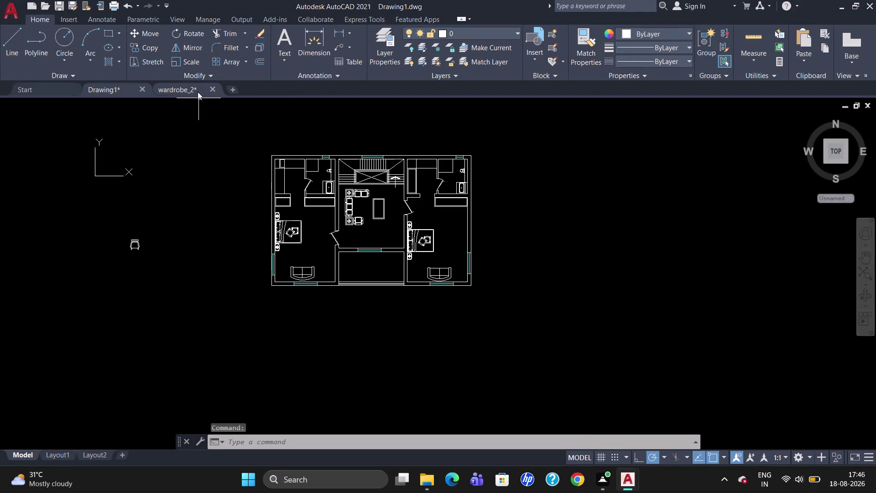
Copy the tall wardrobe unit from the wardrobe_2 drawing, then return to Drawing1.
click(198, 89)
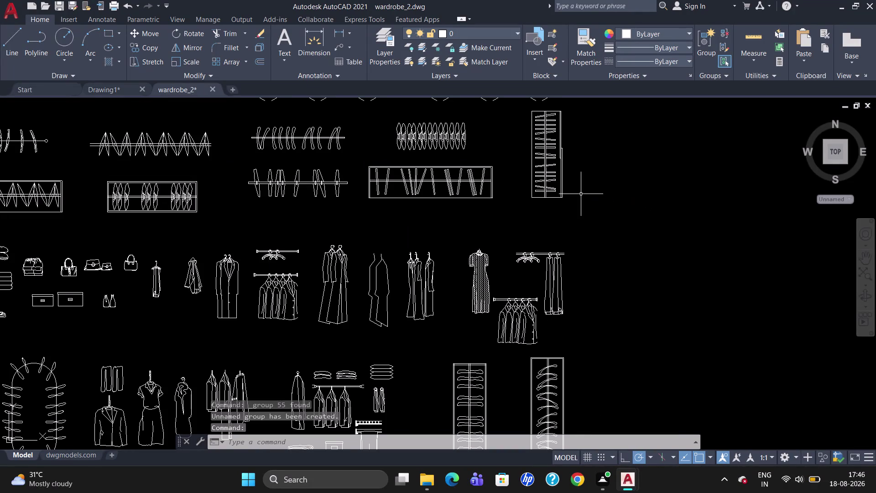
click(539, 163)
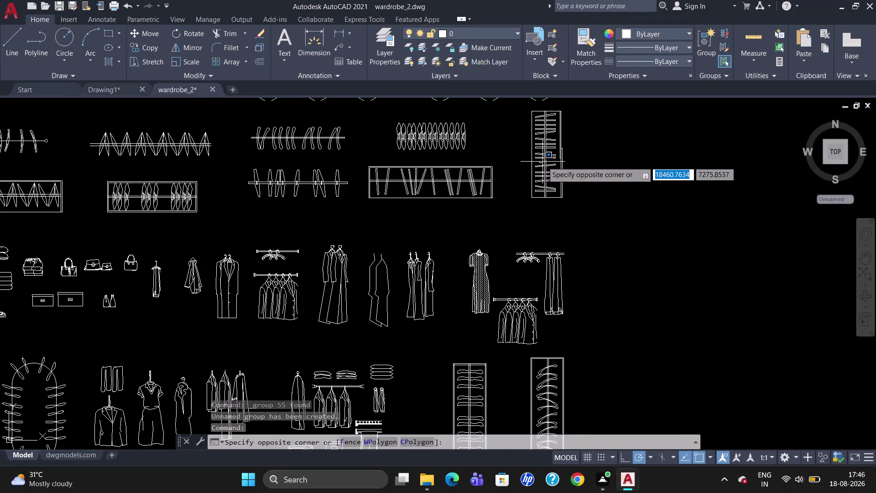
click(543, 161)
click(545, 163)
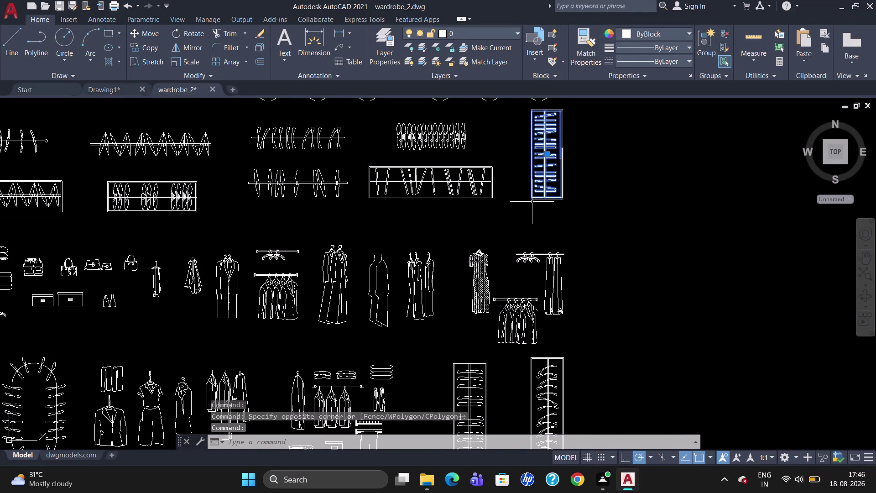
key(ctrl+c)
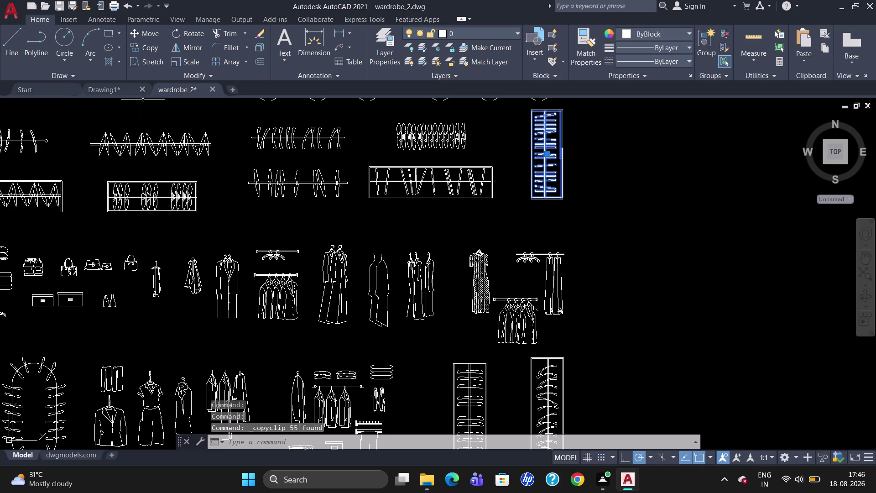
click(113, 85)
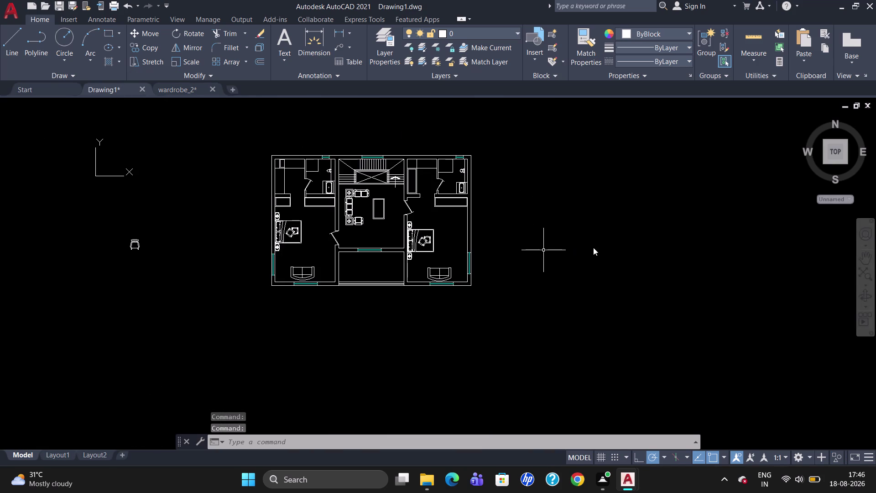
Paste the copied wardrobe into empty space right of the floor plan.
key(ctrl+v)
scroll(down, 3)
click(636, 363)
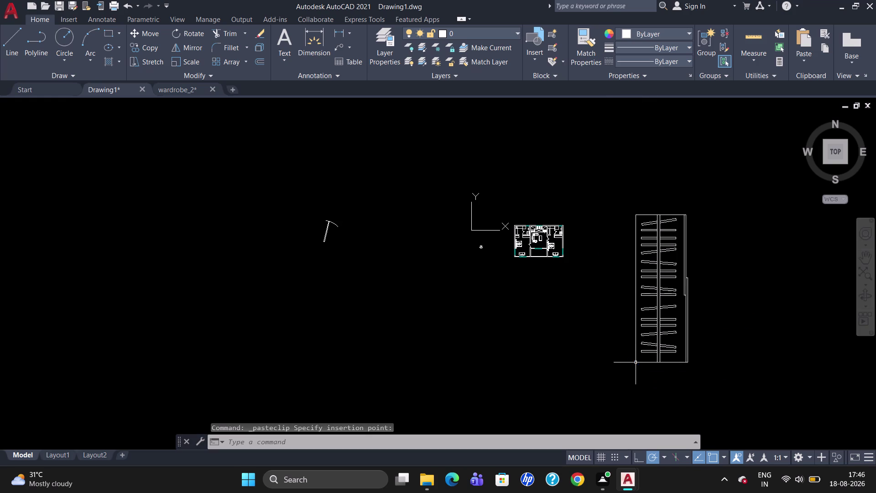
key(Escape)
scroll(up, 3)
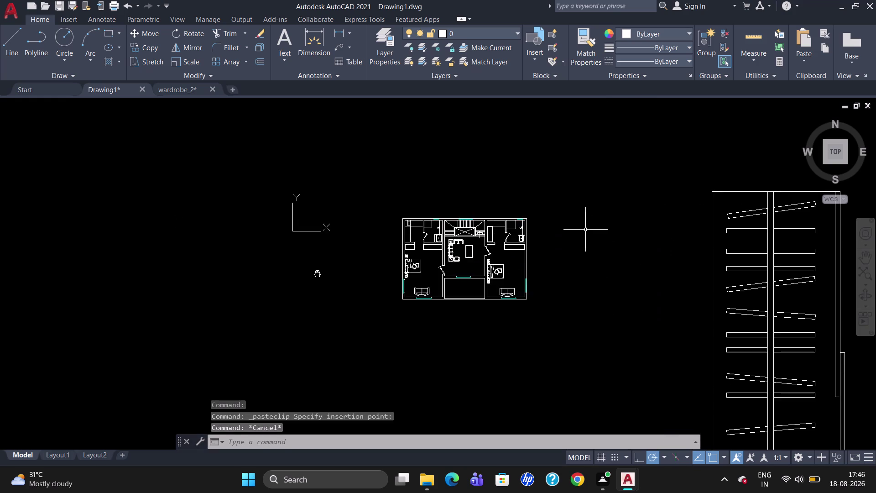
scroll(down, 3)
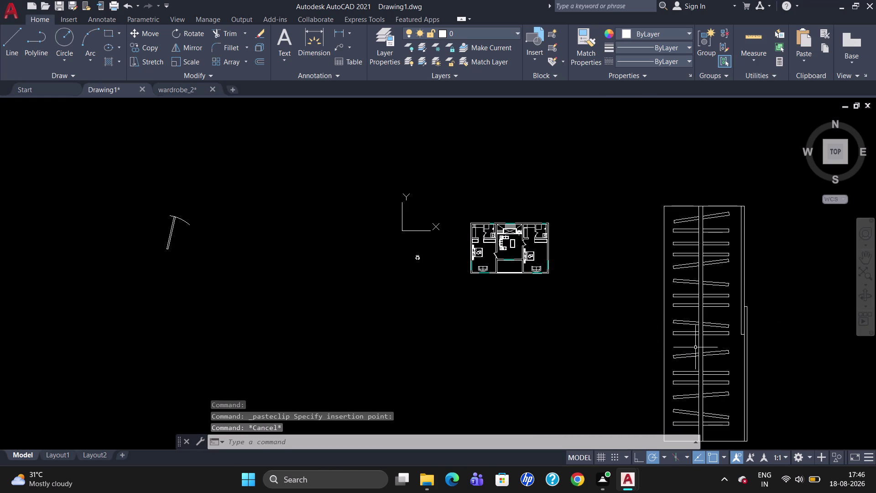
click(702, 329)
key(Escape)
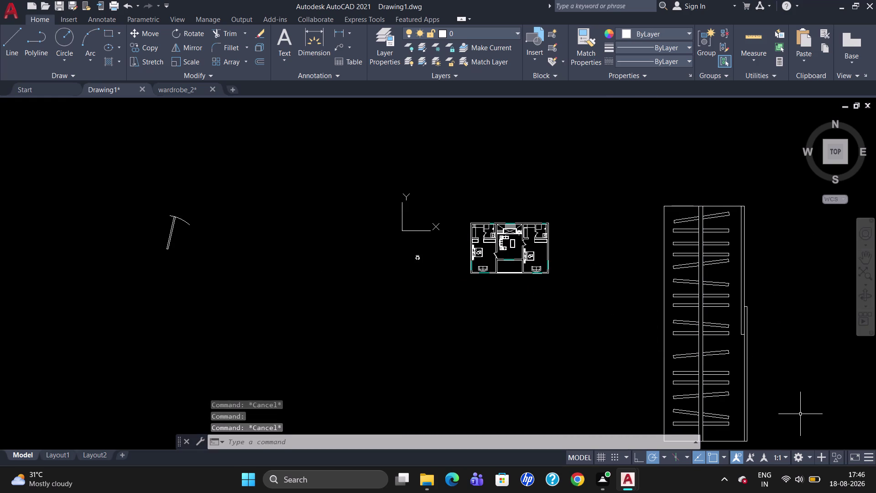
scroll(down, 3)
Select all the pasted wardrobe's parts and combine them into one group.
drag(804, 419, 719, 402)
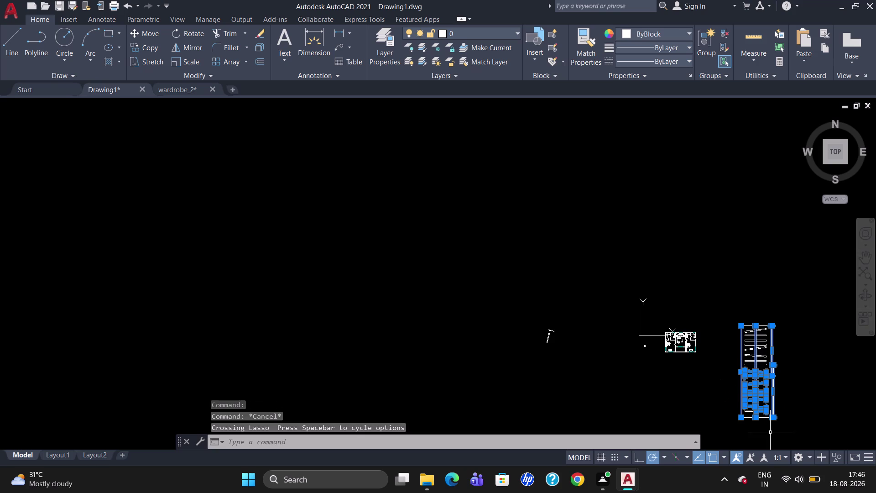
drag(822, 361, 720, 385)
drag(806, 353, 776, 329)
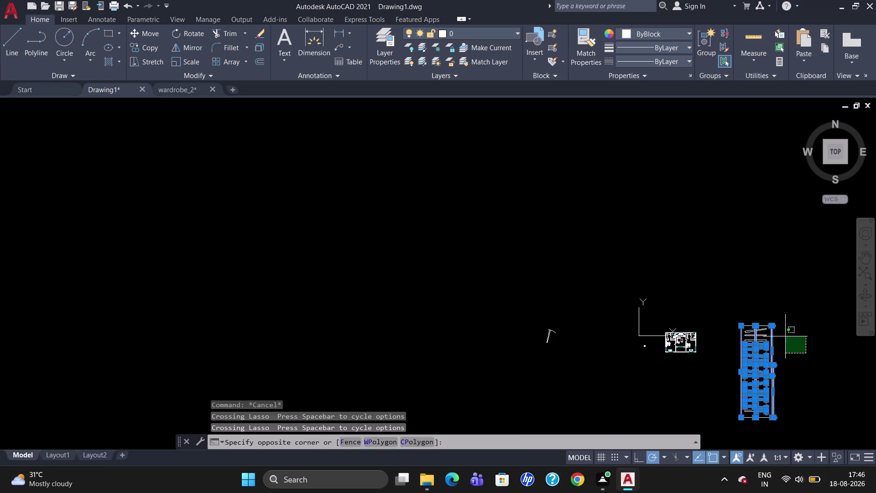
drag(776, 329, 726, 350)
drag(808, 427, 730, 415)
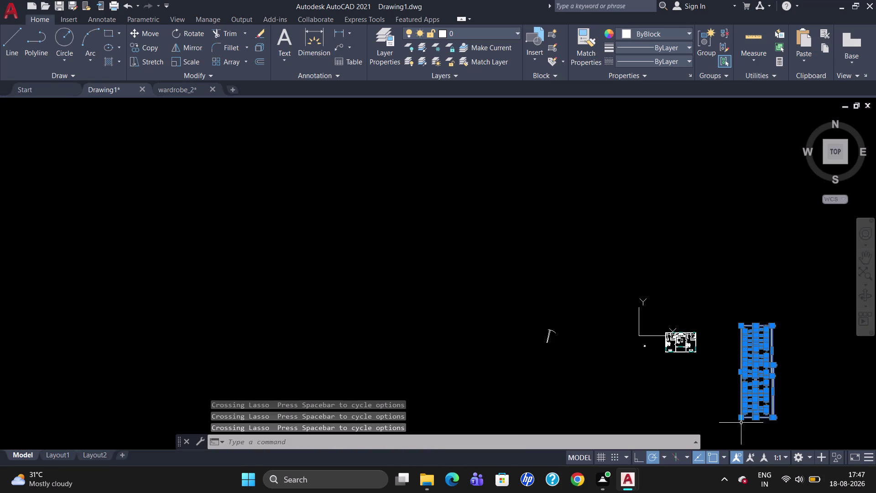
drag(826, 381, 757, 413)
drag(801, 379, 732, 385)
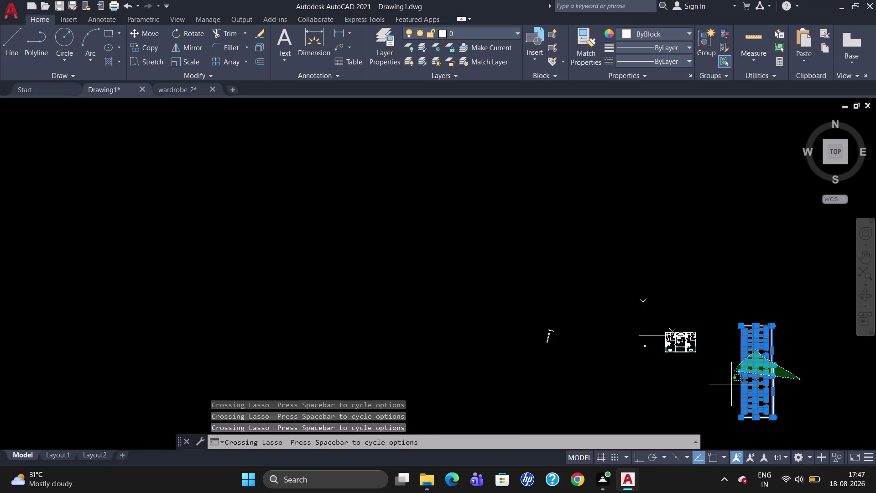
drag(732, 384, 746, 386)
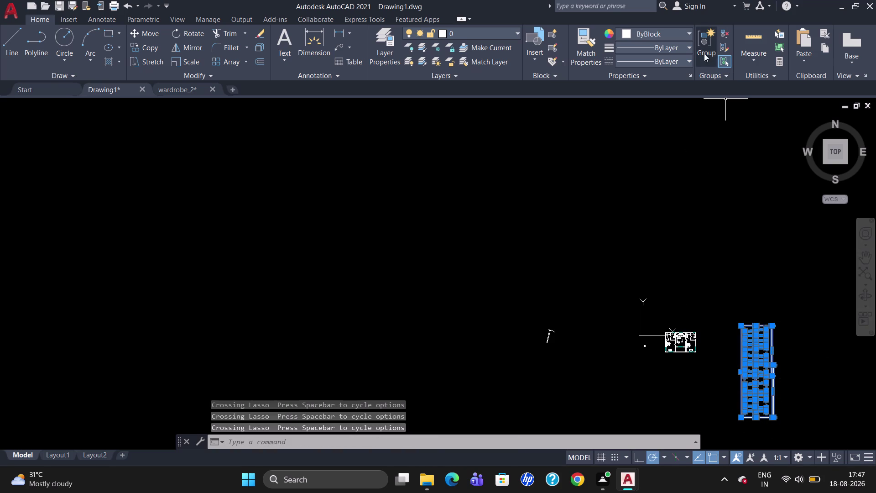
click(707, 49)
scroll(up, 3)
scroll(down, 3)
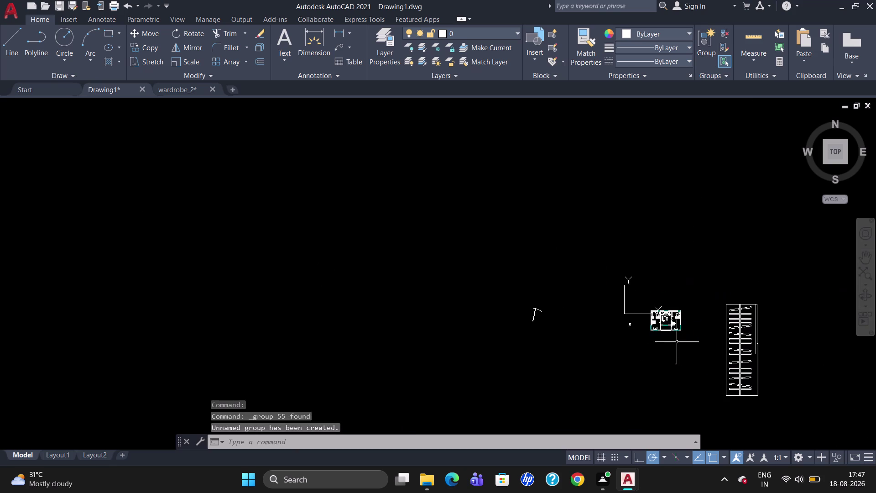
scroll(up, 3)
scroll(down, 3)
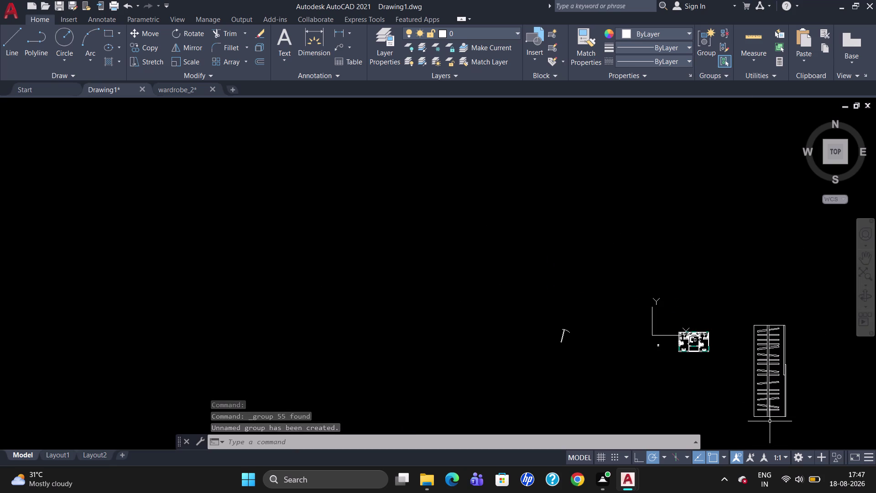
text(SC)
key(Return)
Try scaling the wardrobe group, then cancel the resize.
click(757, 417)
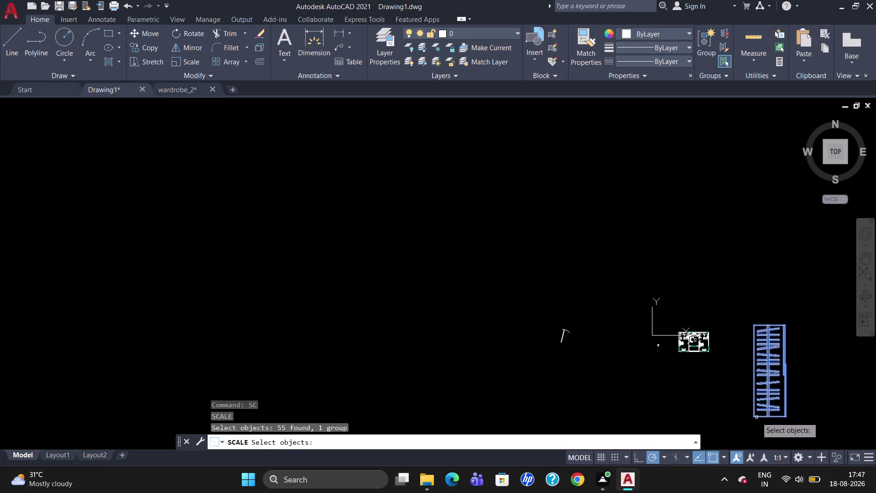
key(Return)
click(755, 418)
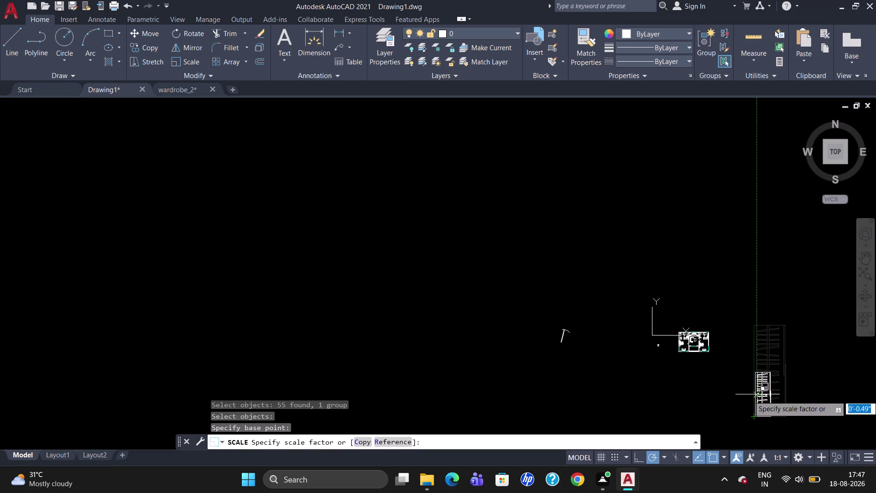
click(757, 401)
key(Escape)
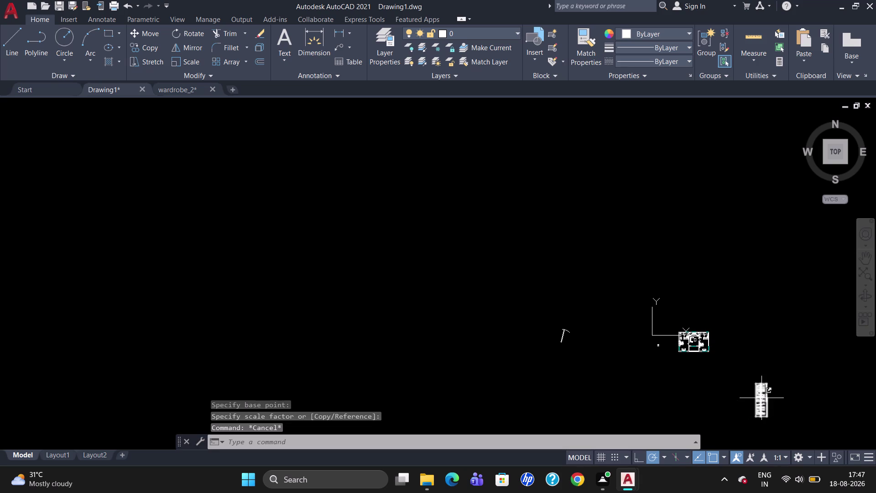
scroll(up, 3)
scroll(down, 3)
scroll(up, 3)
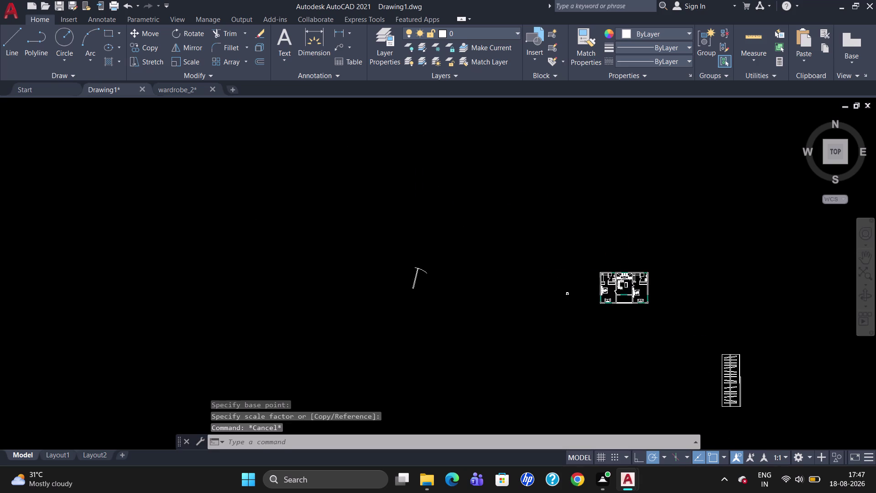
scroll(up, 3)
Move the wardrobe group up, closer to the floor plan.
click(732, 370)
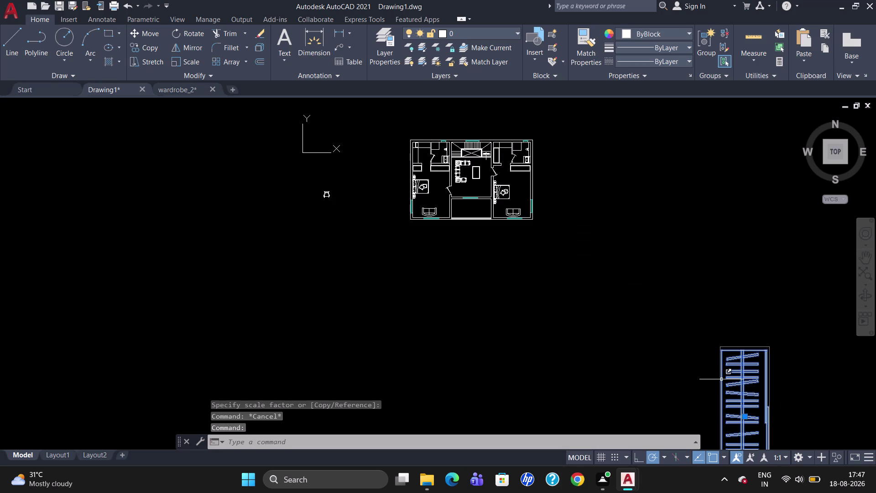
key(m)
key(Return)
click(721, 344)
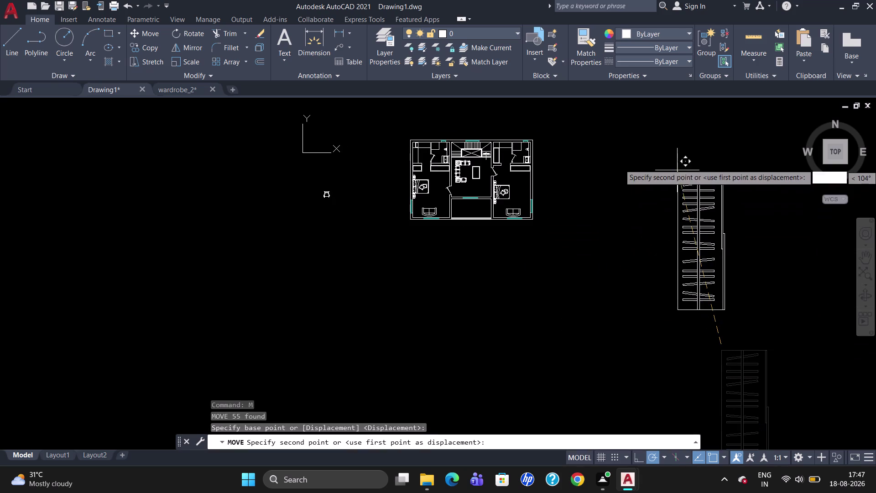
click(676, 164)
Scale the wardrobe group down from its top corner to suit the plan.
text(SC)
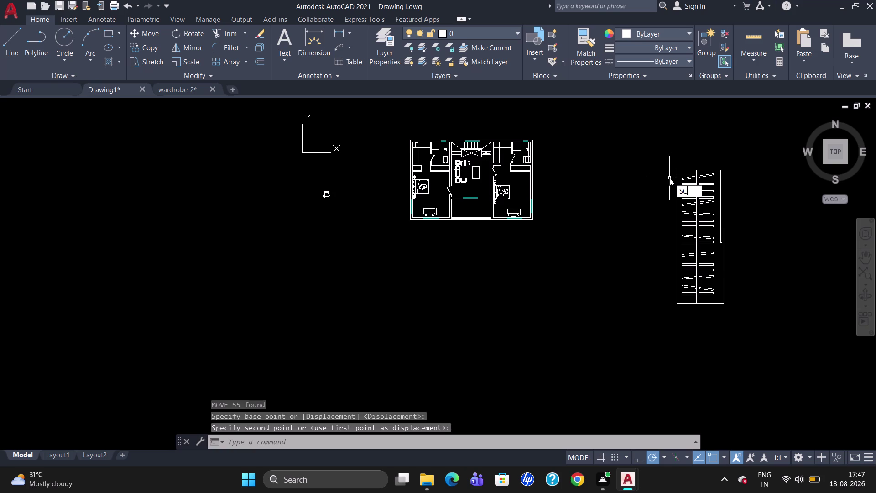
key(Return)
click(678, 175)
key(Return)
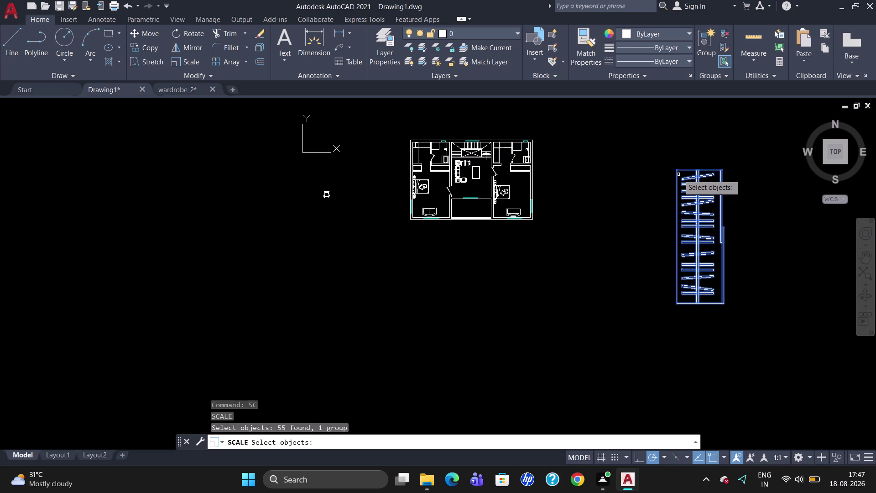
click(677, 165)
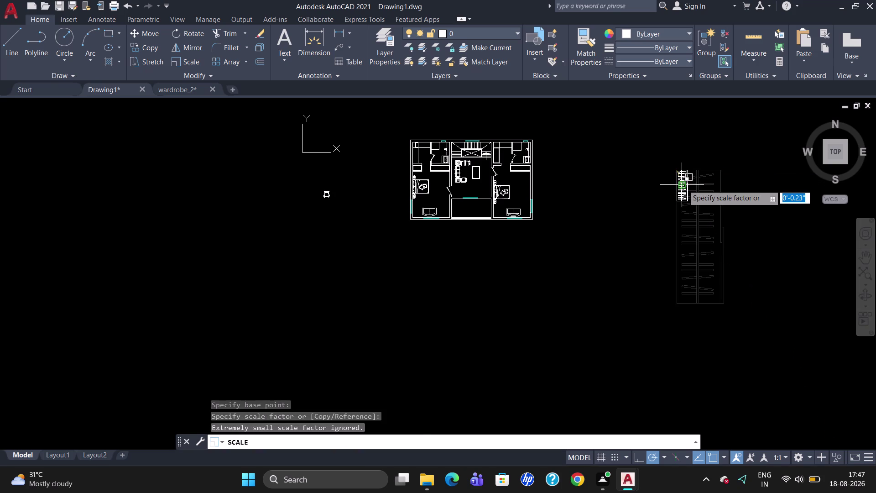
click(683, 181)
scroll(up, 3)
scroll(down, 3)
scroll(up, 3)
scroll(up, 3)
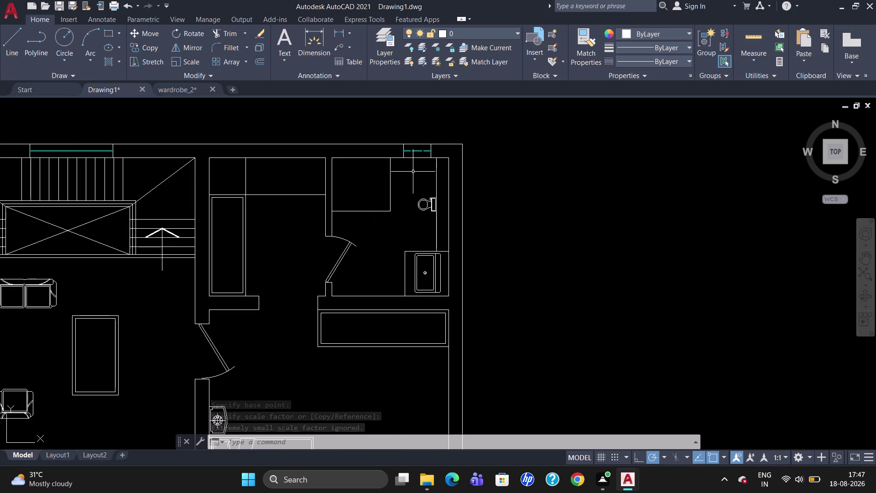
Select the shrunken wardrobe for copying with CO.
scroll(down, 3)
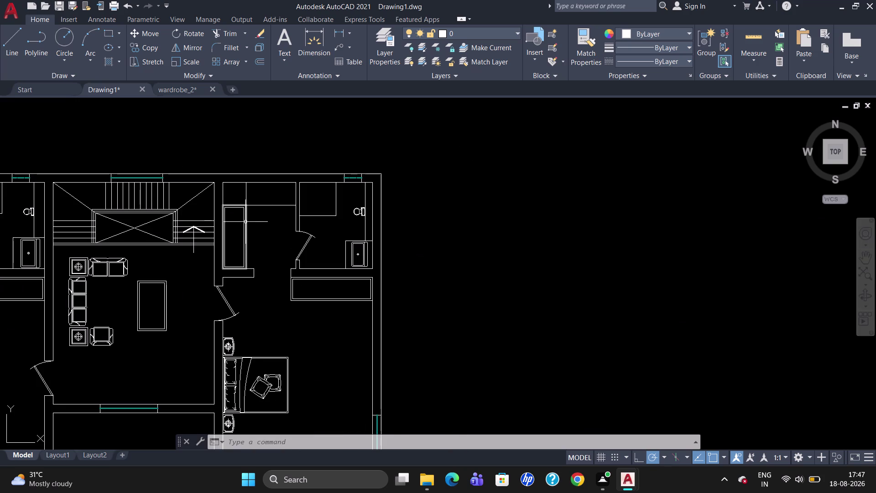
scroll(down, 3)
scroll(up, 3)
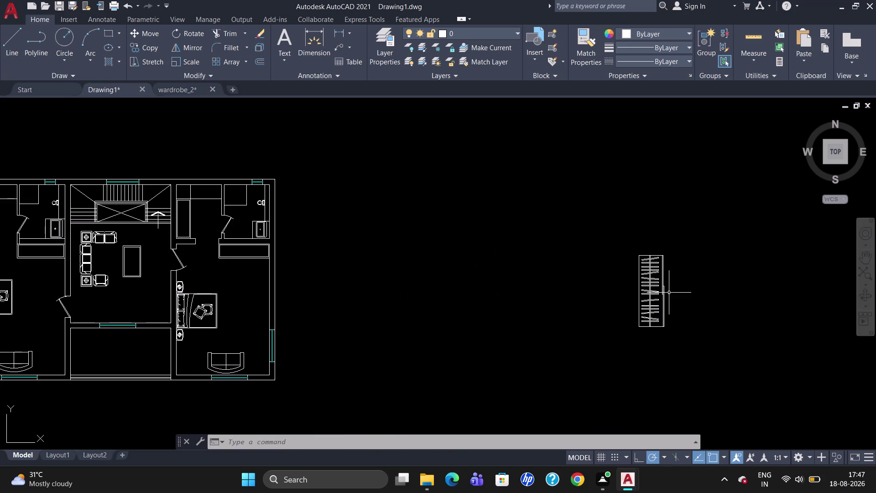
scroll(up, 3)
click(657, 280)
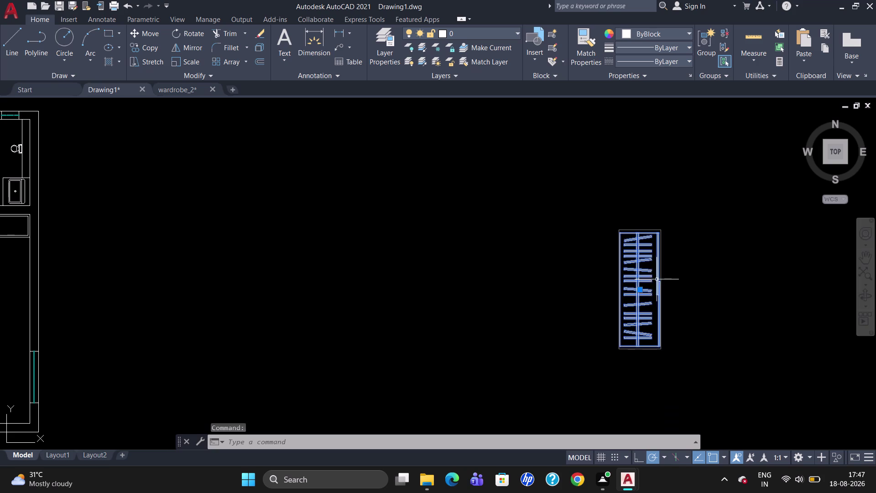
text(CO)
key(Return)
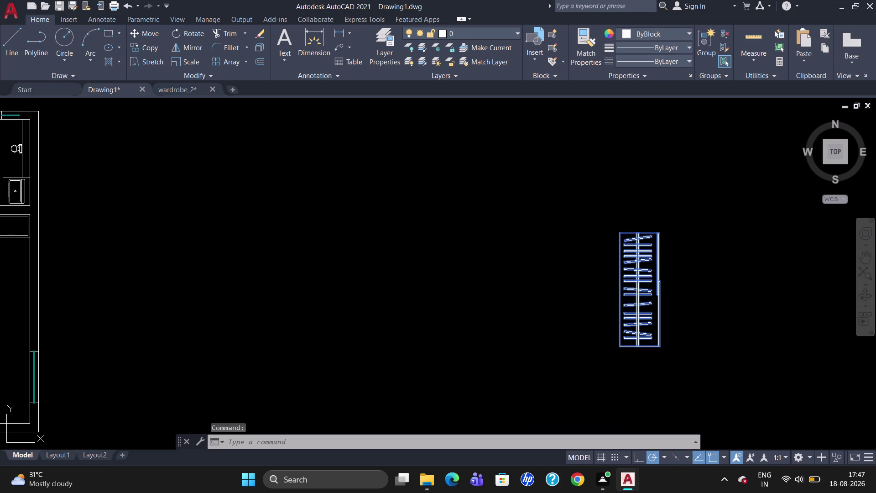
scroll(down, 3)
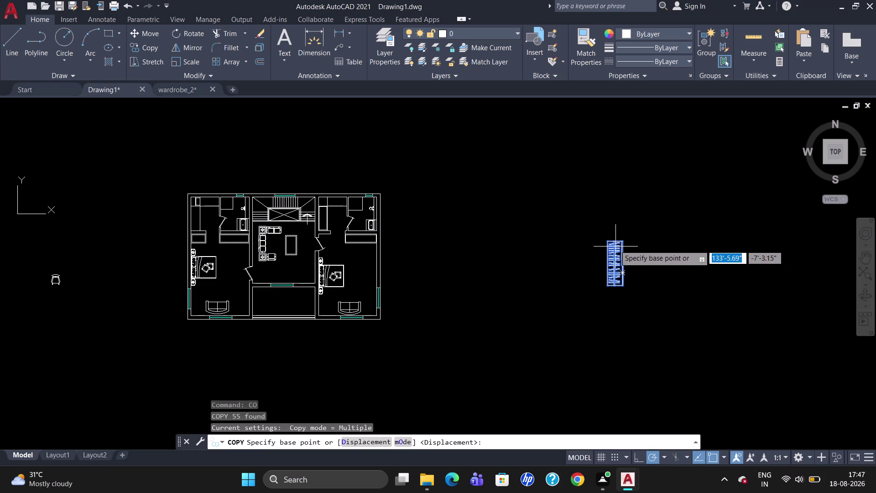
Copy the wardrobe into the right-hand bedroom's closet corner.
click(609, 241)
scroll(up, 3)
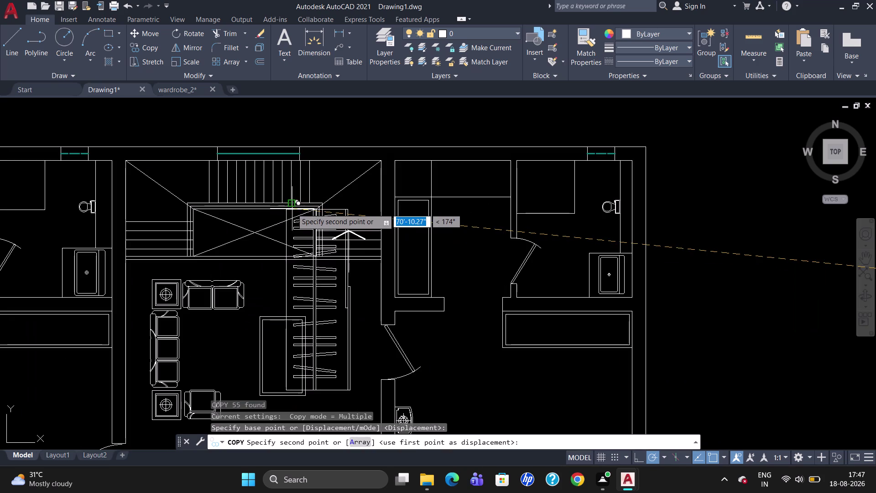
scroll(up, 3)
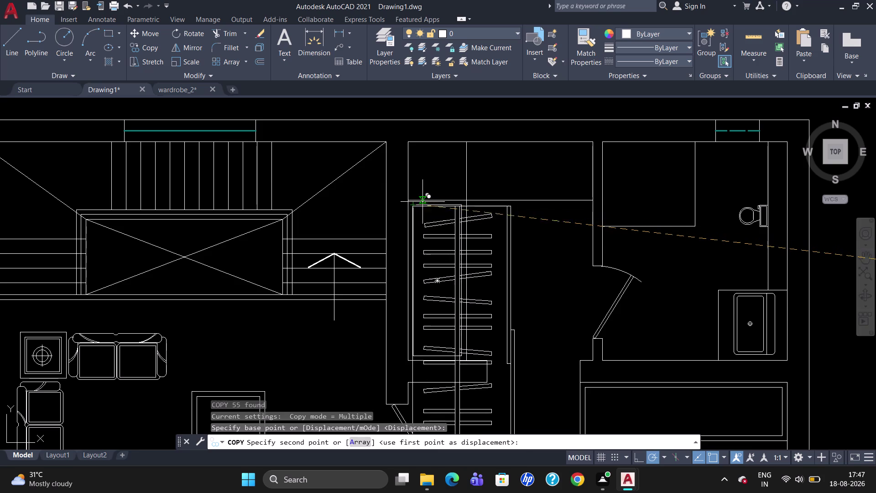
click(422, 202)
key(Escape)
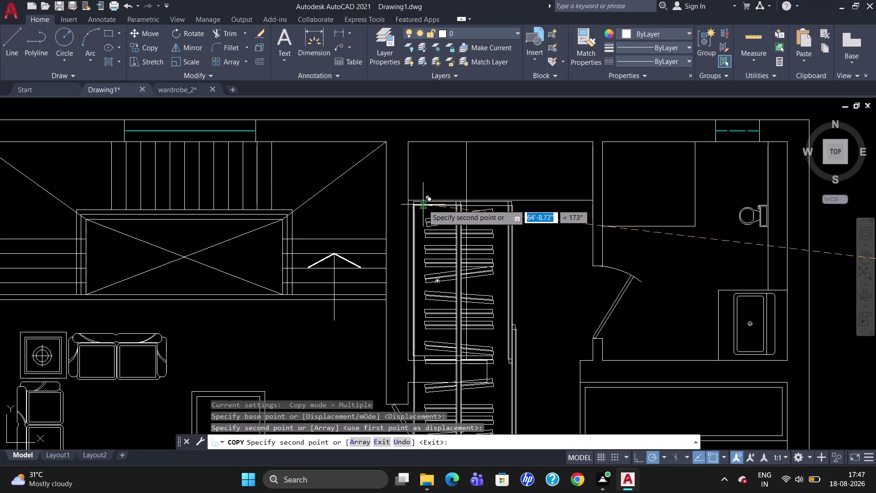
Begin scaling the copied wardrobe from a corner base point.
click(413, 206)
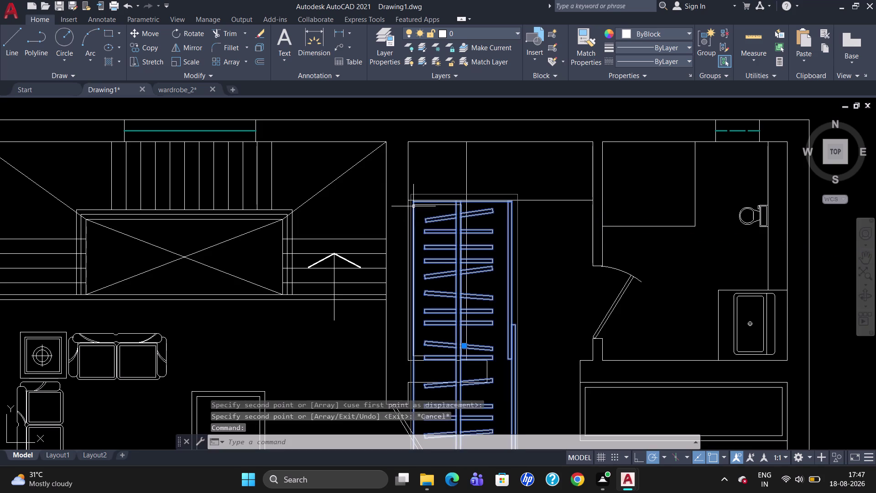
text(SC)
key(Return)
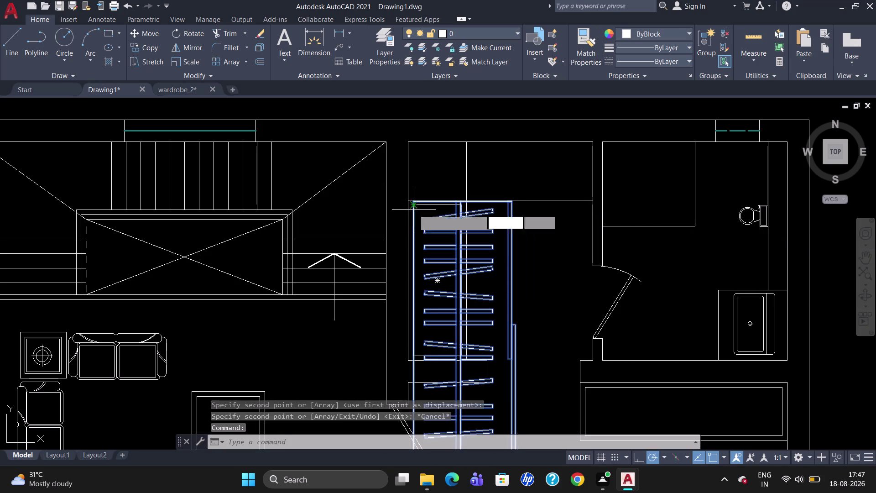
click(411, 208)
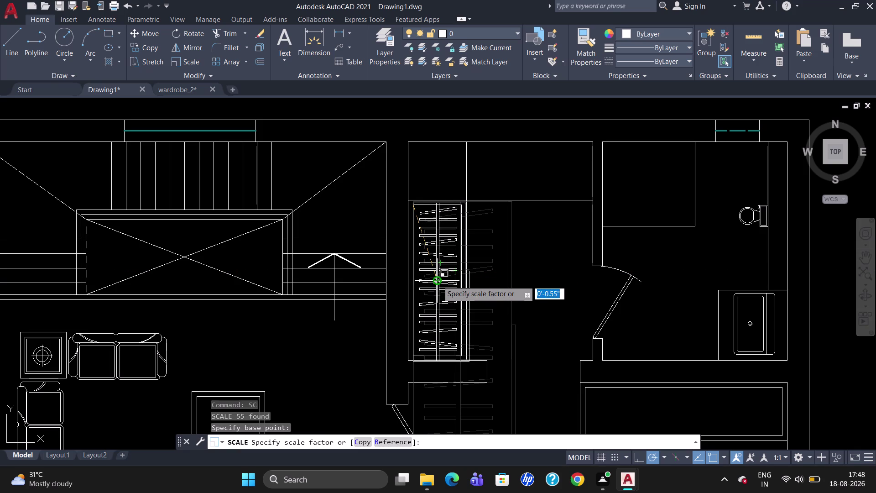
Shrink the copied wardrobe and move it snugly into the right closet corner.
click(436, 277)
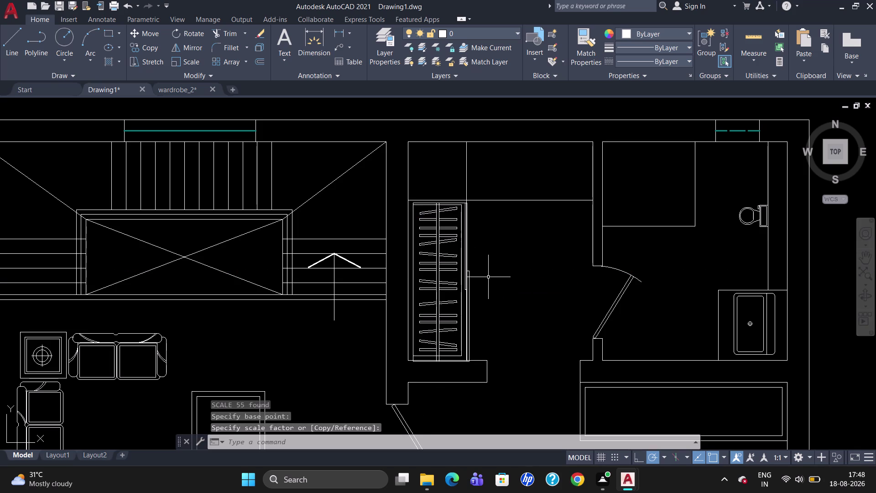
key(m)
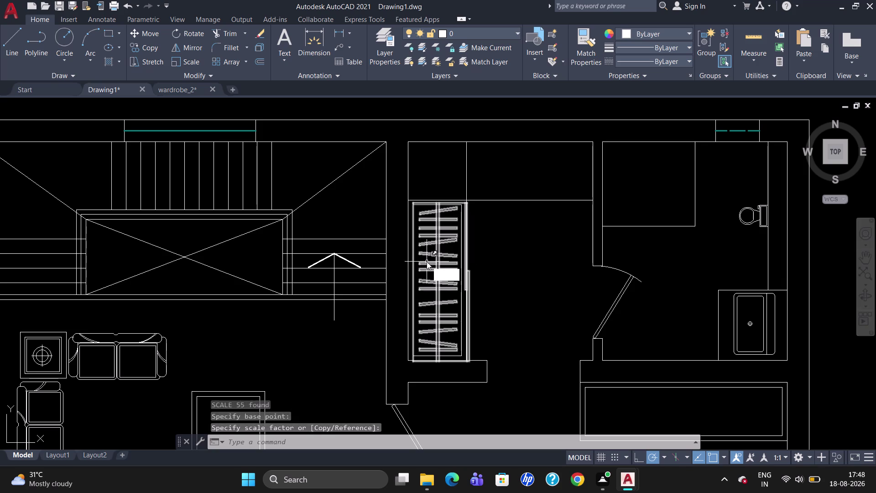
key(Return)
click(414, 206)
key(Return)
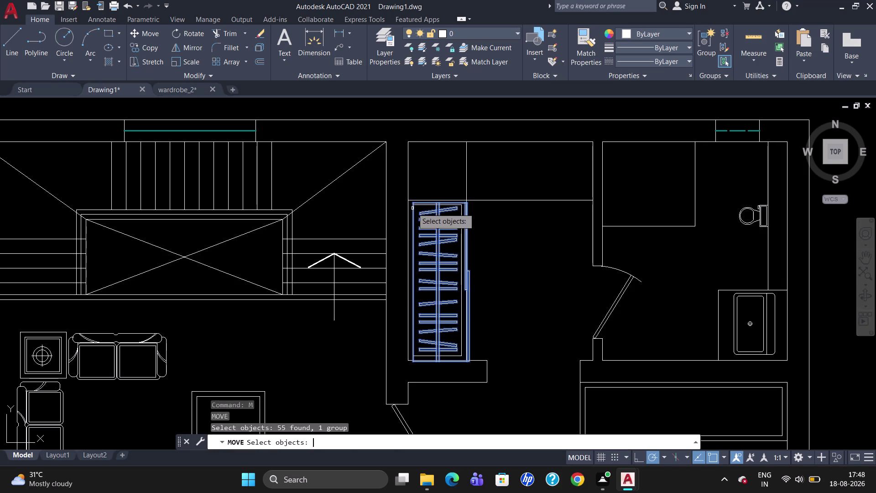
click(412, 202)
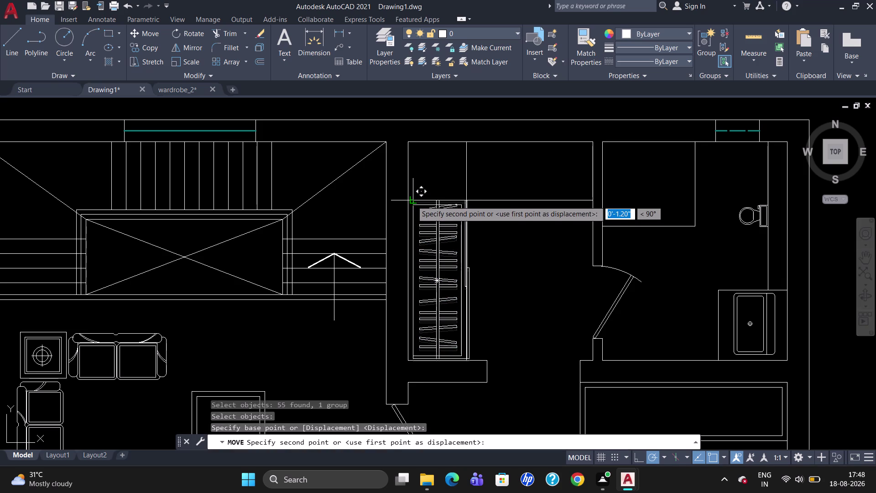
click(412, 201)
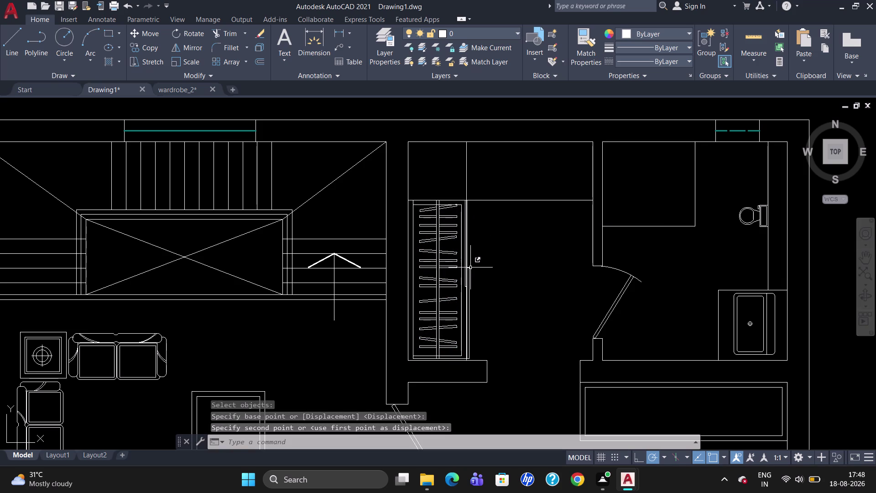
click(470, 268)
scroll(down, 3)
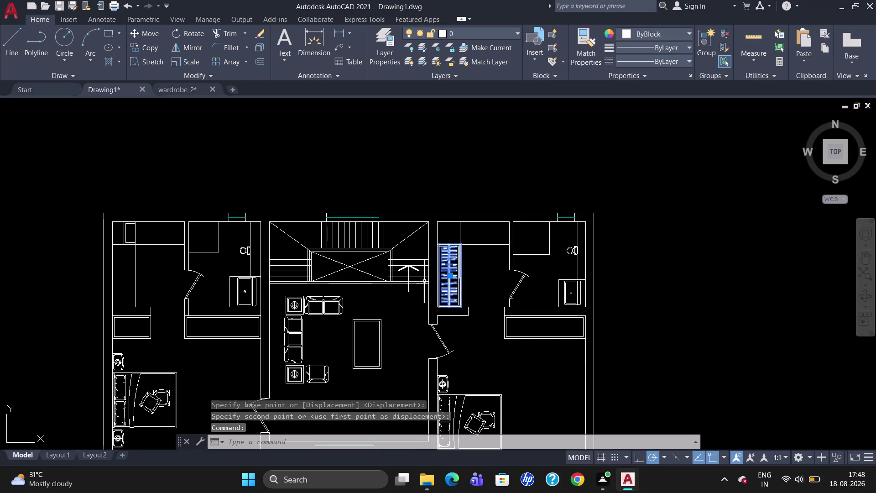
Copy the wardrobe from its top corner into the left bedroom's closet.
text(CO)
key(Return)
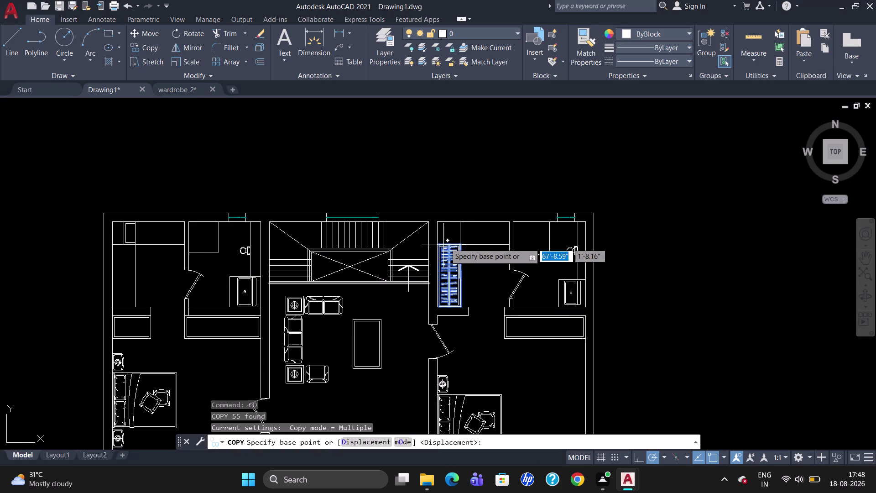
click(442, 245)
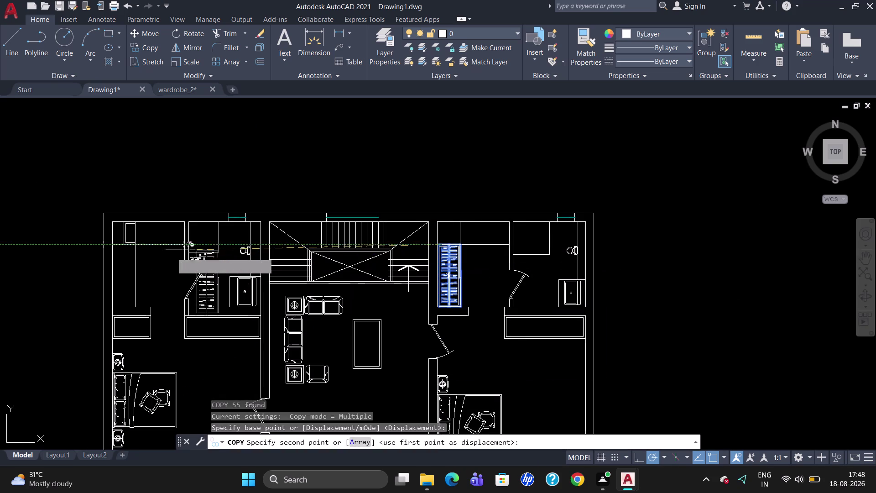
scroll(up, 3)
scroll(up, 3)
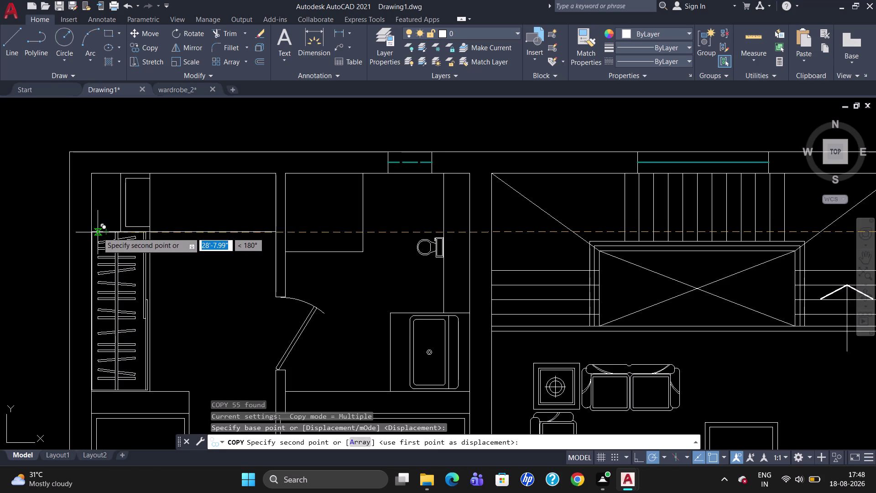
scroll(up, 3)
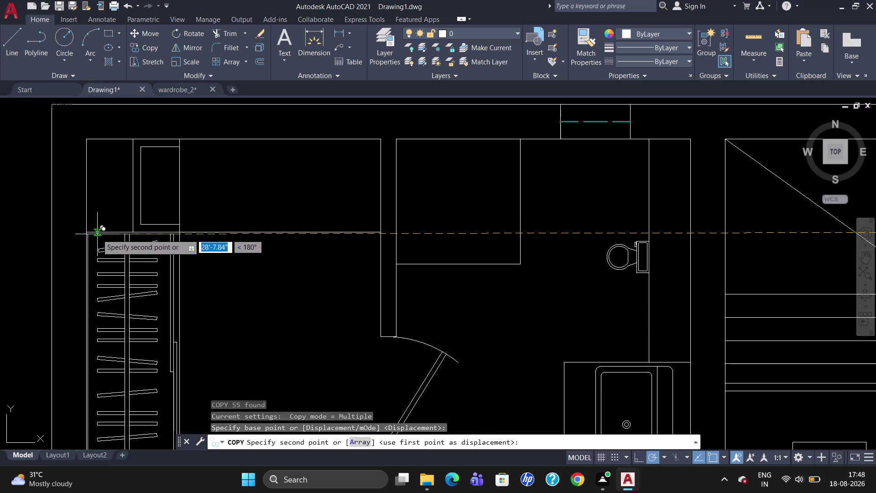
click(98, 233)
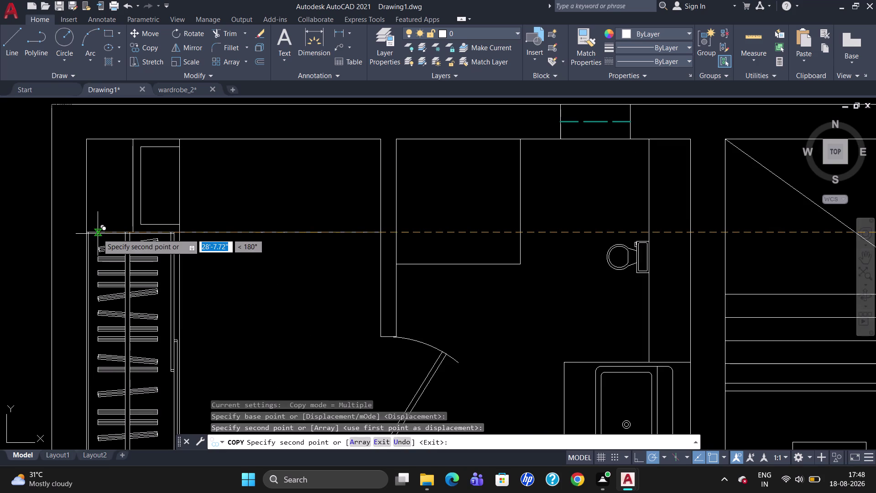
key(Escape)
scroll(down, 3)
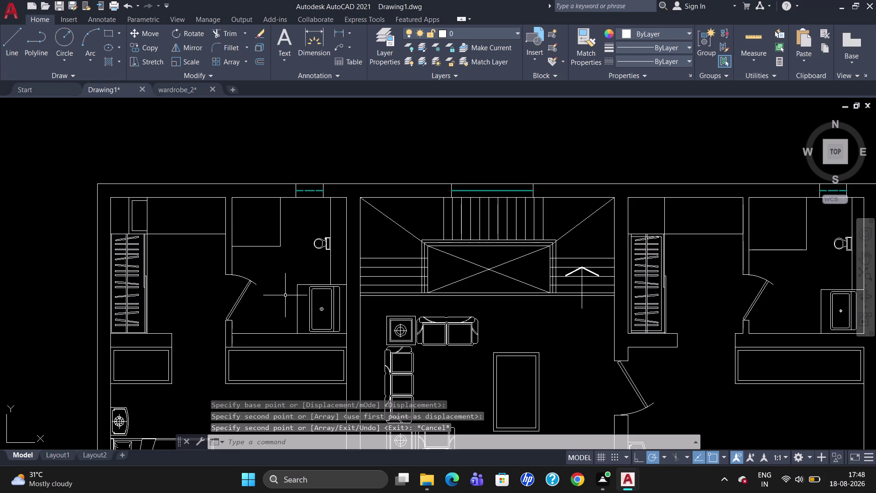
scroll(down, 3)
scroll(up, 3)
scroll(down, 3)
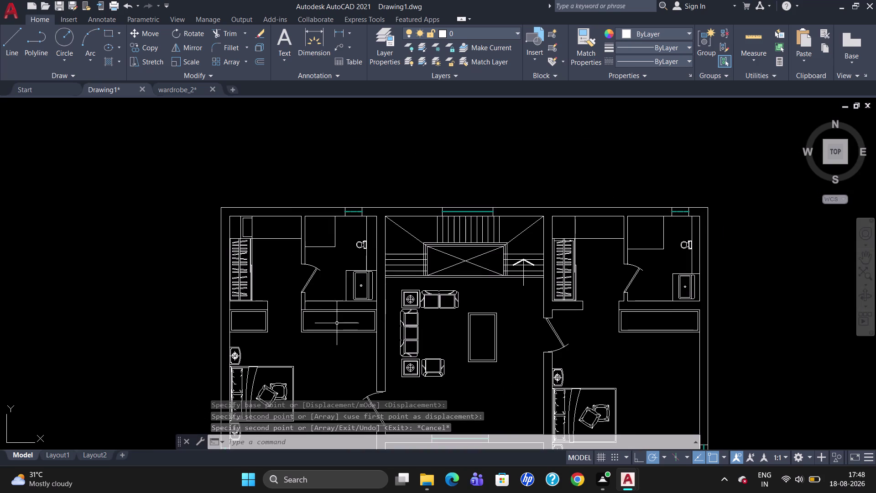
scroll(down, 3)
scroll(up, 3)
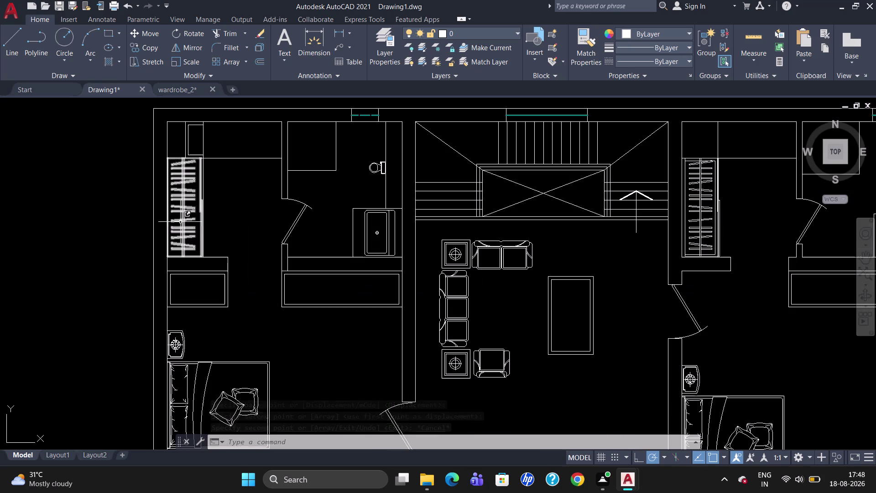
click(181, 222)
Copy the wardrobe to empty space left of the plan.
text(CO)
key(Return)
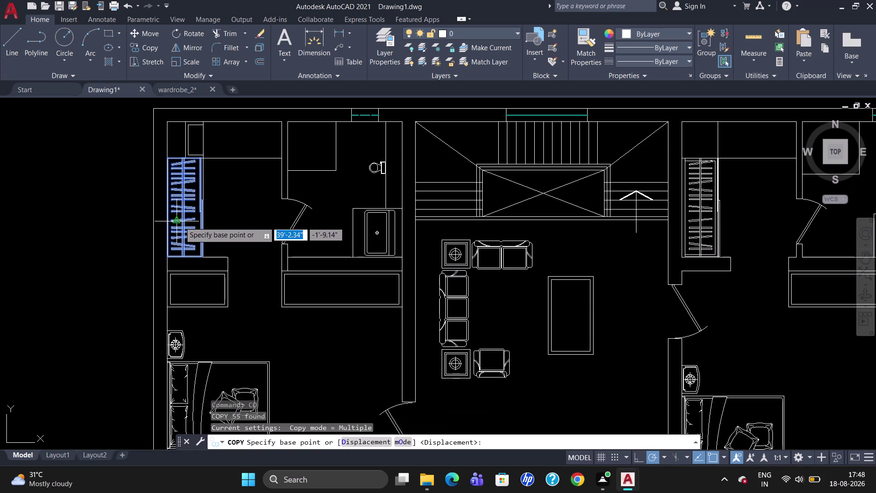
click(180, 222)
click(89, 241)
key(Escape)
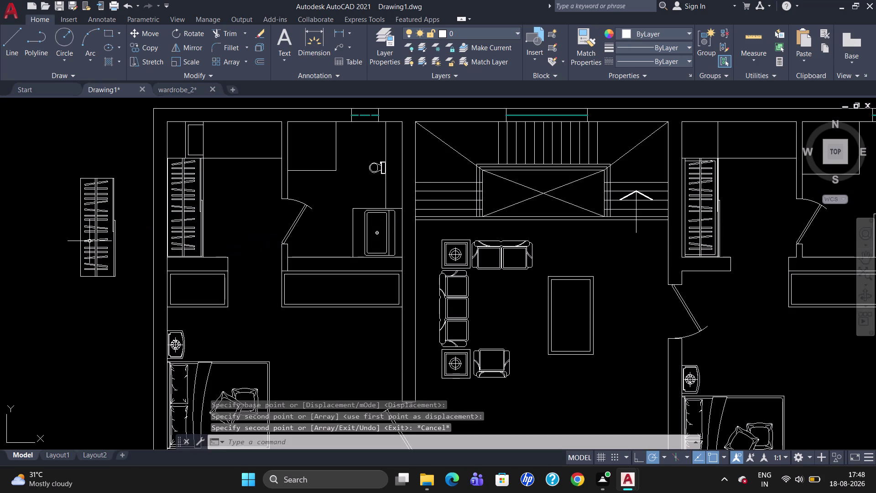
Rotate the spare wardrobe 270° about its top corner so it lies horizontally.
text(RO)
key(Return)
click(96, 226)
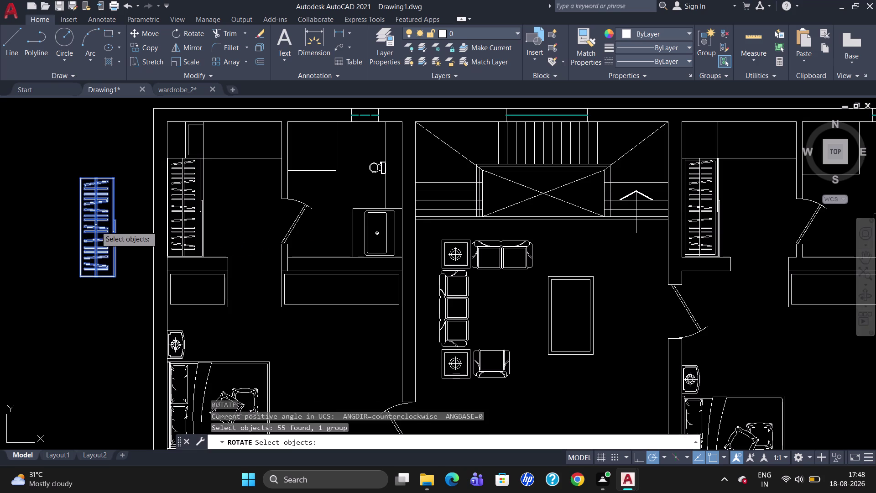
key(Return)
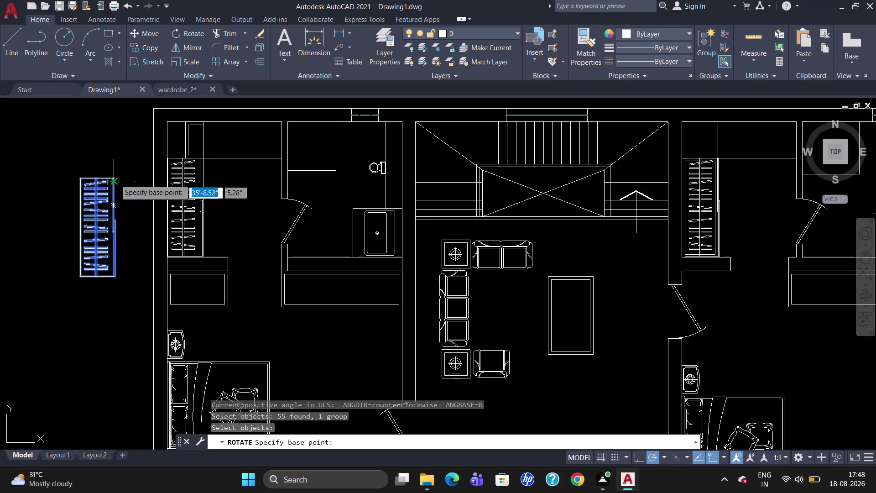
click(115, 179)
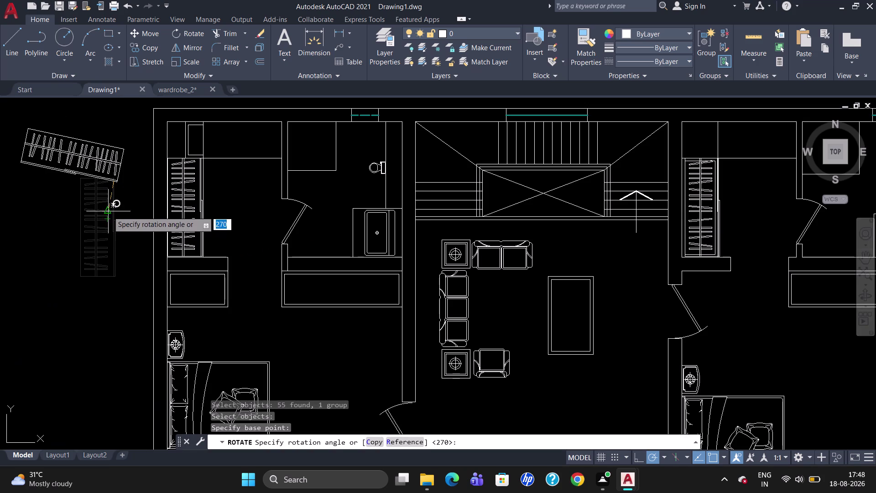
click(112, 239)
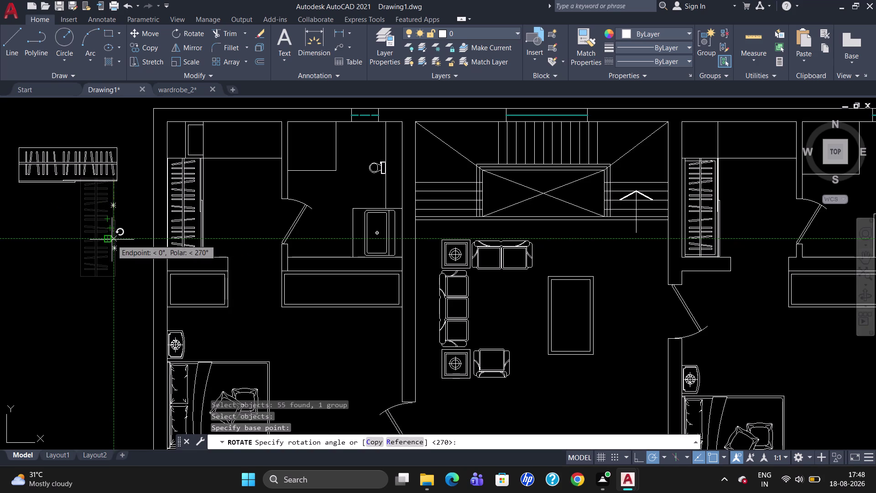
click(89, 170)
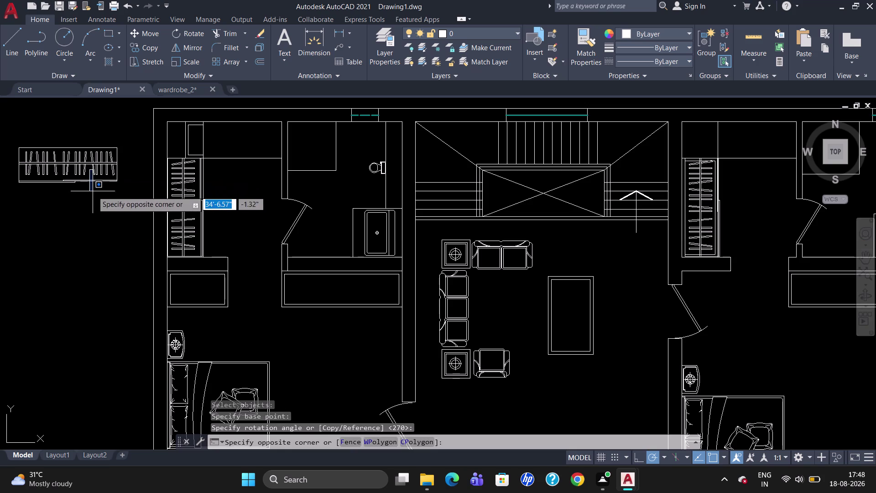
Copy the horizontal wardrobe from its bottom corner into the long cabinet.
text(CO)
key(Return)
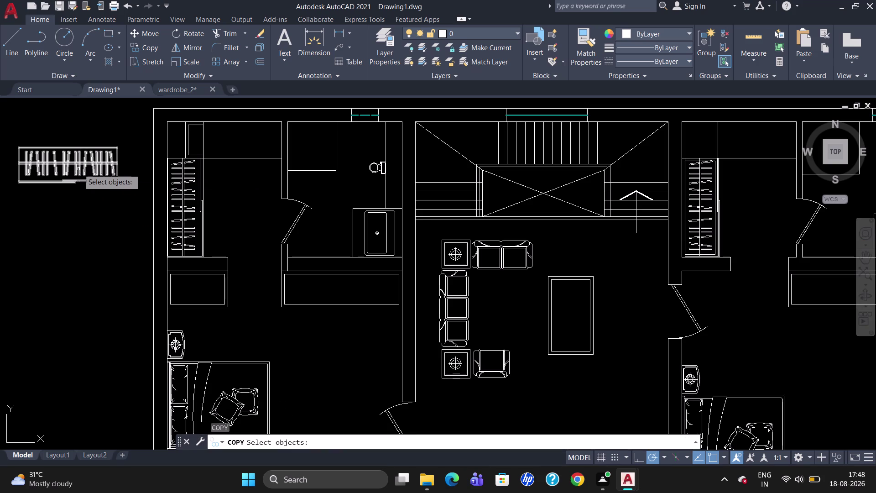
click(79, 169)
key(Return)
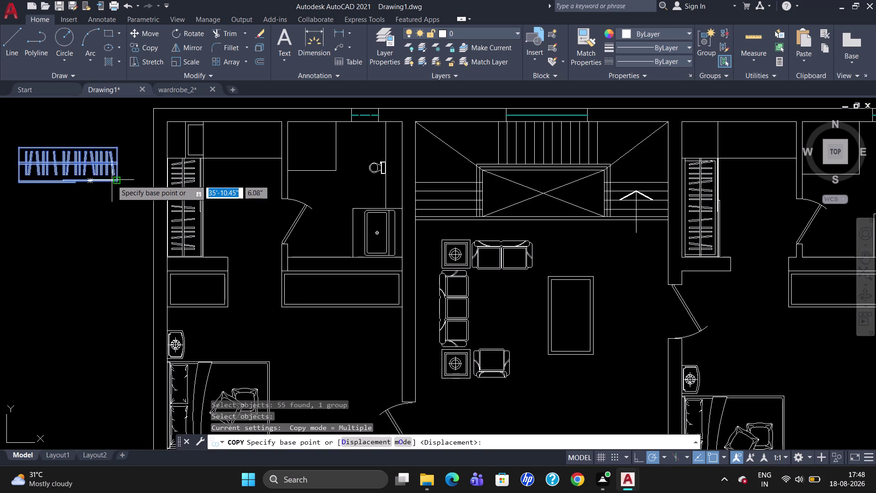
click(112, 180)
scroll(up, 3)
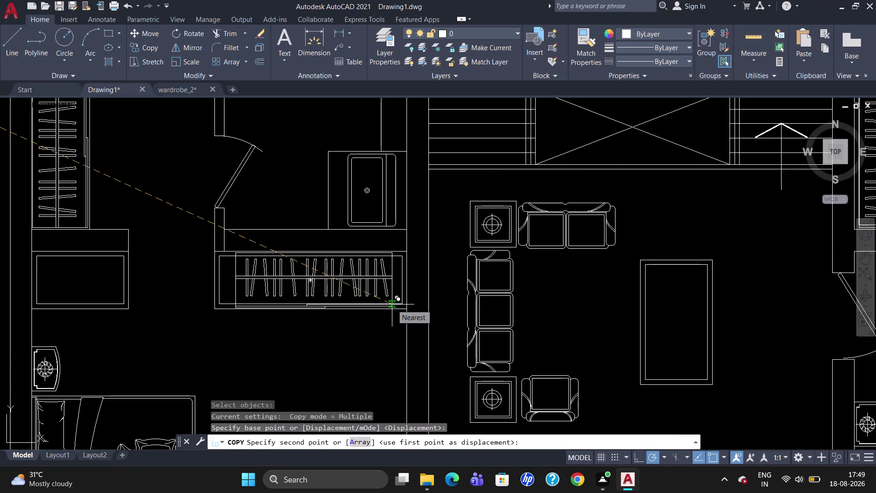
scroll(up, 3)
click(408, 305)
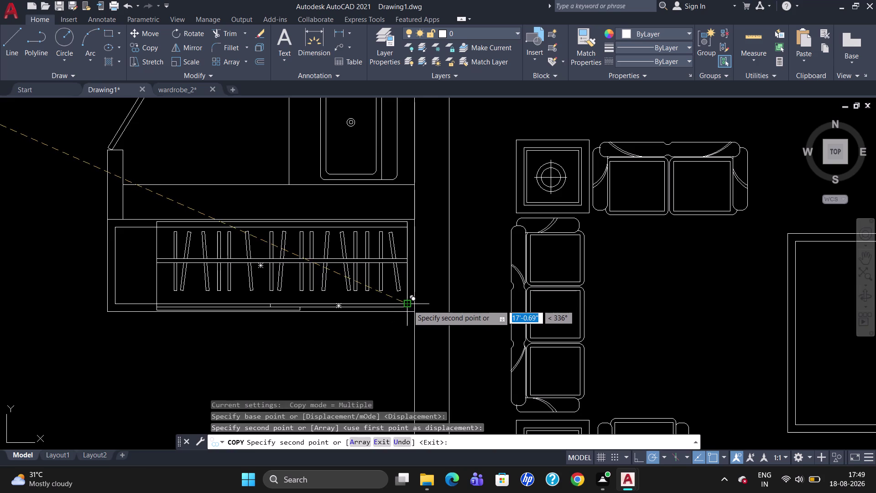
Place another wardrobe copy at the closet corner beside the bathroom.
scroll(down, 3)
scroll(up, 3)
scroll(down, 3)
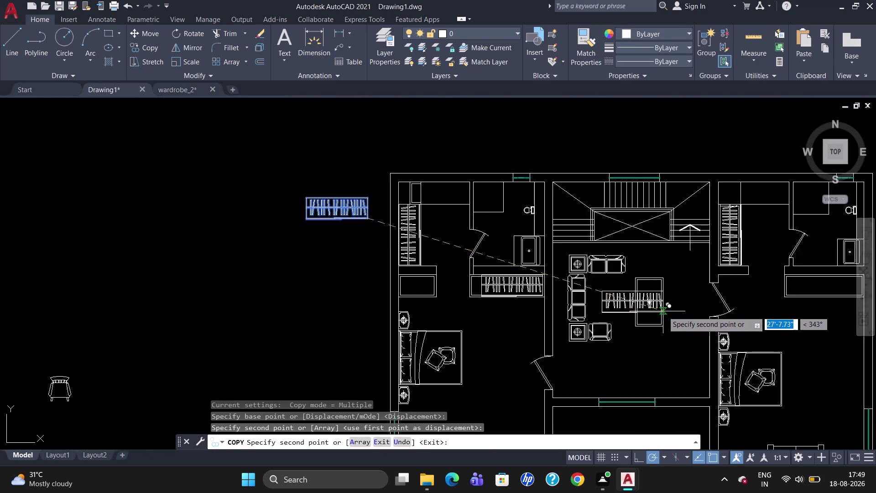
scroll(up, 3)
scroll(up, 3)
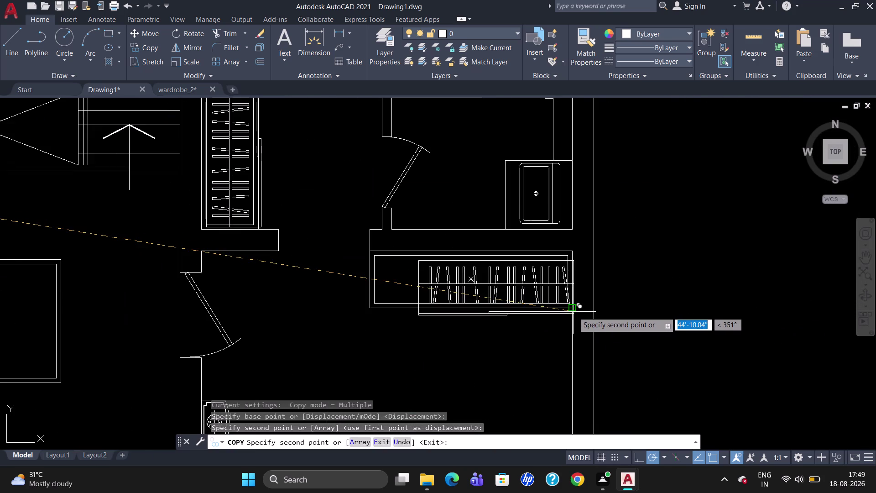
scroll(up, 3)
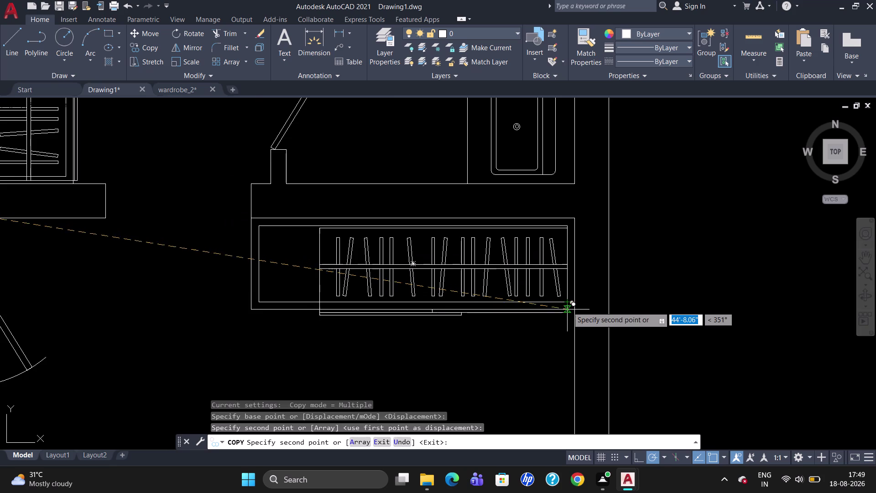
scroll(up, 3)
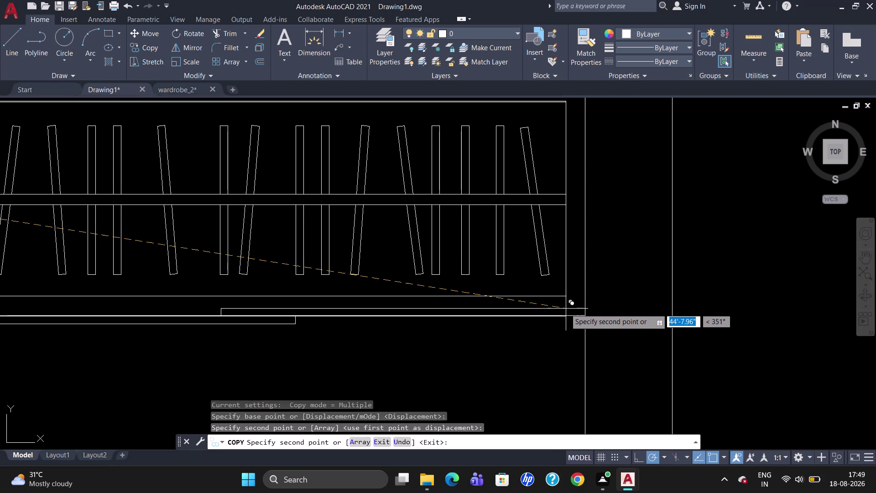
click(566, 309)
key(Escape)
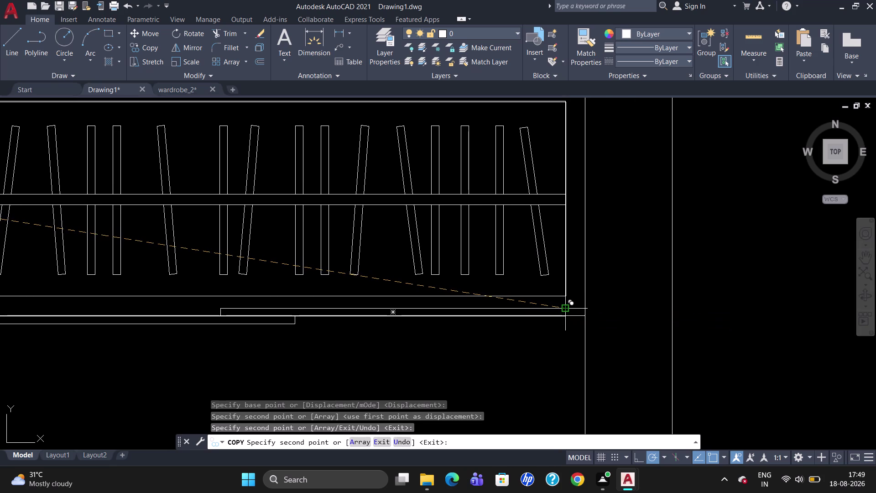
scroll(down, 3)
Begin scaling the wardrobe rack from its top edge midpoint, then cancel.
text(S)
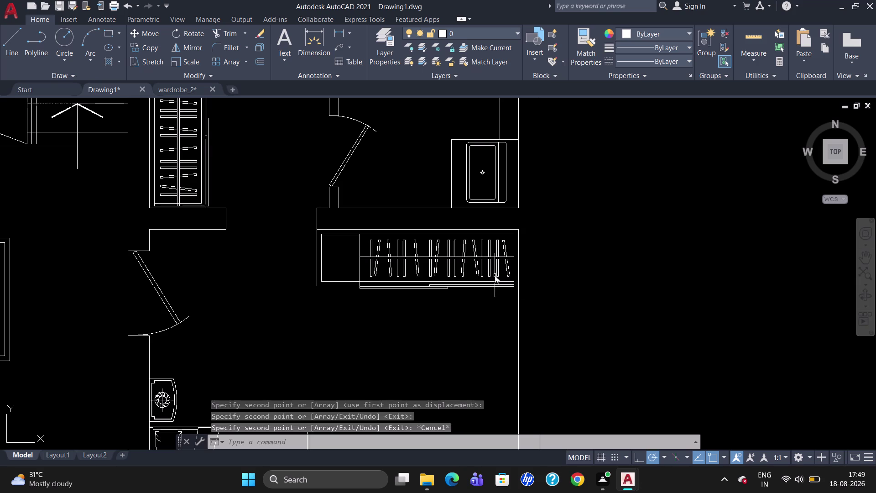
text(C)
key(Return)
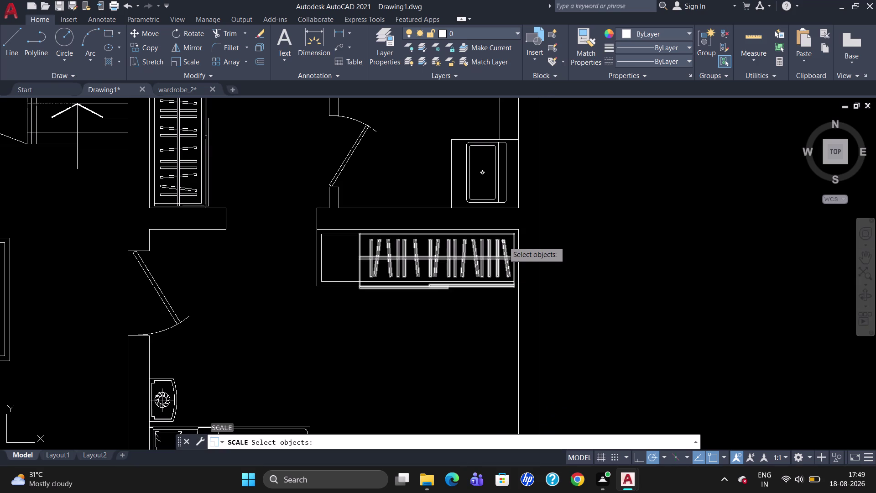
click(503, 241)
key(Return)
click(517, 233)
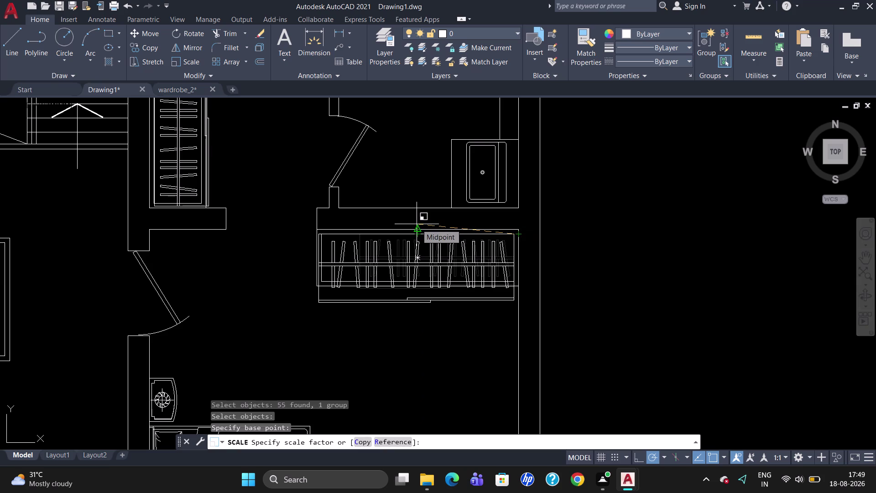
key(Escape)
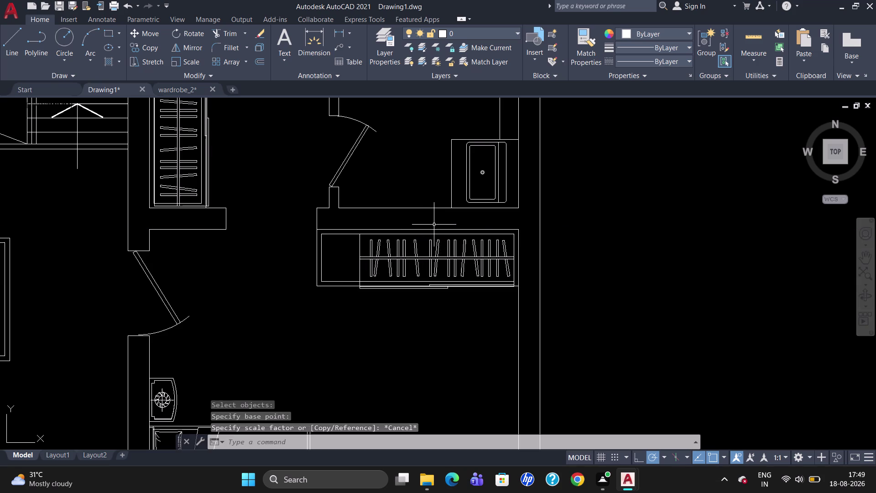
Scale the wardrobe rack down using its left edge as the base point.
text(SC)
key(Return)
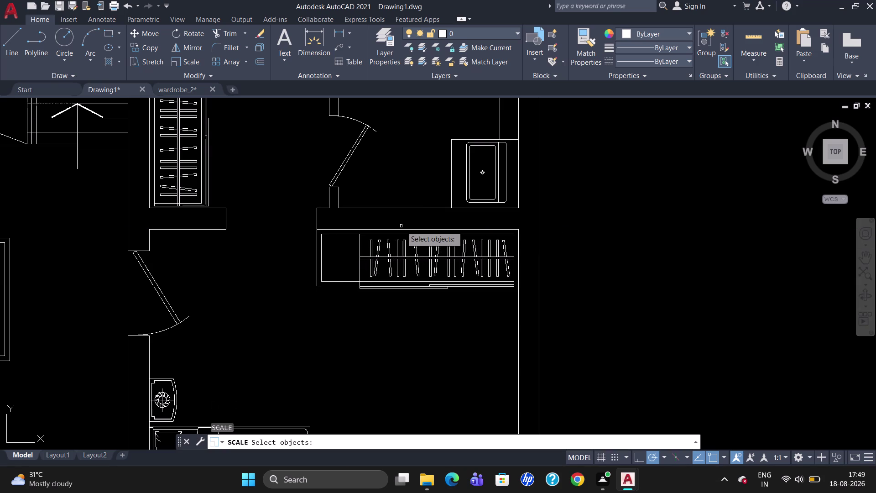
click(359, 240)
key(Return)
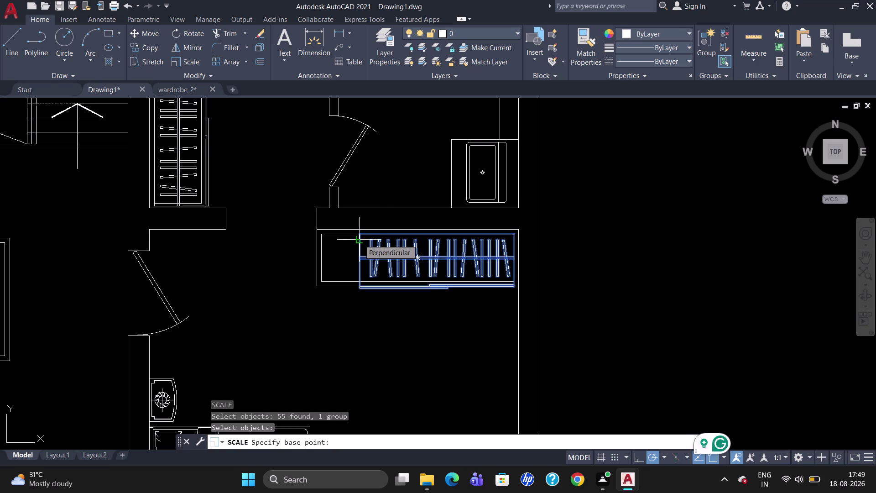
click(359, 236)
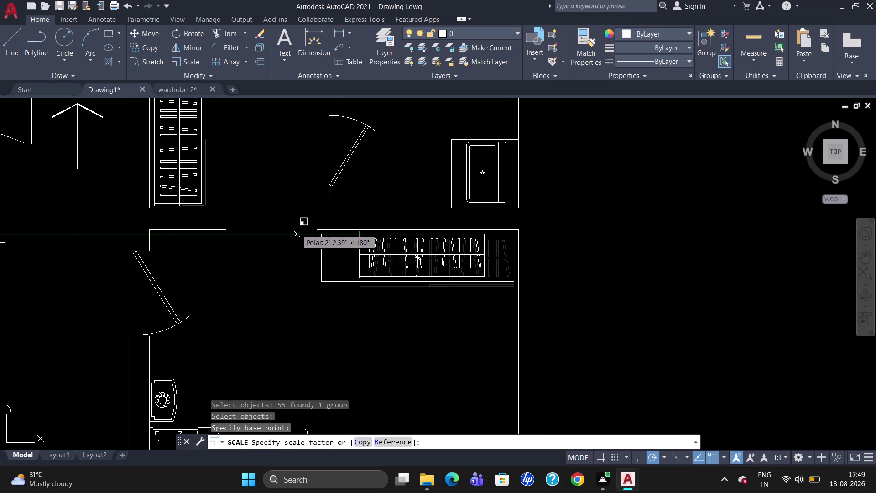
click(288, 203)
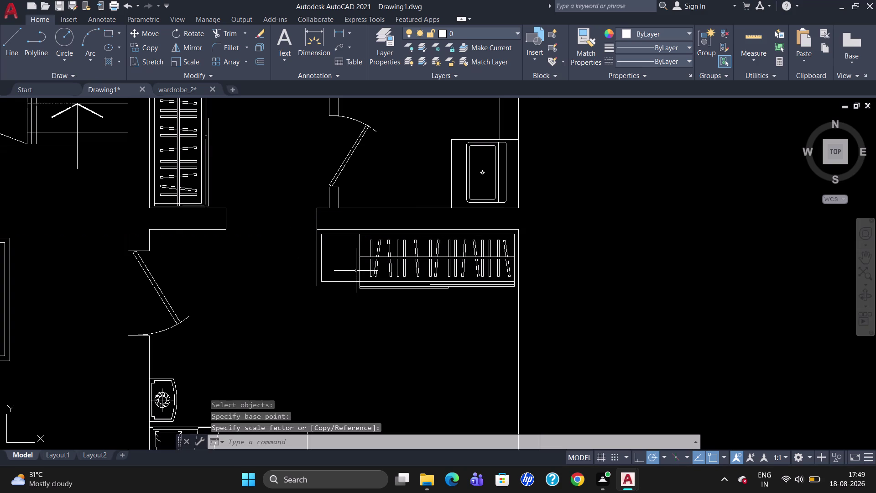
Reselect the rack and shrink it further from its right corner to fit the niche.
click(361, 265)
text(SC)
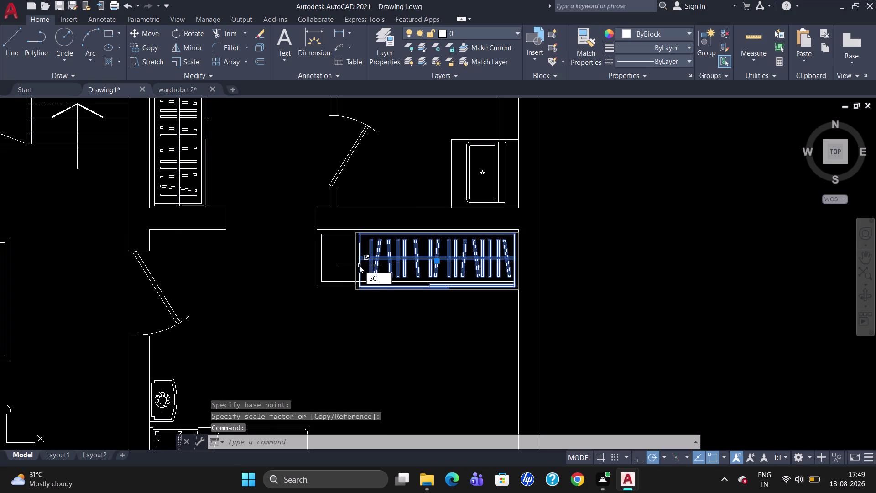
key(Return)
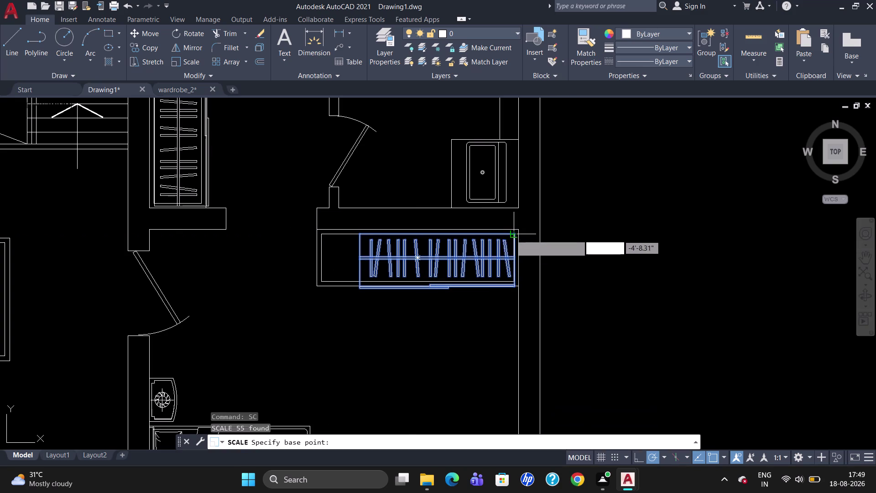
click(512, 234)
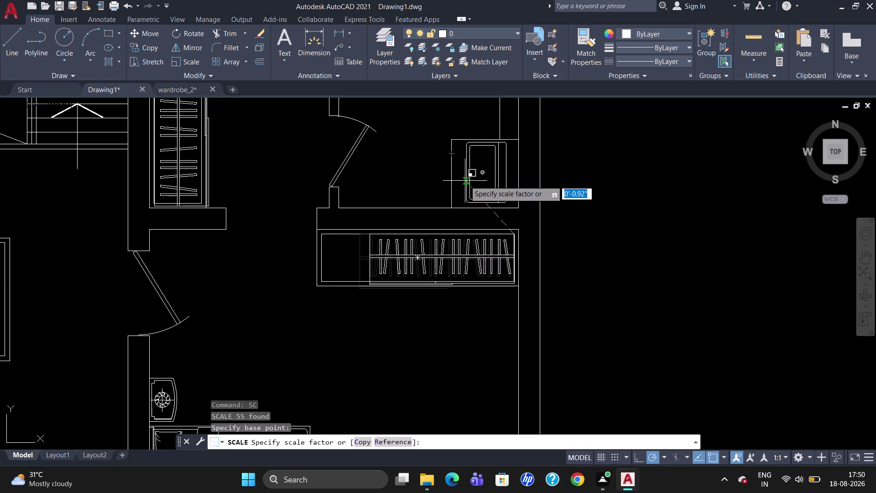
click(464, 178)
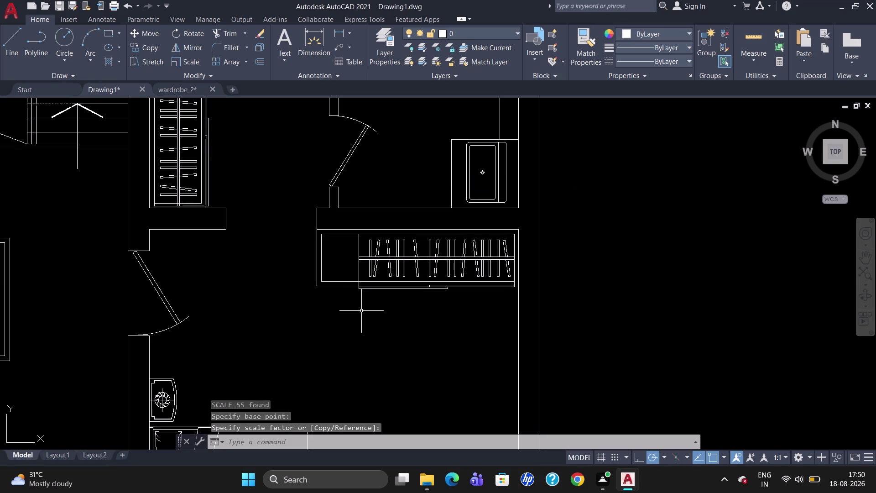
scroll(down, 3)
Begin scaling the left closet's wardrobe rack, then cancel the attempt.
scroll(down, 3)
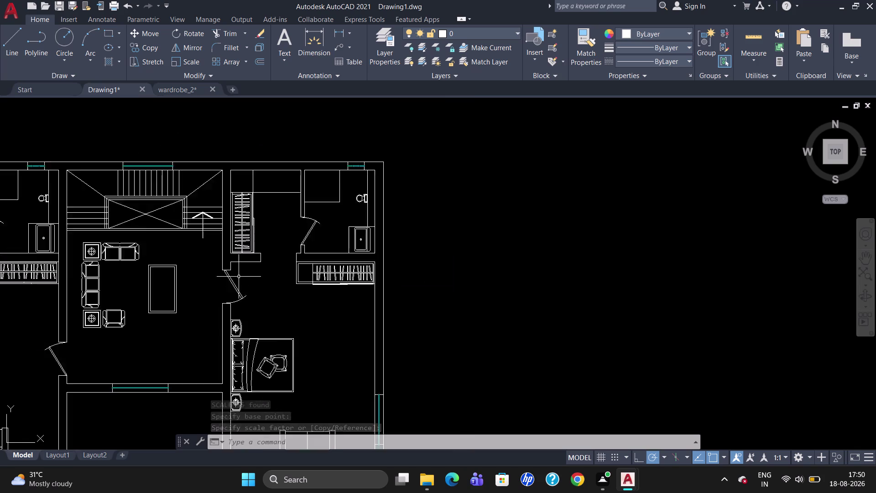
scroll(down, 3)
scroll(up, 3)
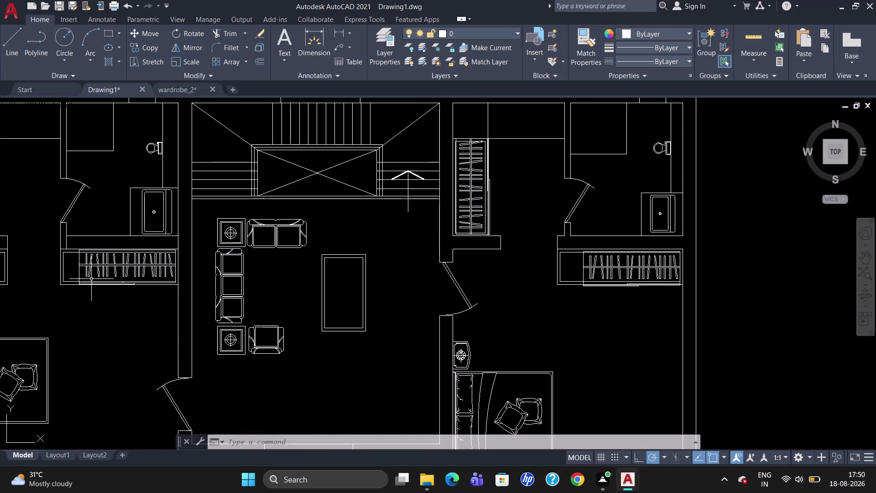
text(SC)
key(Return)
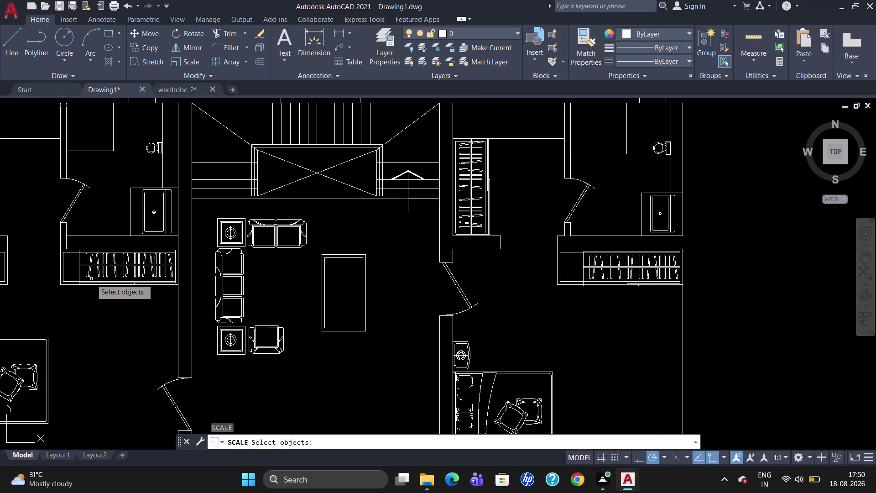
click(83, 265)
key(Return)
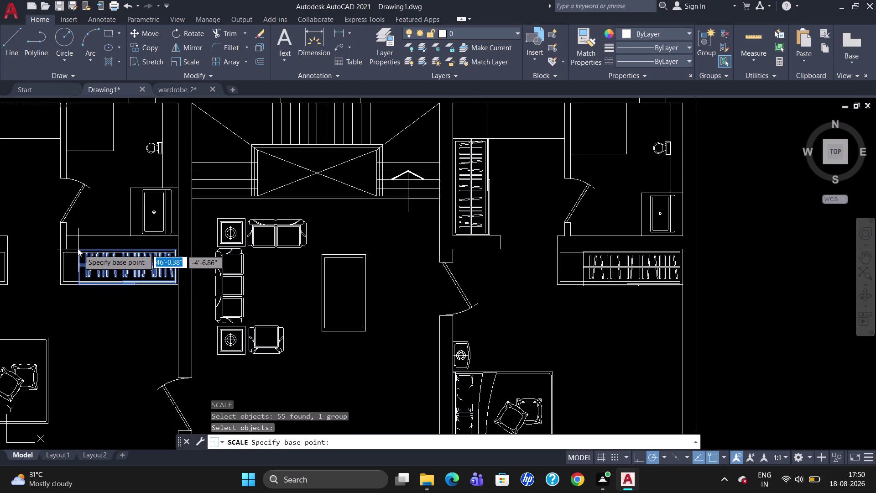
click(77, 248)
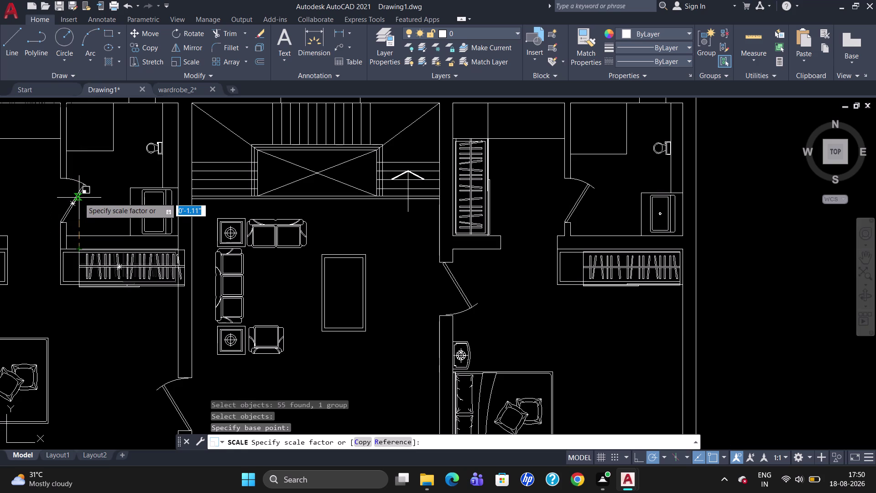
key(Escape)
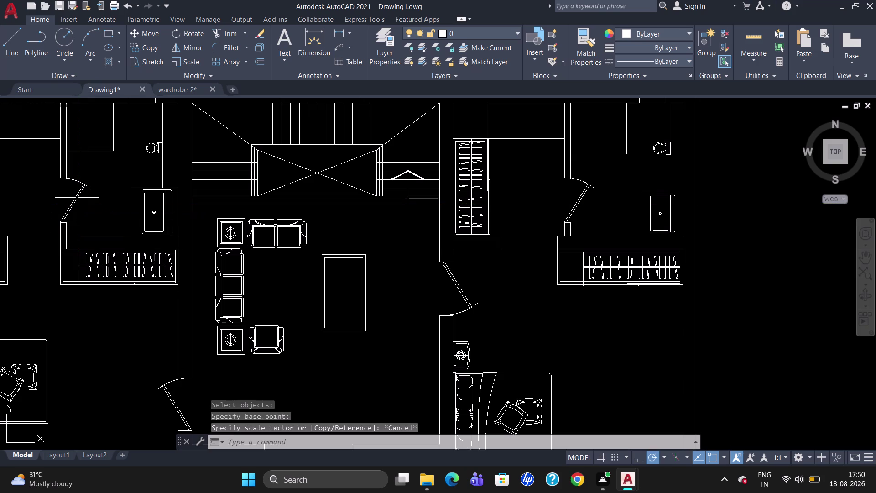
Scale the left closet's wardrobe rack down from its right end.
text(SC)
key(Return)
click(101, 267)
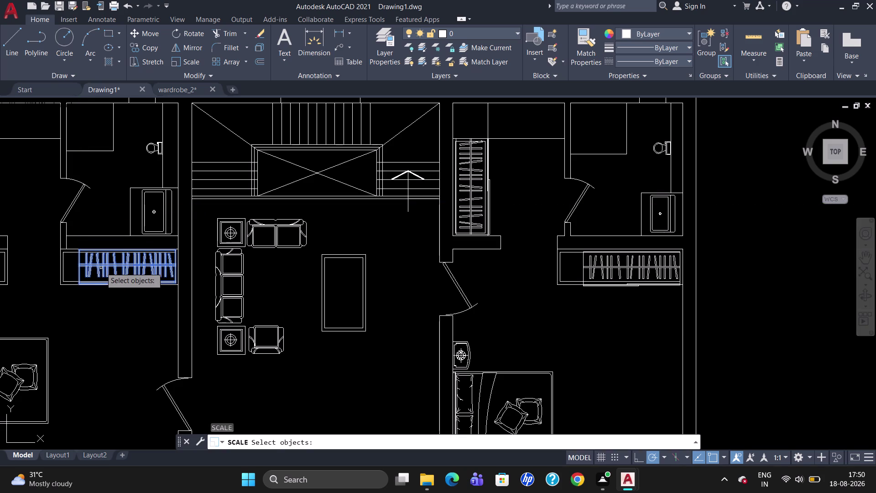
key(Return)
click(177, 253)
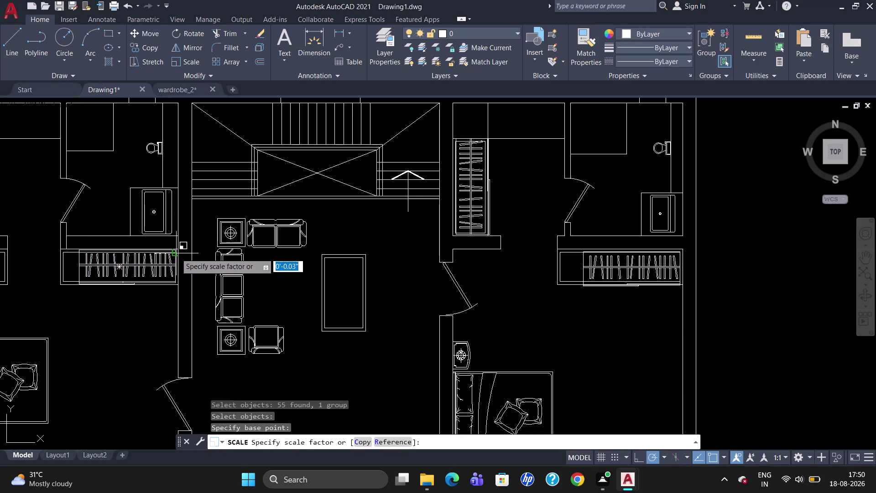
click(152, 201)
scroll(down, 3)
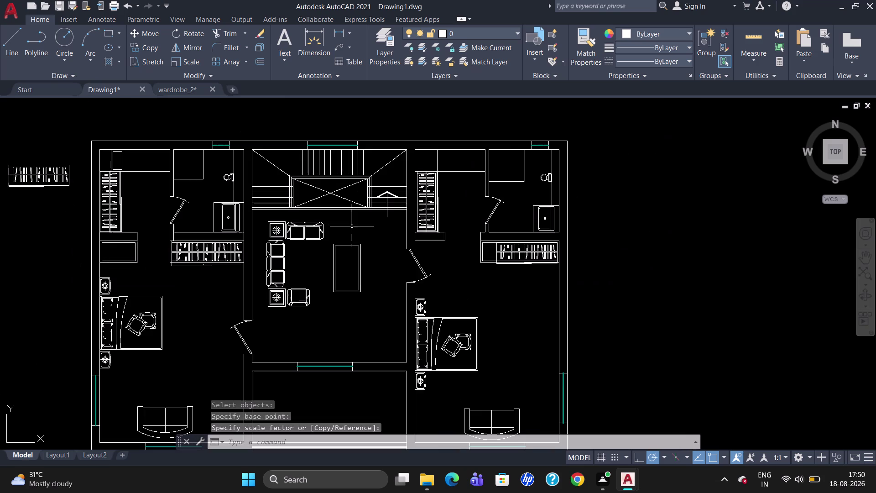
Scale the right closet's wardrobe rack down to fit its niche.
click(526, 253)
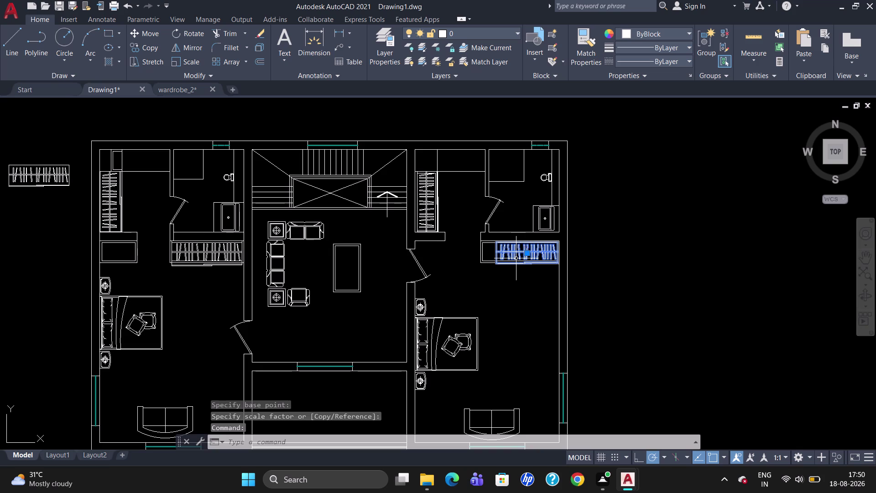
text(SC)
key(Return)
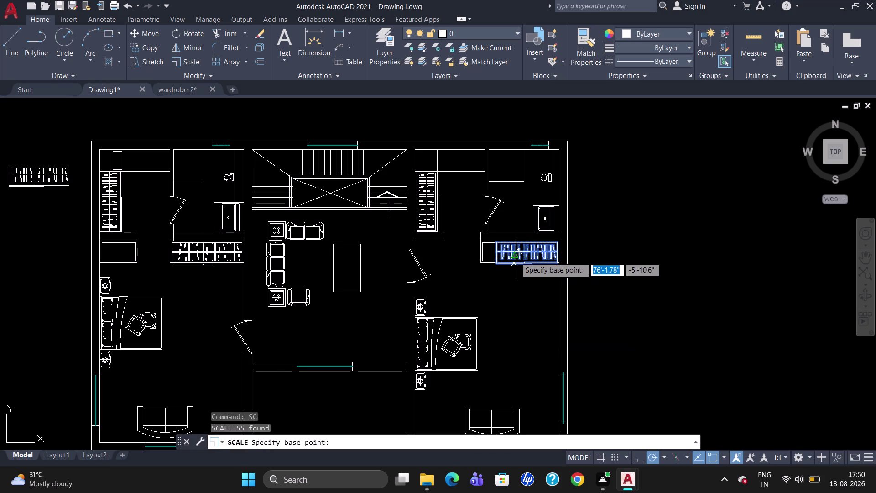
click(557, 241)
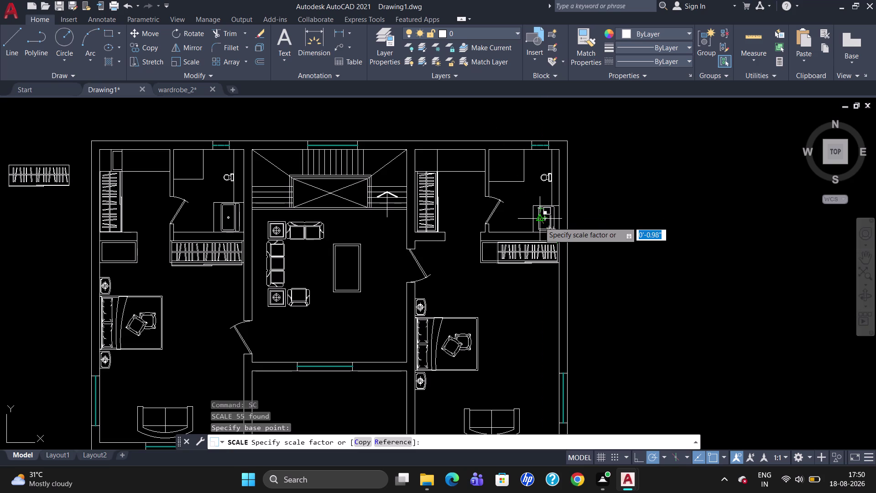
click(539, 222)
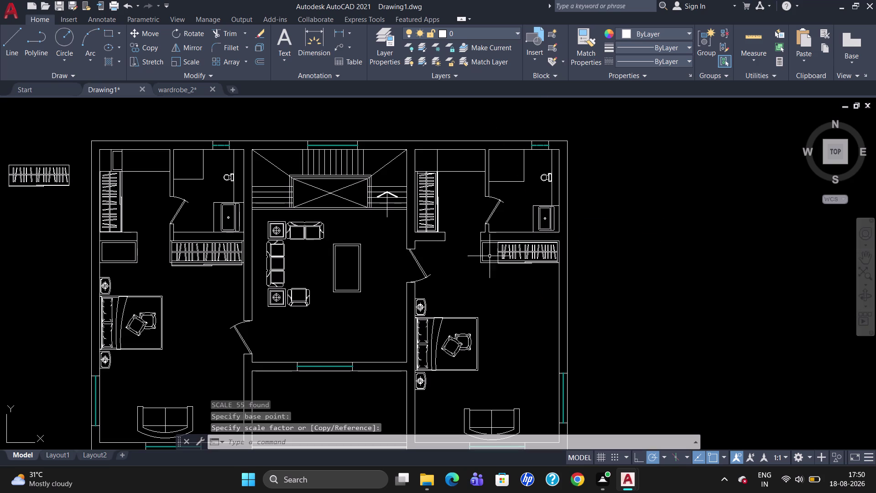
Explode the right closet's wardrobe block into separate lines.
key(Escape)
click(483, 252)
key(Escape)
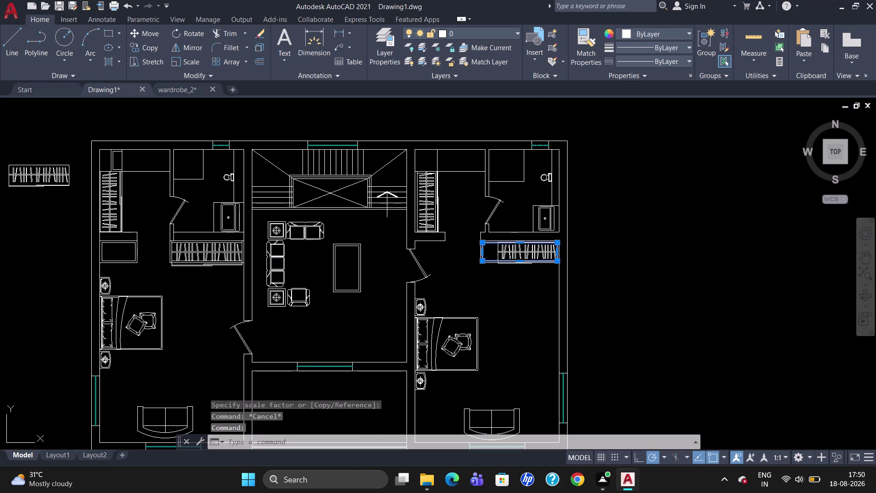
scroll(up, 3)
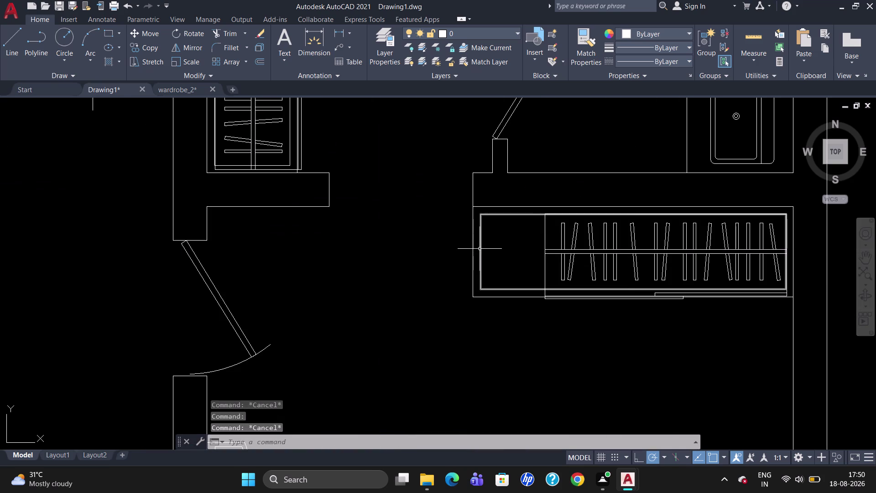
click(480, 247)
key(x)
key(Return)
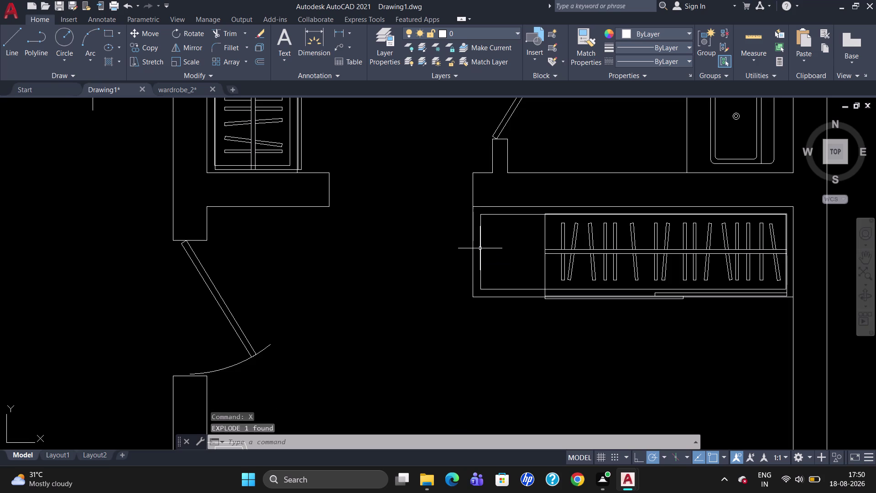
Erase the recess's short end line, then undo the deletion with U.
click(480, 247)
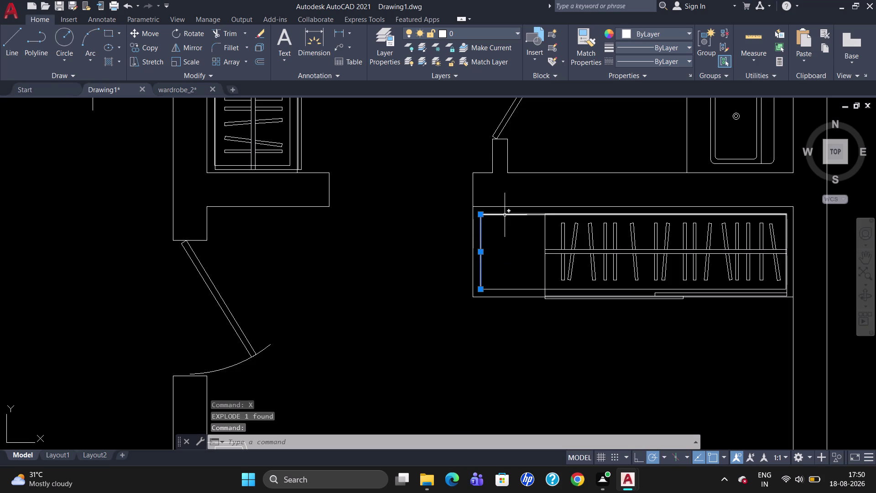
key(Delete)
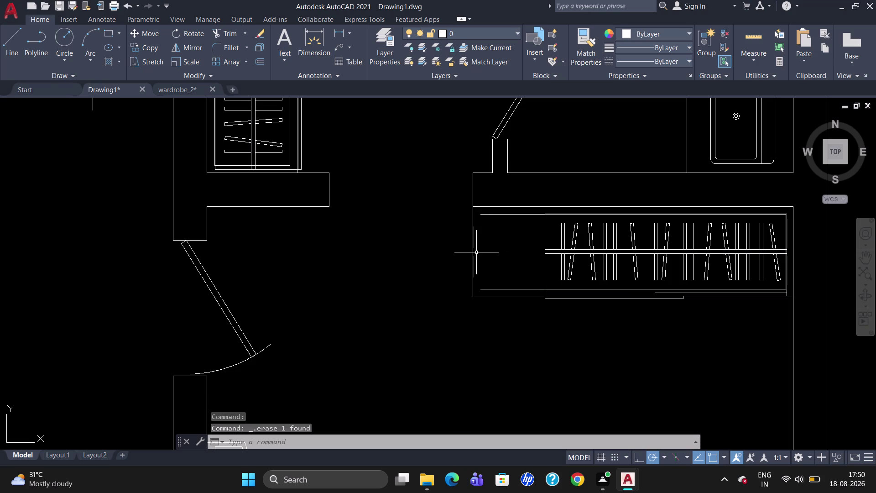
click(474, 251)
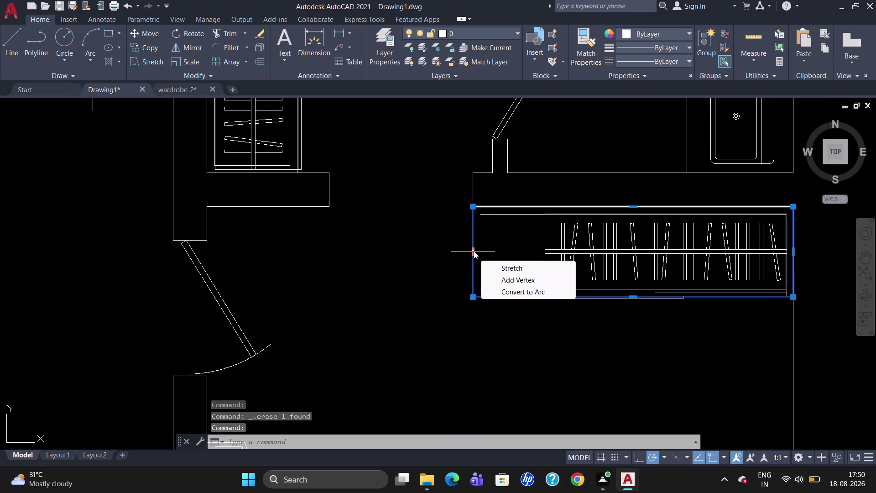
key(x)
key(Return)
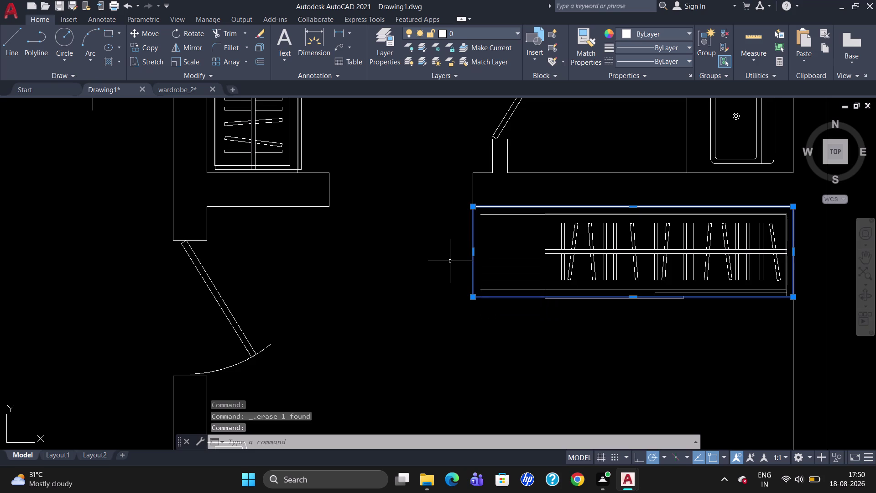
key(Escape)
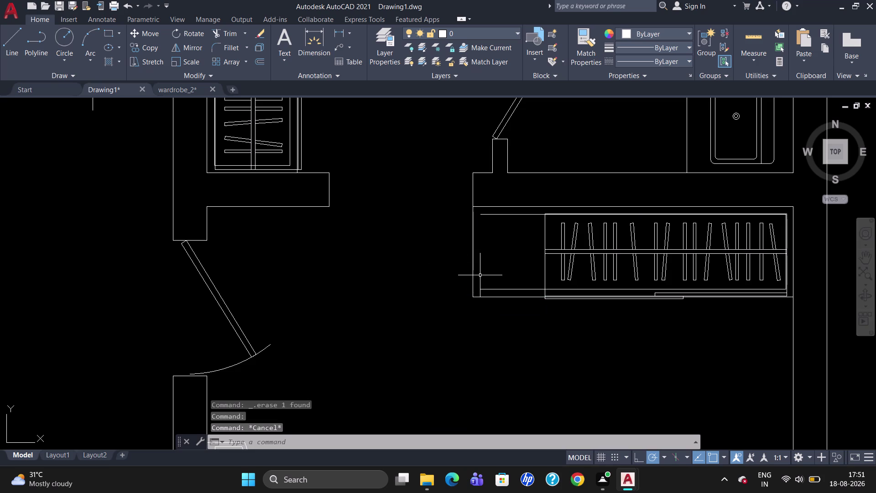
key(u)
key(Return)
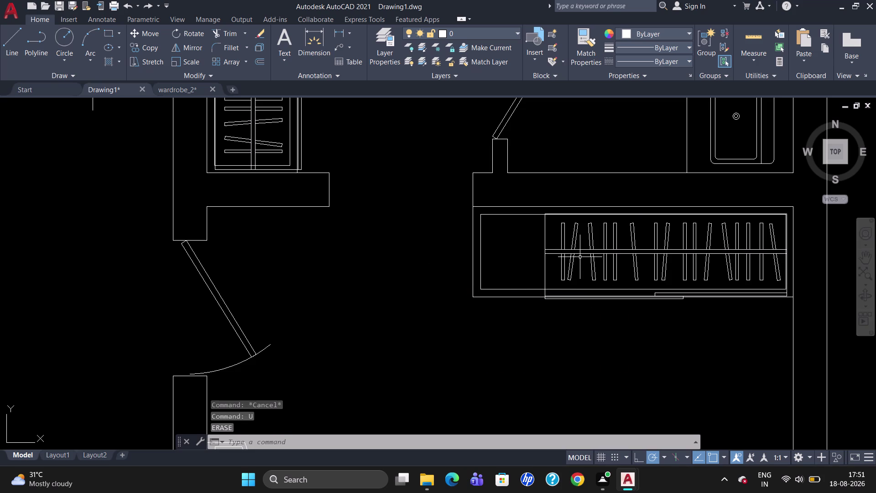
Rescale the right wardrobe from its corner toward the wall corner.
click(575, 250)
key(s)
key(c)
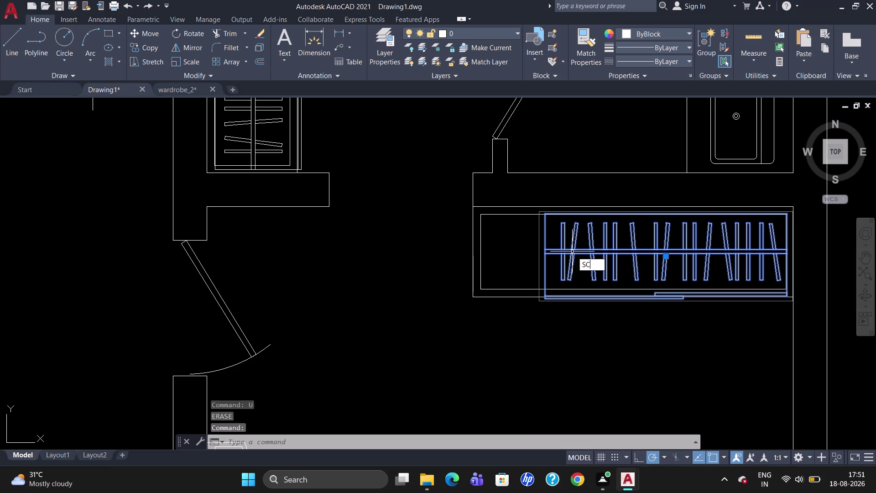
key(Return)
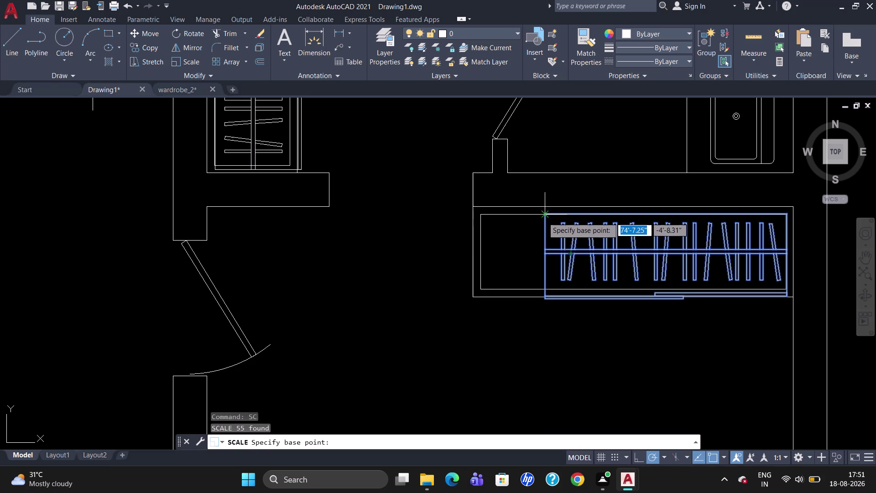
click(543, 216)
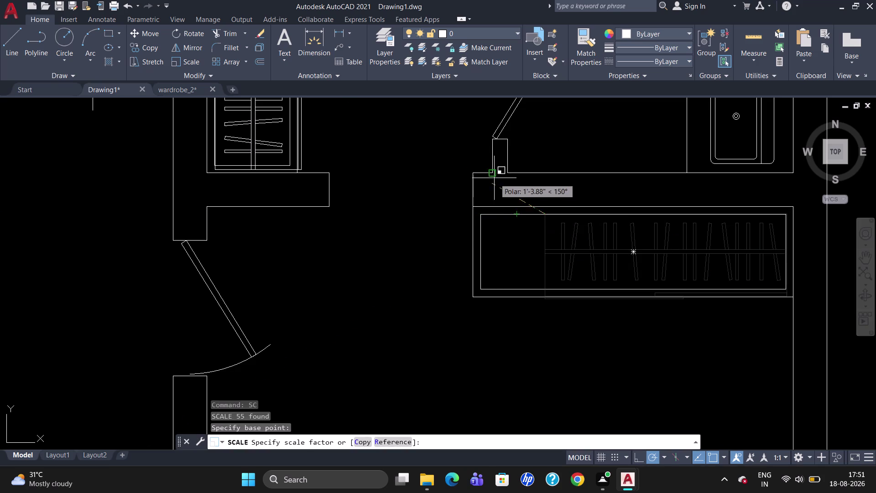
click(481, 112)
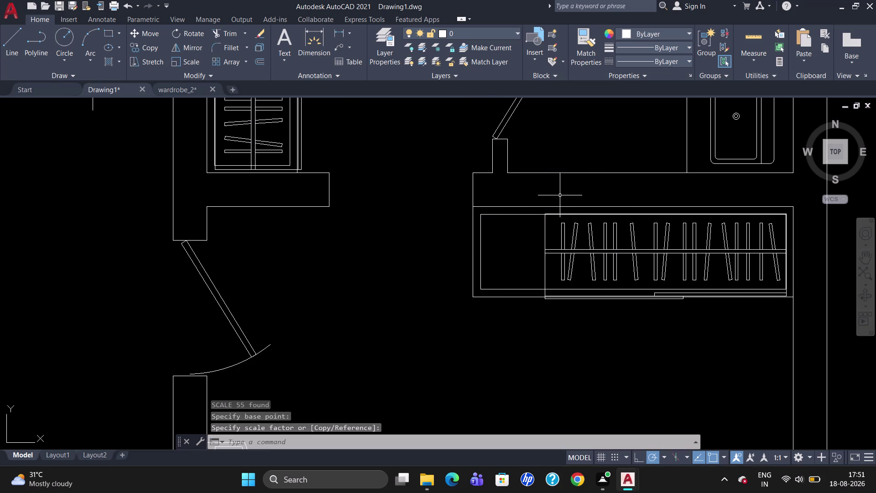
click(624, 241)
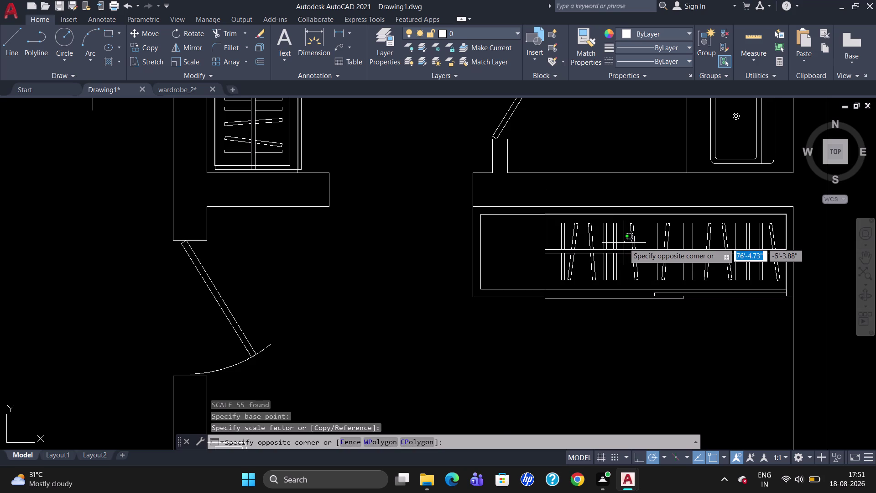
key(Escape)
scroll(down, 3)
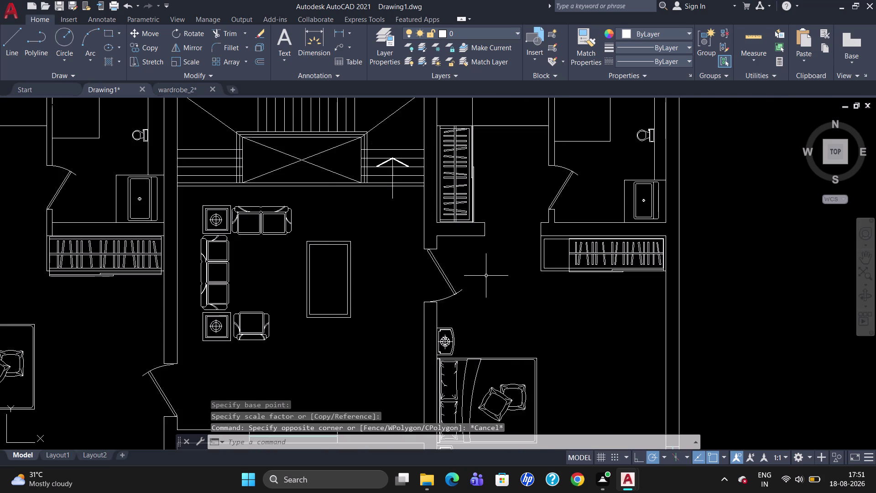
Try trimming the lines beside the right bedroom wardrobe, then cancel.
scroll(down, 3)
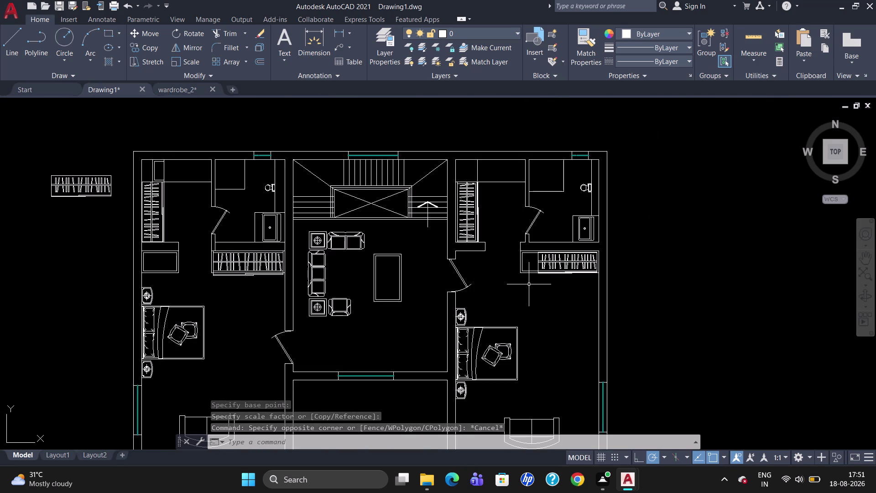
text(TR)
key(Return)
key(Return)
drag(529, 279, 529, 274)
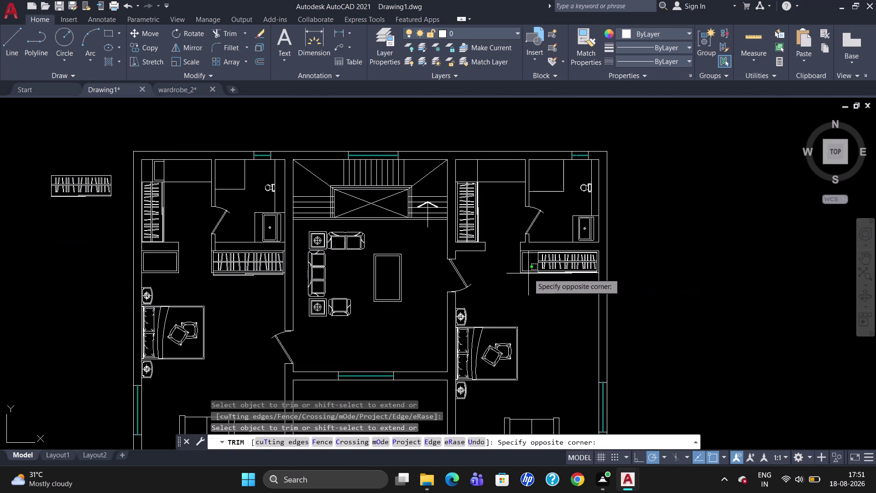
drag(528, 275, 520, 265)
click(520, 264)
click(524, 262)
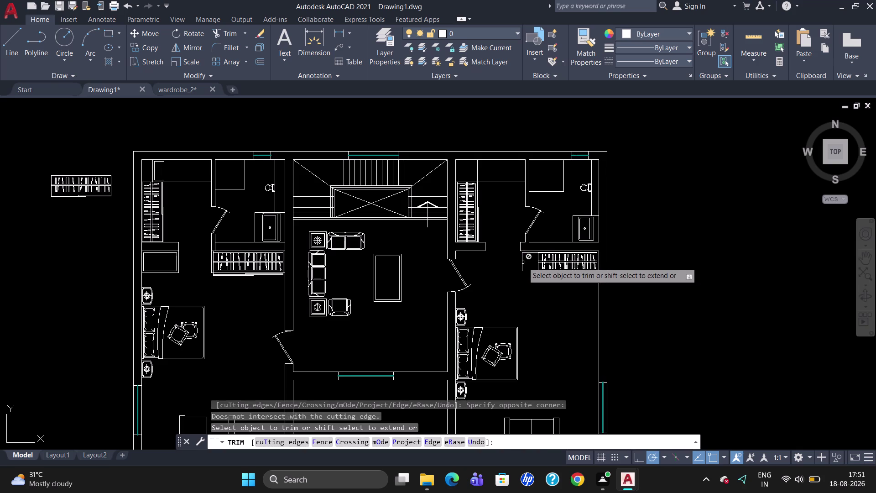
click(523, 263)
scroll(up, 3)
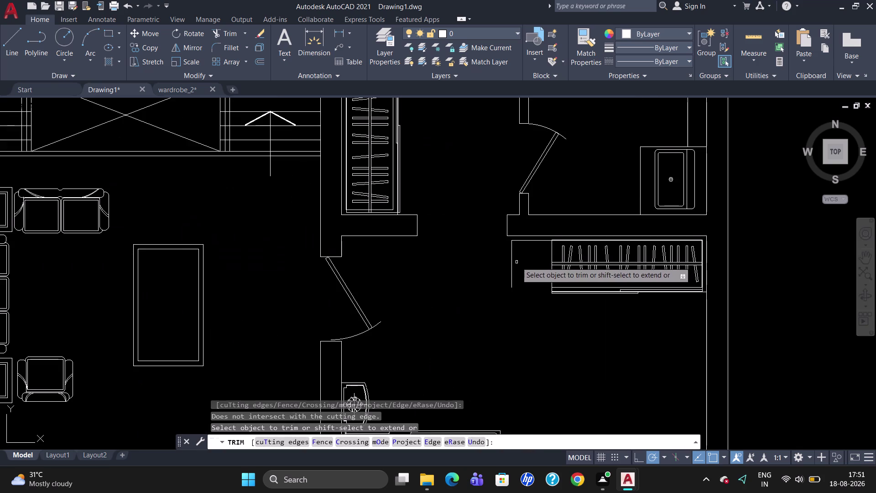
key(Escape)
Retry trimming the line near the wall and cancel again.
text(TR)
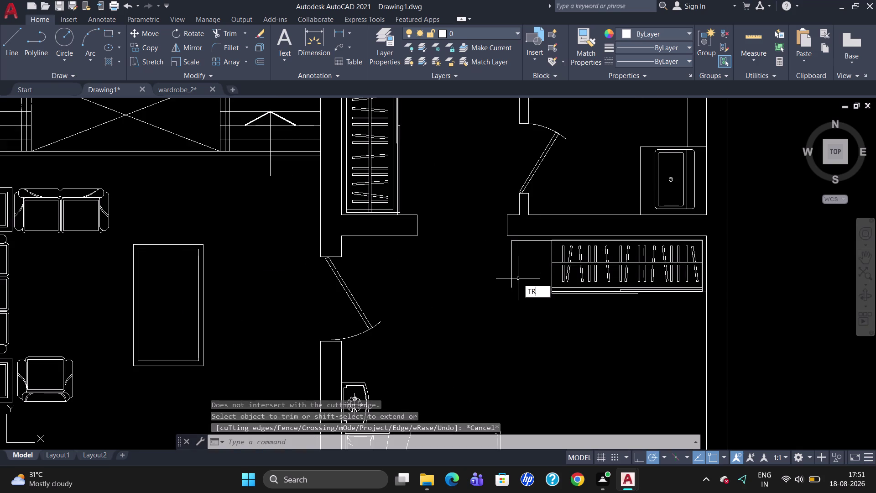
key(Return)
key(Return)
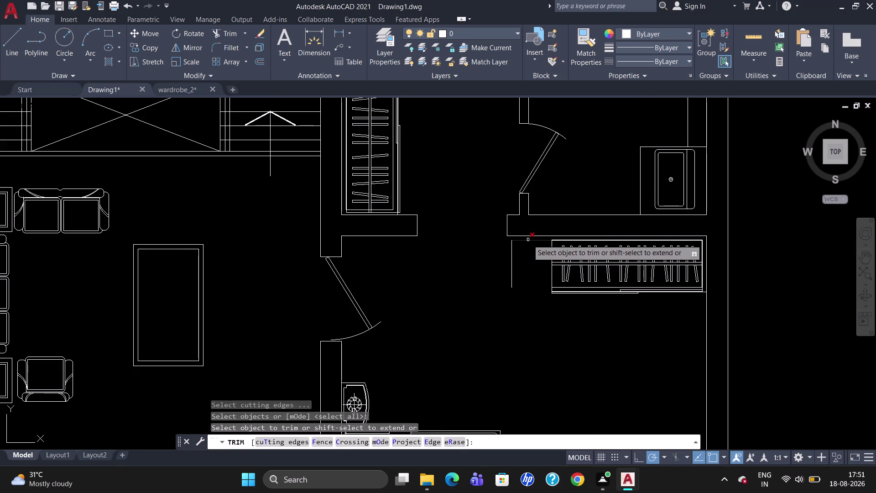
click(528, 239)
key(Escape)
Delete the stray vertical line in front of the wardrobe recess.
click(512, 269)
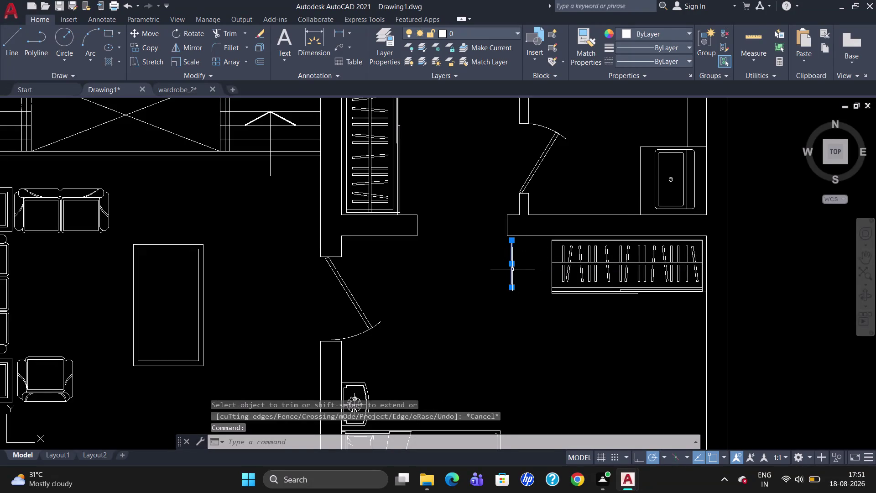
key(Delete)
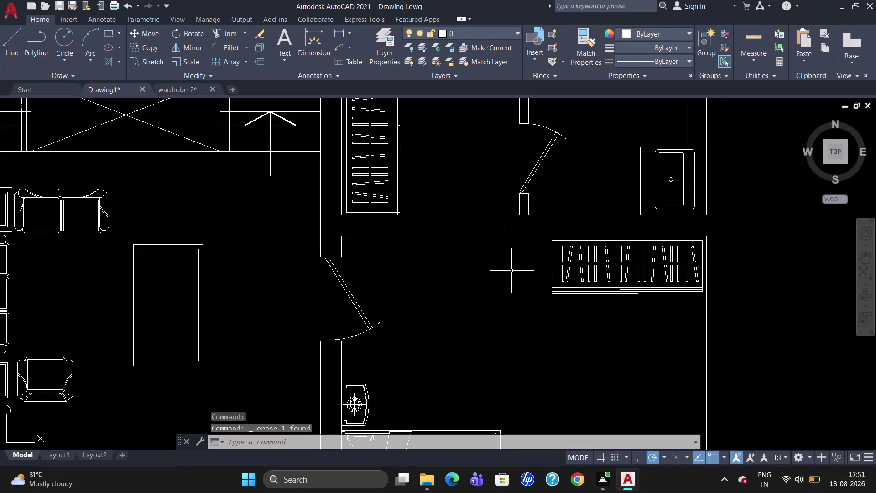
key(Escape)
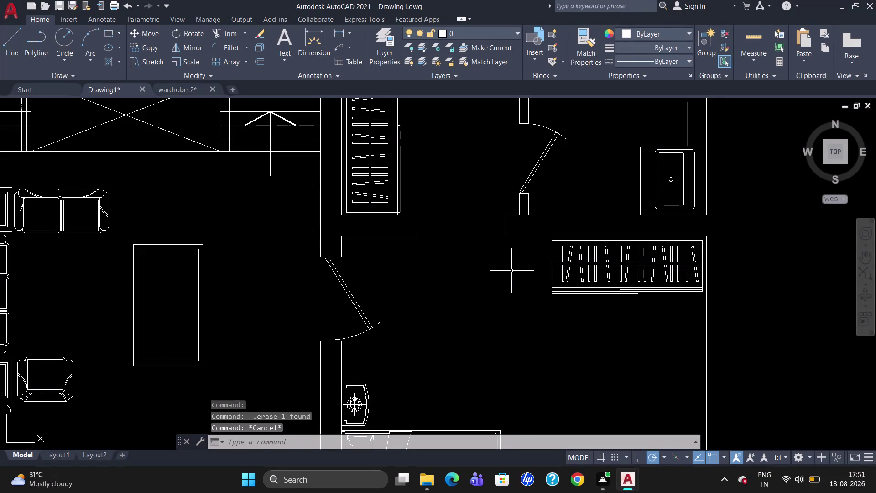
scroll(down, 3)
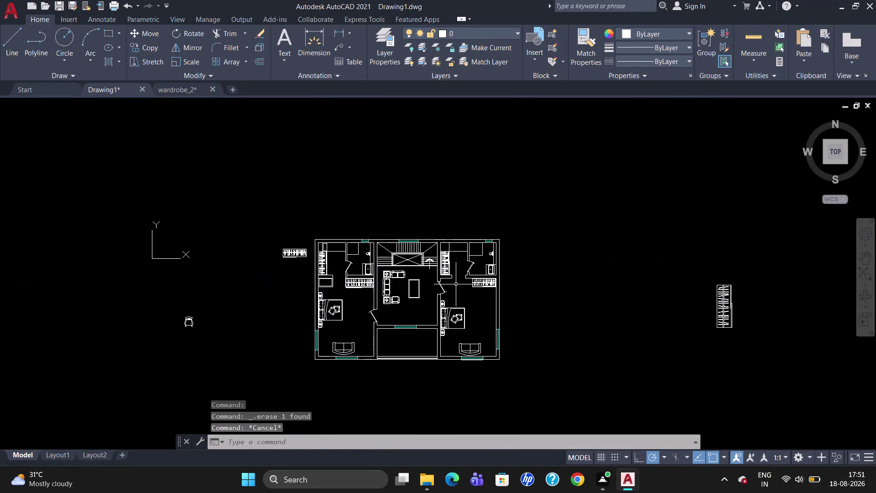
scroll(up, 3)
scroll(down, 3)
scroll(up, 3)
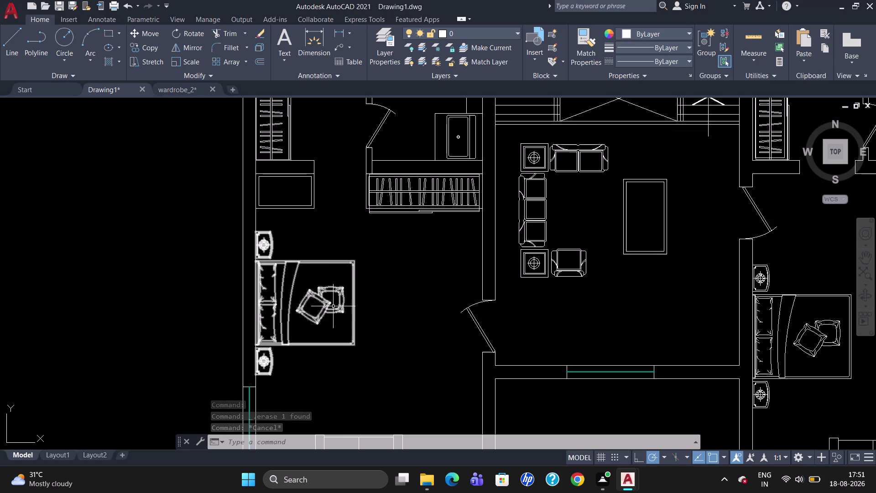
scroll(down, 3)
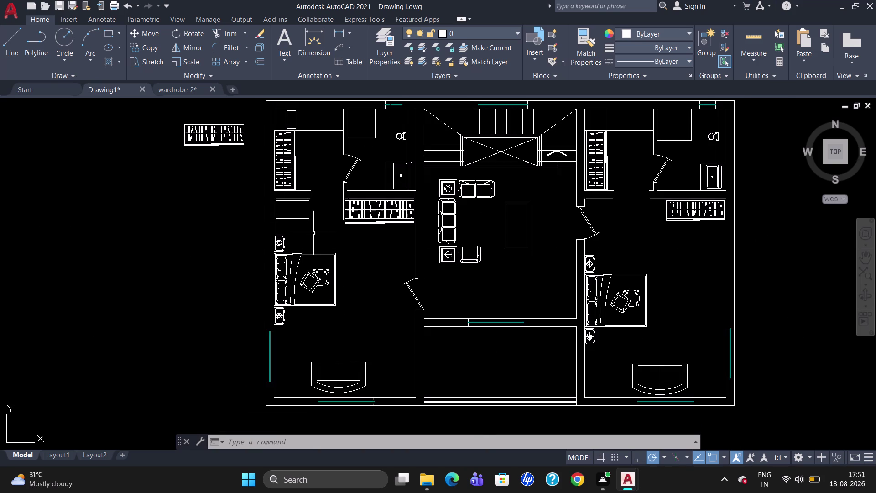
Copy the spare wardrobe block into the left bedroom's closet recess.
click(232, 137)
text(C)
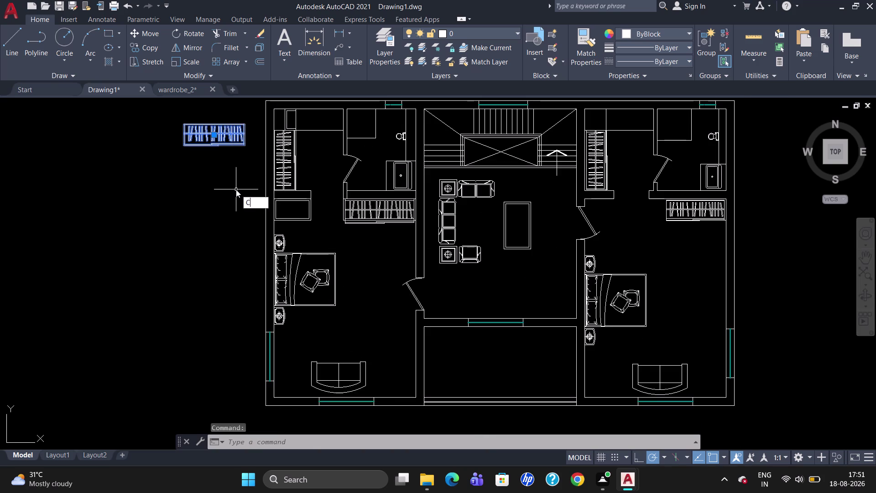
text(O)
key(Return)
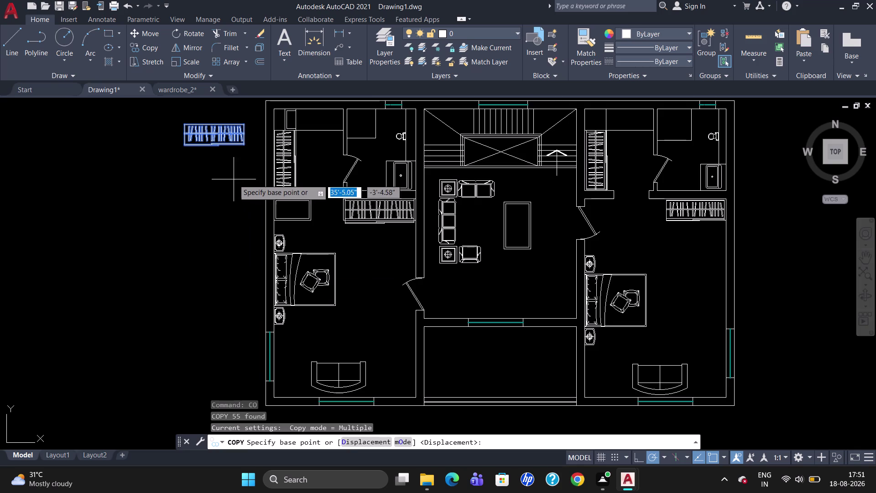
click(185, 120)
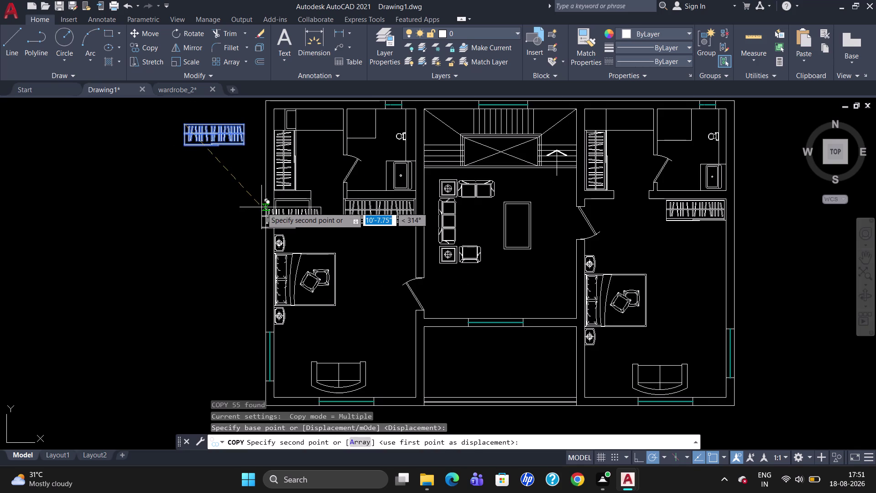
scroll(up, 3)
click(296, 189)
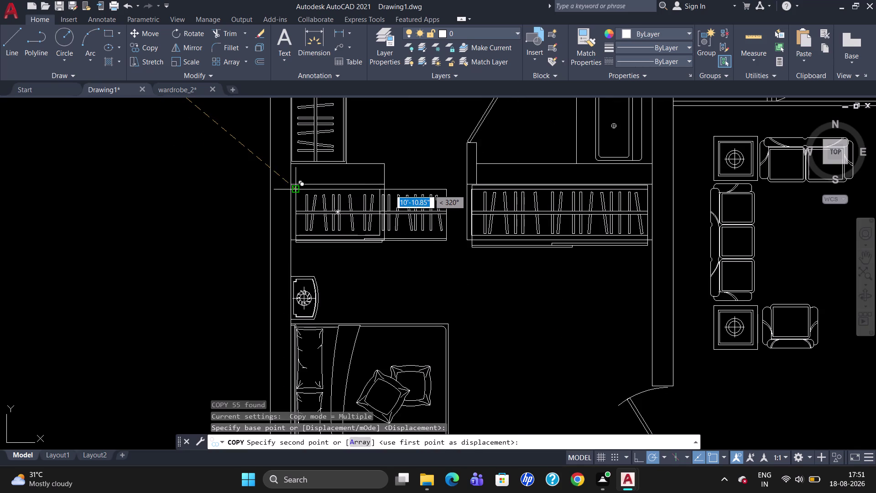
key(Escape)
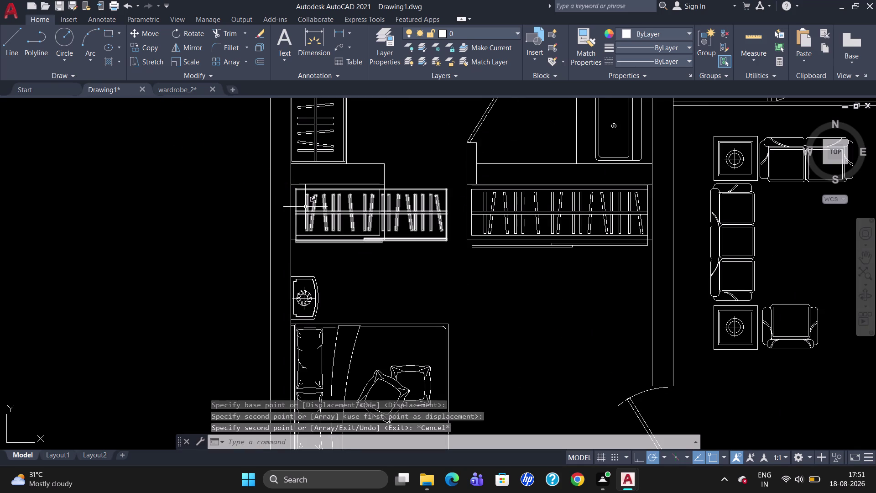
Scale the copied wardrobe down from its top-left corner to fit the recess.
click(306, 206)
text(SC)
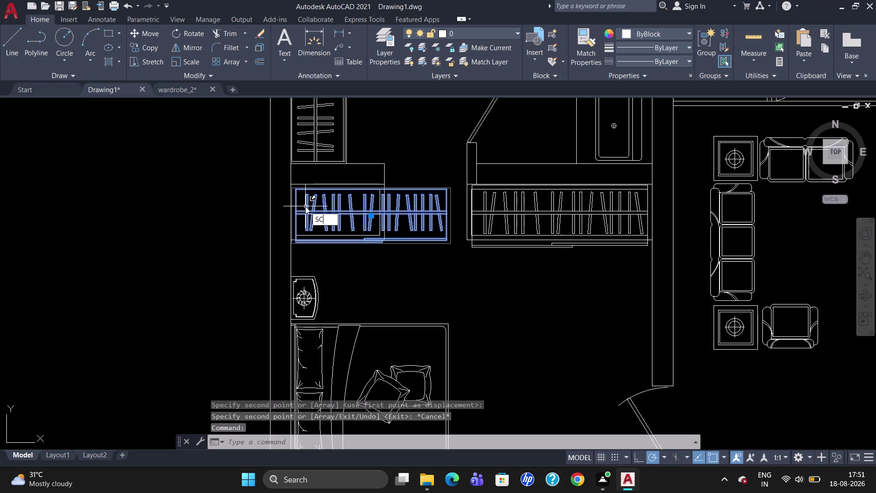
key(Return)
click(295, 192)
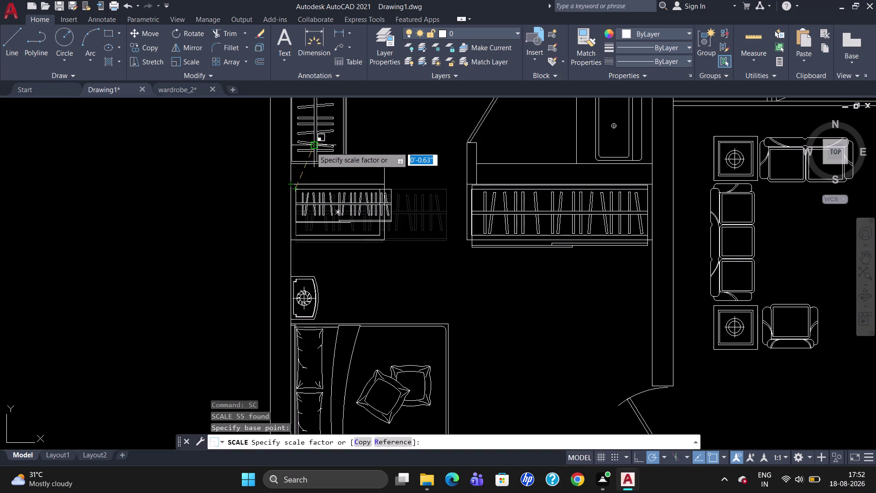
click(307, 127)
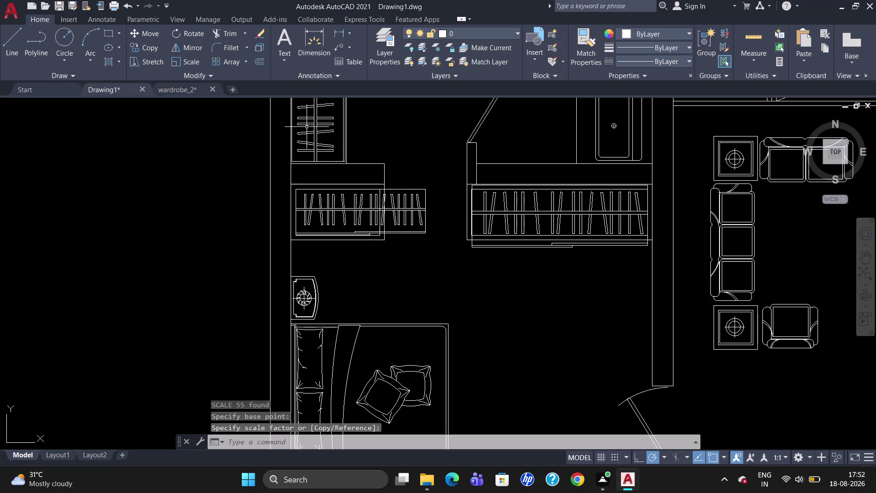
Start the Trim command with all objects as cutting edges.
text(TR)
key(Return)
key(Return)
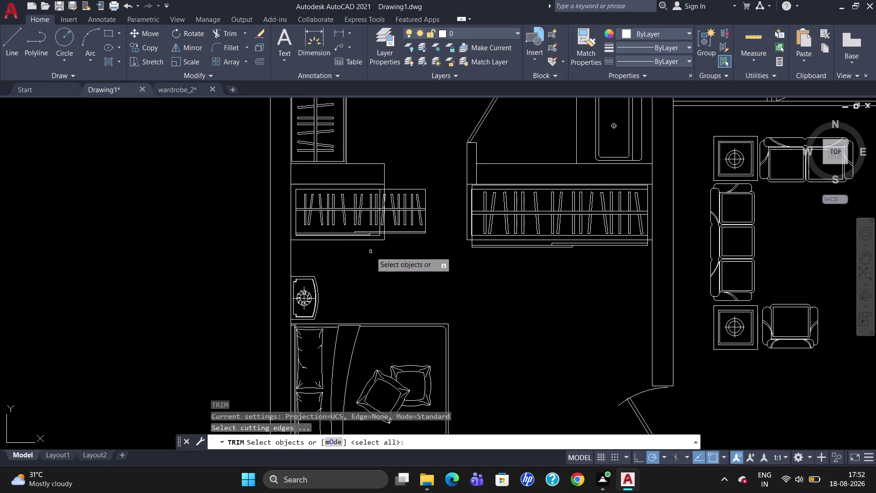
Trim the first lines crossing the gap between the two wardrobes.
drag(413, 240, 402, 185)
click(402, 185)
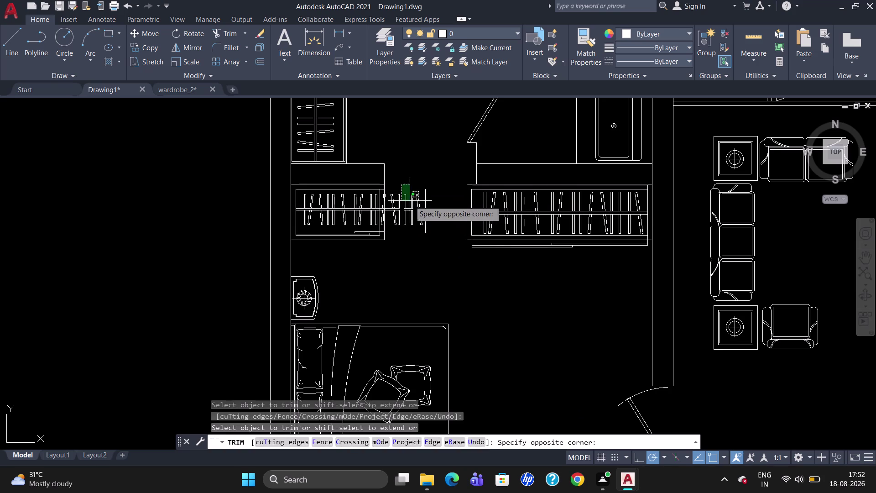
click(418, 219)
drag(428, 234, 410, 214)
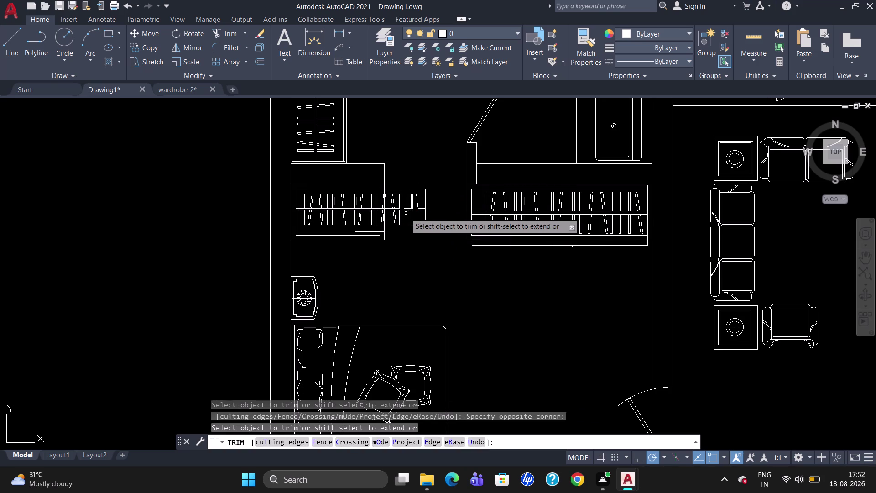
key(Return)
drag(429, 211, 401, 220)
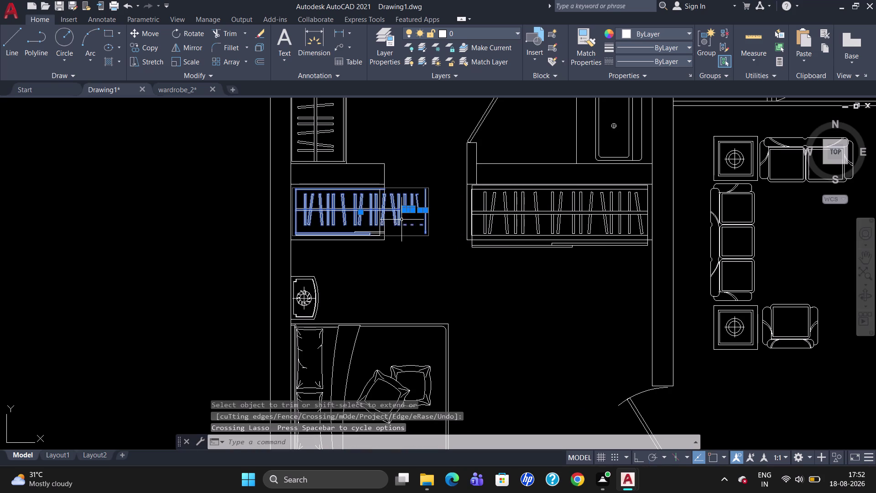
key(Escape)
key(Escape)
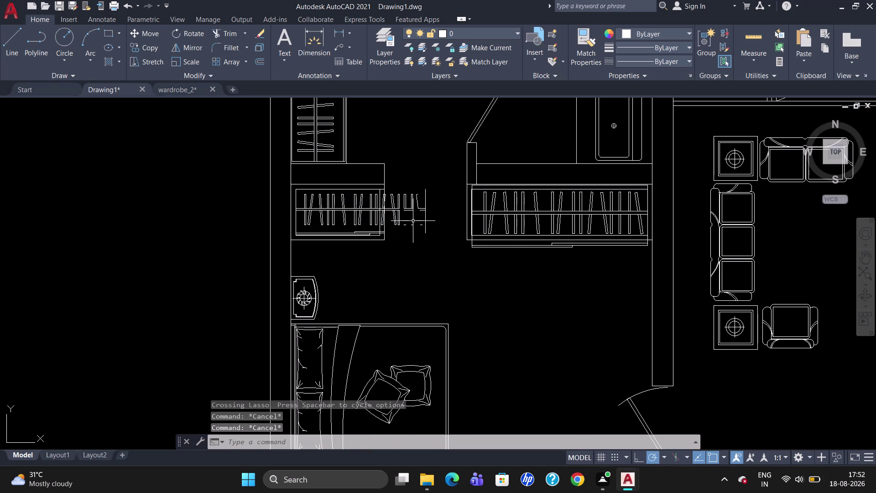
key(Escape)
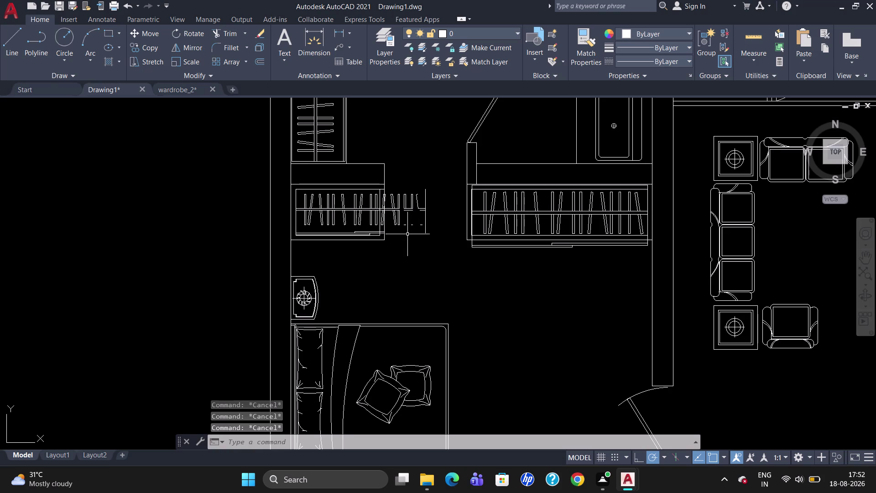
Rerun TRIM with all objects as edges and cut the protruding hanger lines, stubs and lower outline.
text(TR)
key(Return)
key(Return)
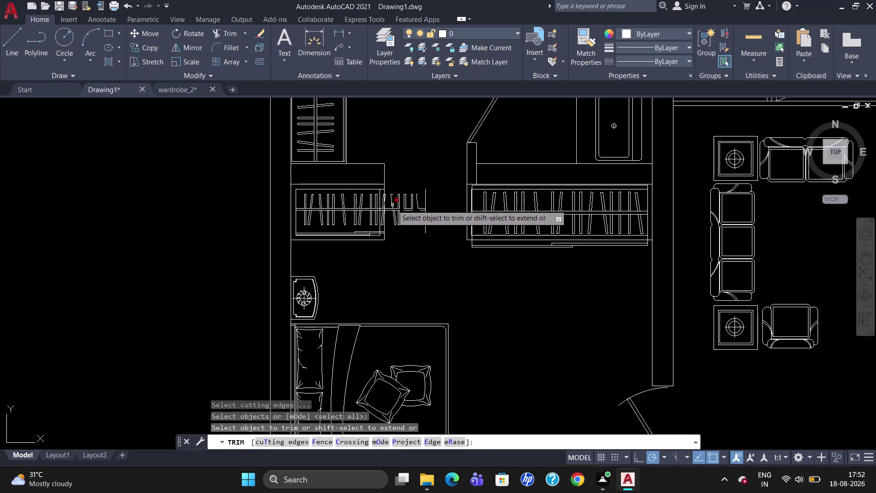
click(393, 205)
click(398, 212)
drag(393, 218, 423, 229)
drag(419, 213, 408, 202)
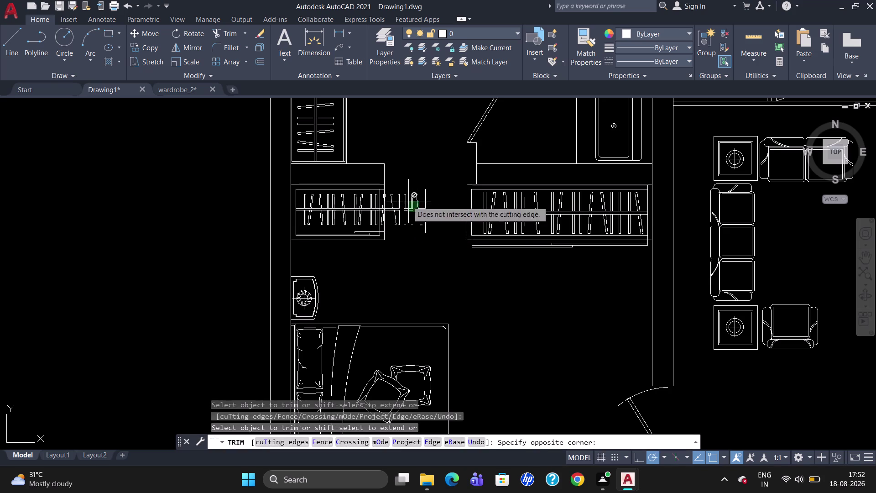
drag(408, 202, 402, 214)
drag(426, 205, 390, 218)
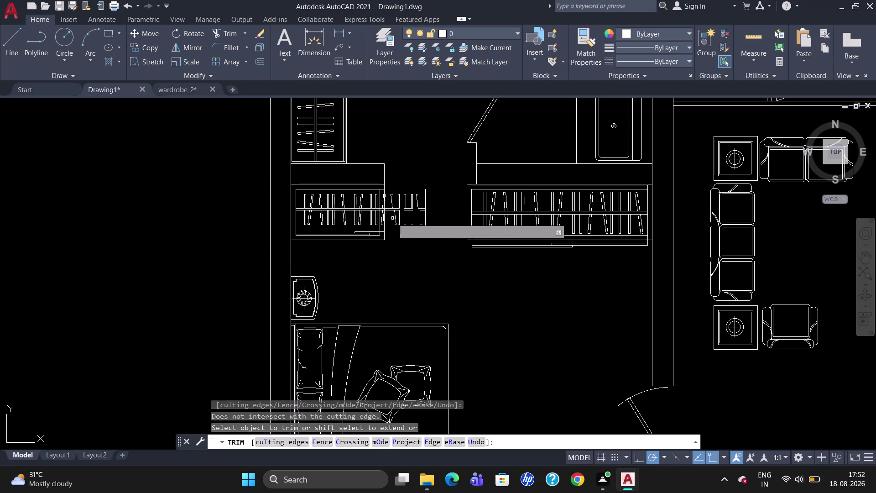
drag(390, 215, 432, 226)
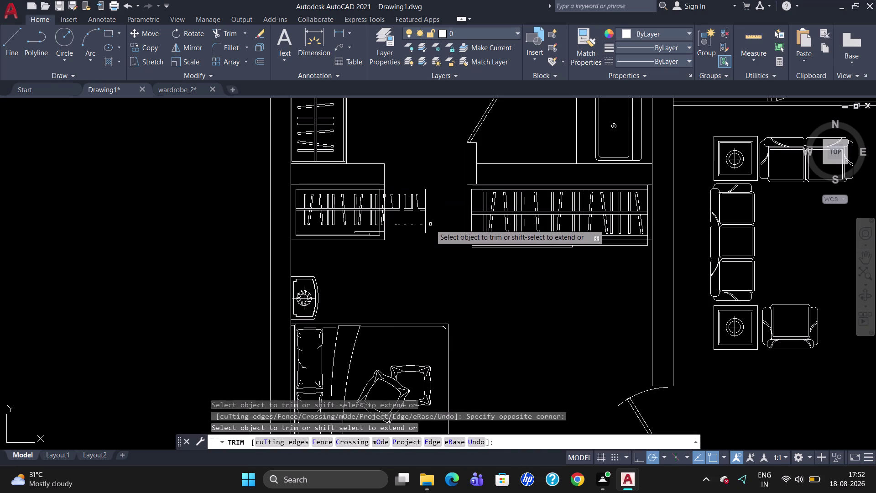
drag(434, 196, 404, 218)
key(Escape)
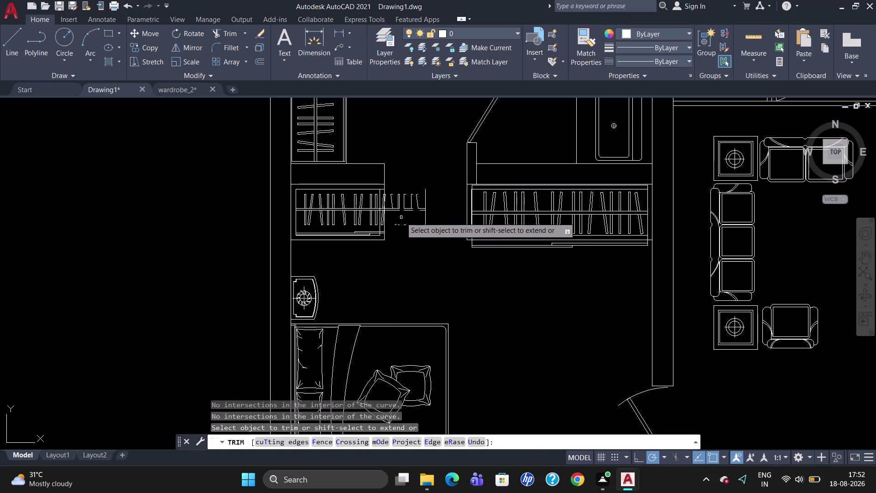
click(420, 206)
click(419, 209)
key(Escape)
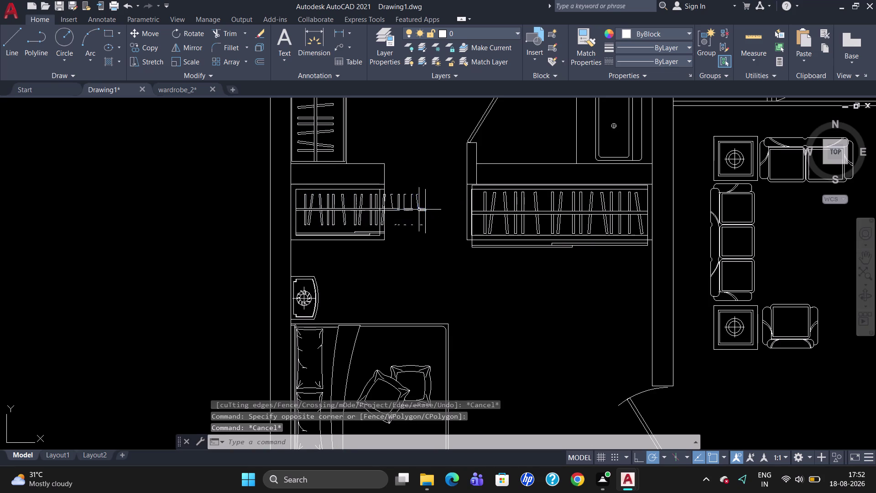
Trim the remaining hanger lines and the rightmost protruding line in the gap.
text(T)
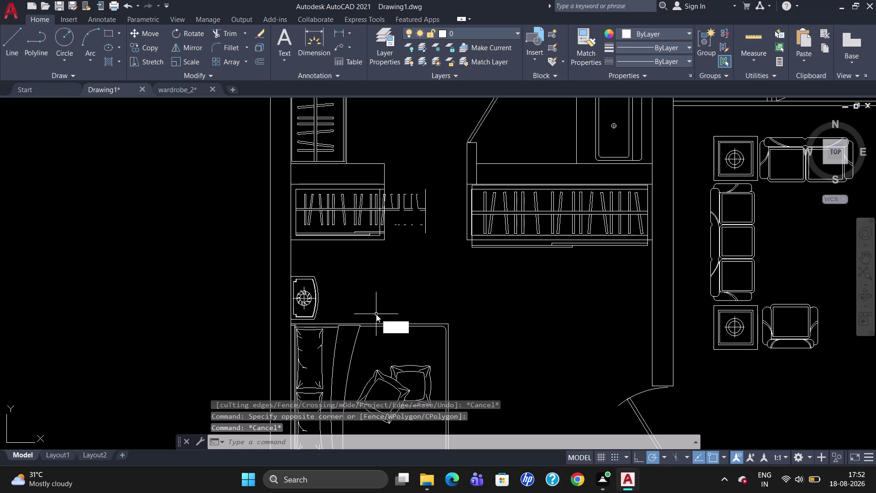
text(R)
key(Return)
key(Return)
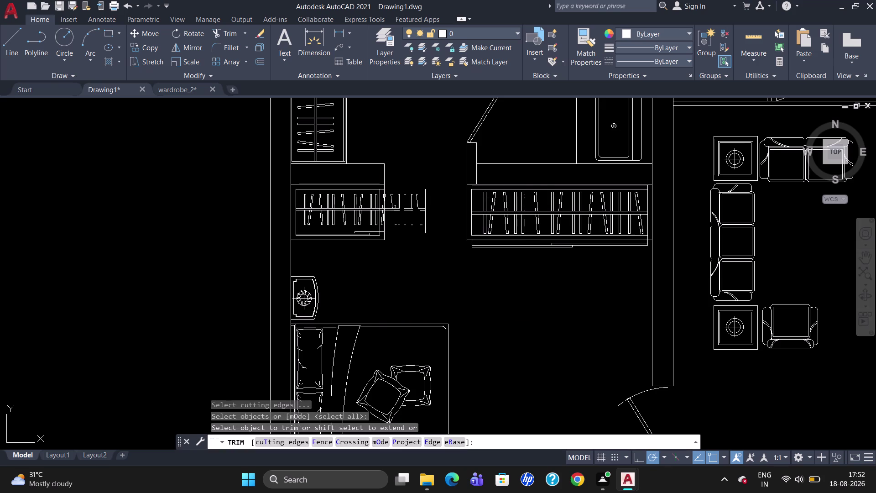
click(390, 208)
click(389, 210)
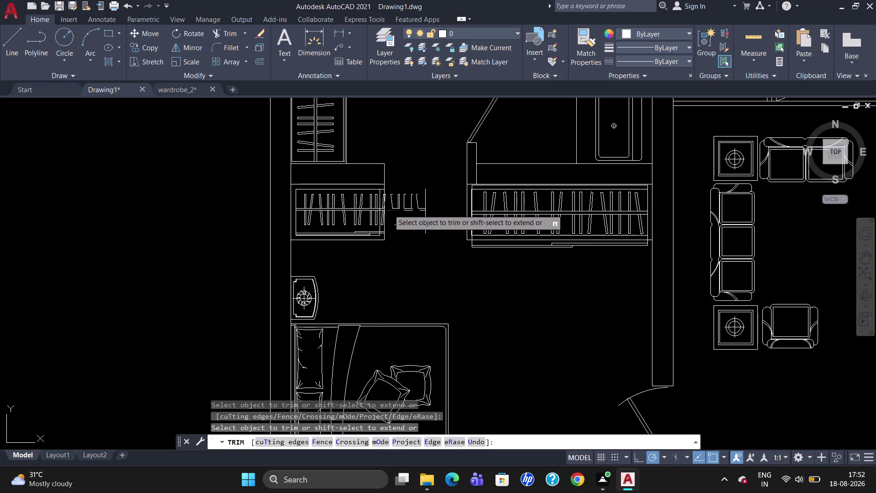
click(395, 208)
click(392, 202)
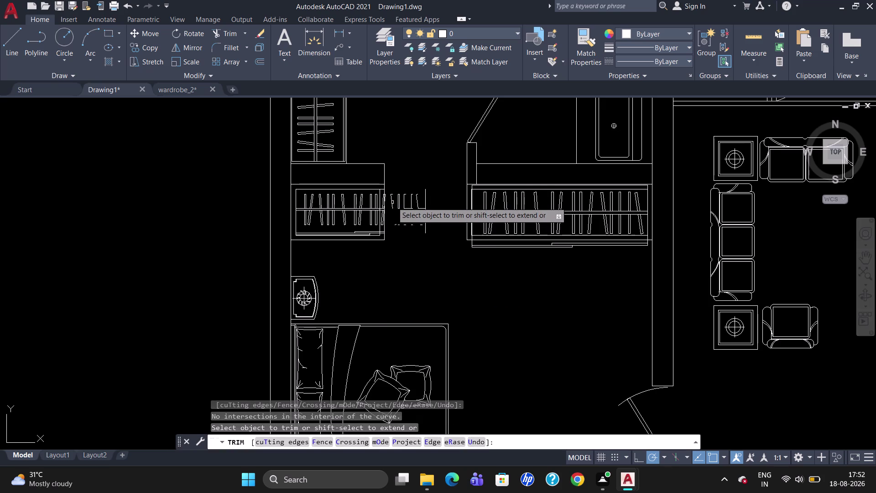
click(397, 201)
click(409, 210)
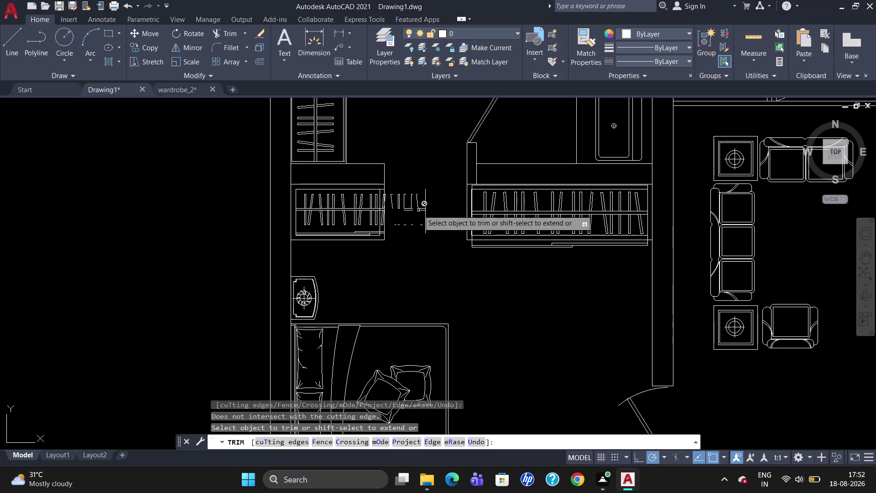
click(422, 207)
click(418, 205)
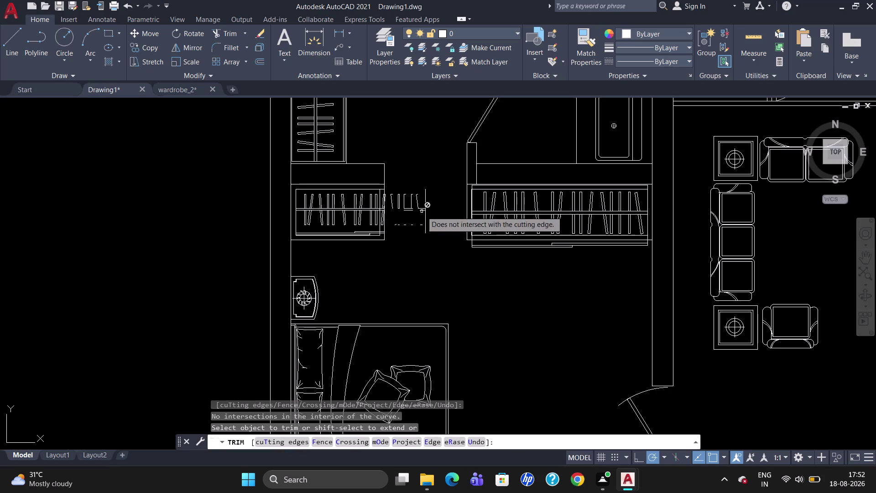
key(Escape)
drag(420, 200, 413, 211)
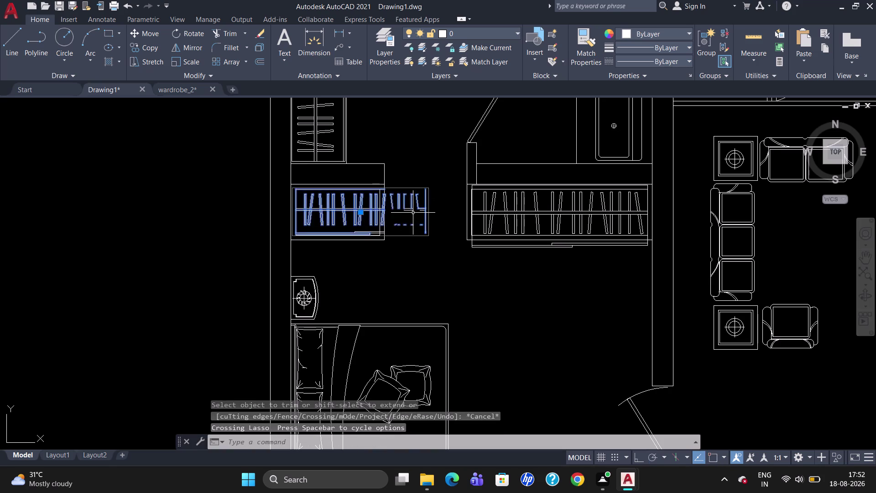
Ungroup the left wardrobe rack group.
key(Escape)
click(366, 210)
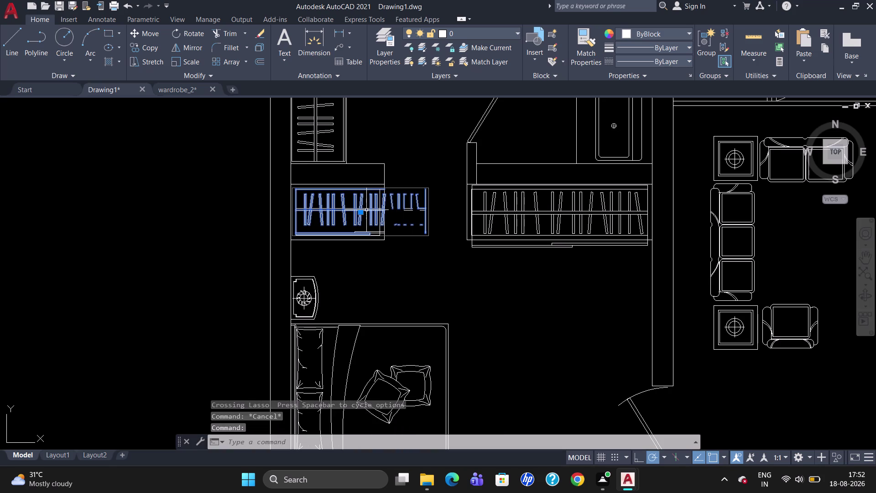
text(UNG)
key(Return)
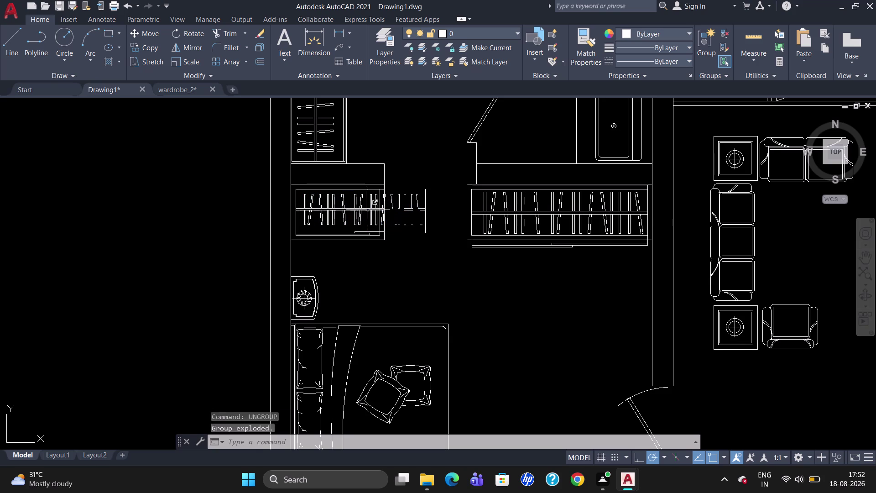
Delete the leftover hanger fragments and stray pieces between the wardrobes.
drag(431, 229, 411, 224)
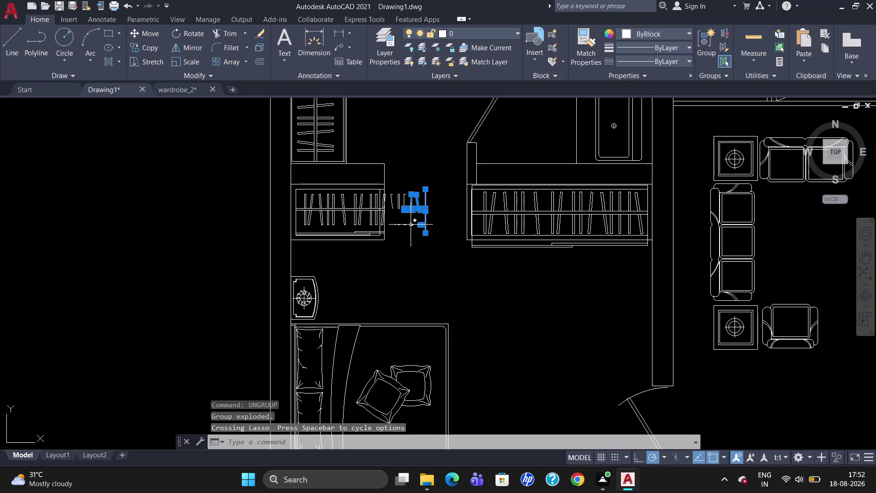
key(Delete)
drag(413, 202, 411, 243)
key(Delete)
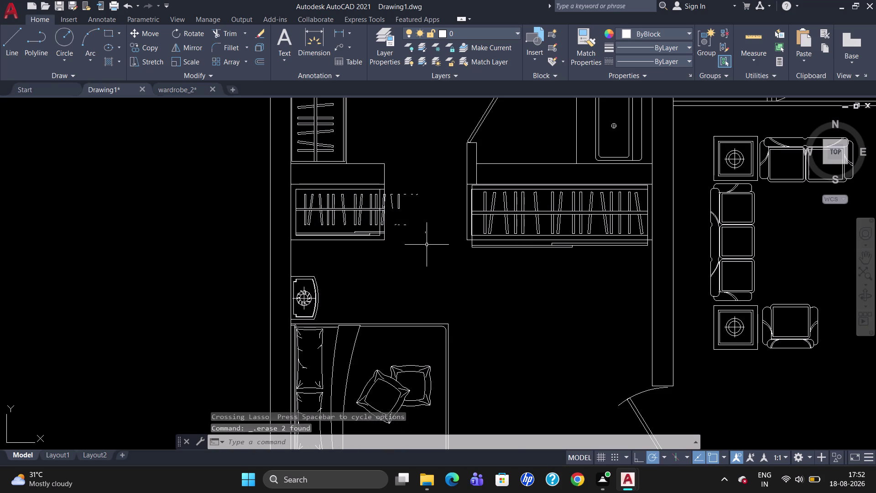
drag(427, 240, 394, 217)
key(Delete)
drag(429, 203, 396, 237)
key(Delete)
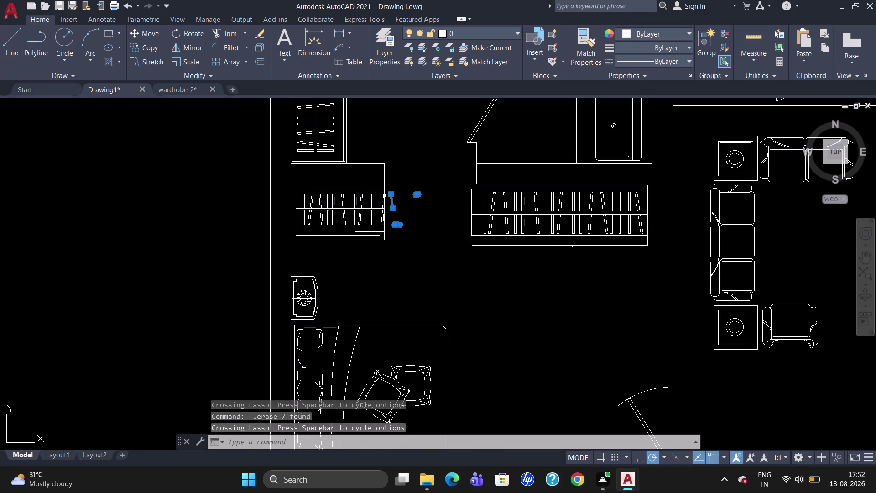
click(389, 194)
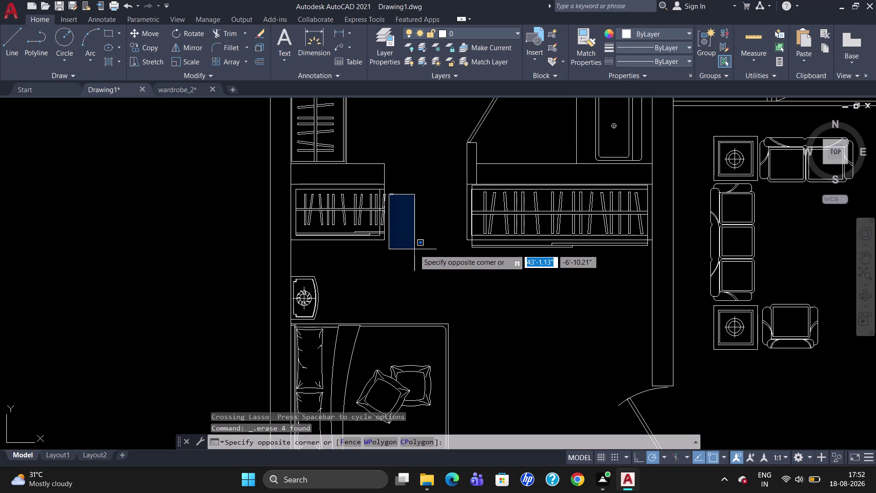
click(415, 249)
key(Delete)
scroll(down, 3)
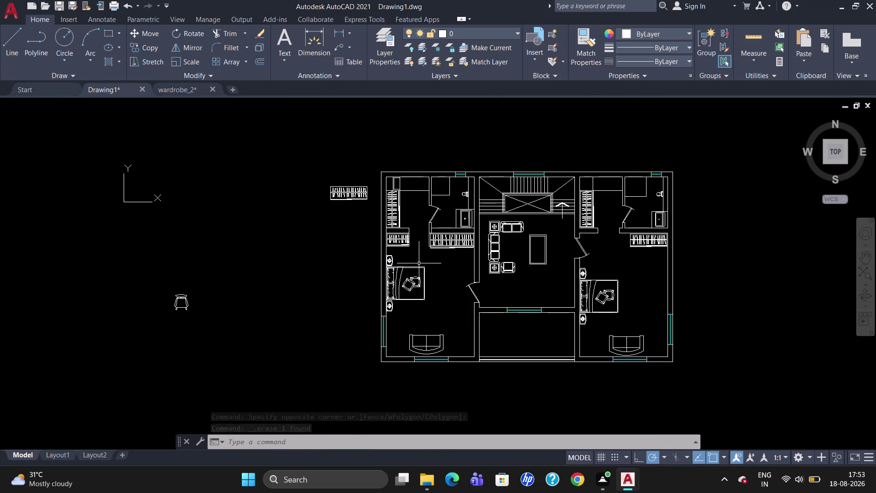
Draw two crossing diagonal lines between the wardrobe and the wall.
key(l)
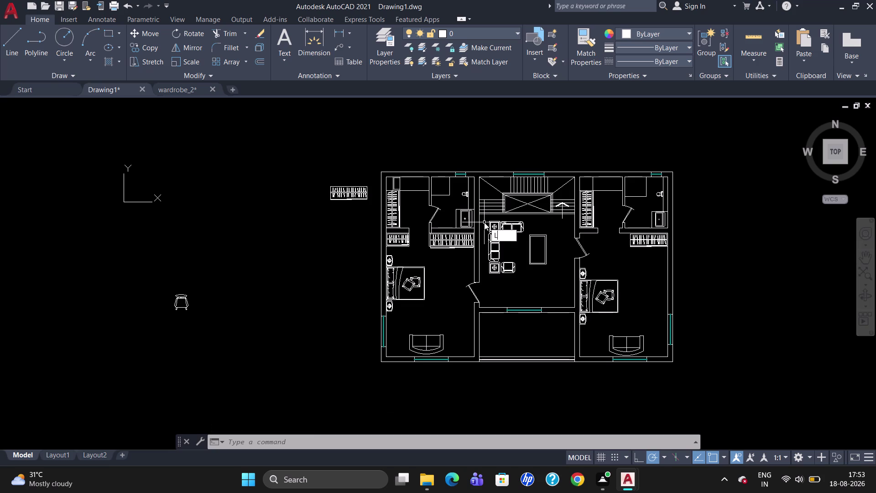
key(Return)
scroll(up, 3)
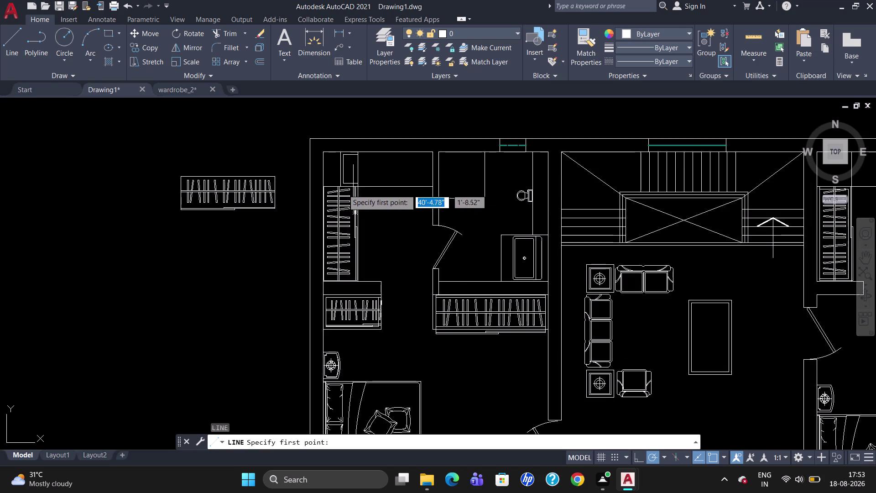
click(322, 187)
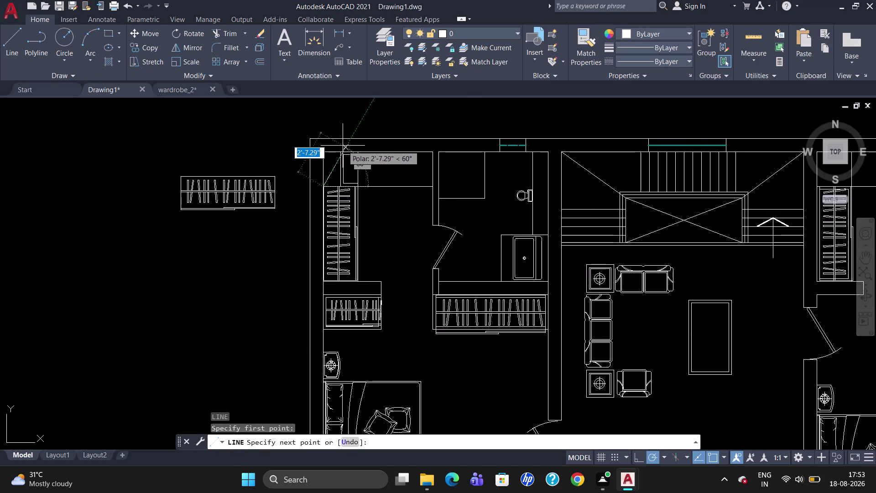
click(339, 148)
key(Escape)
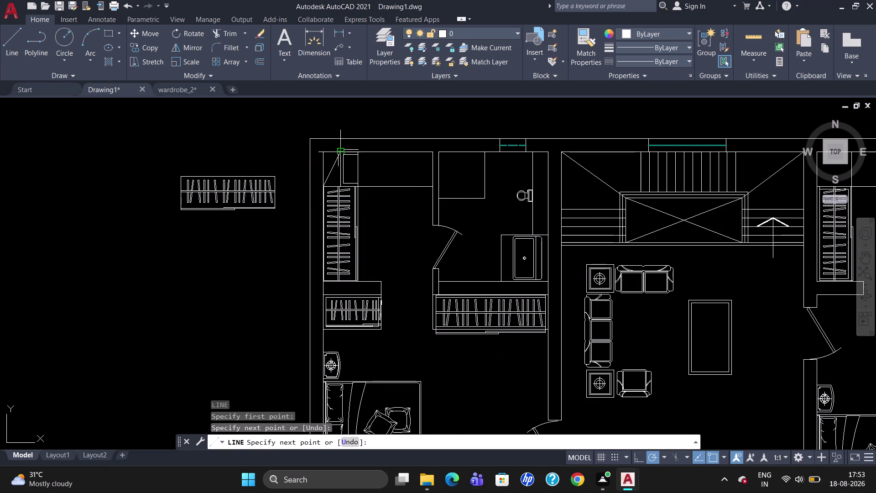
key(l)
key(Return)
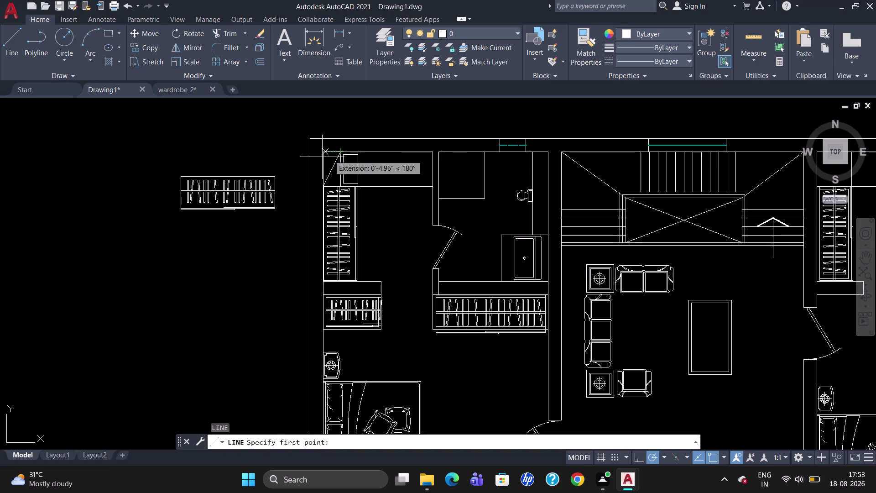
click(325, 148)
click(338, 188)
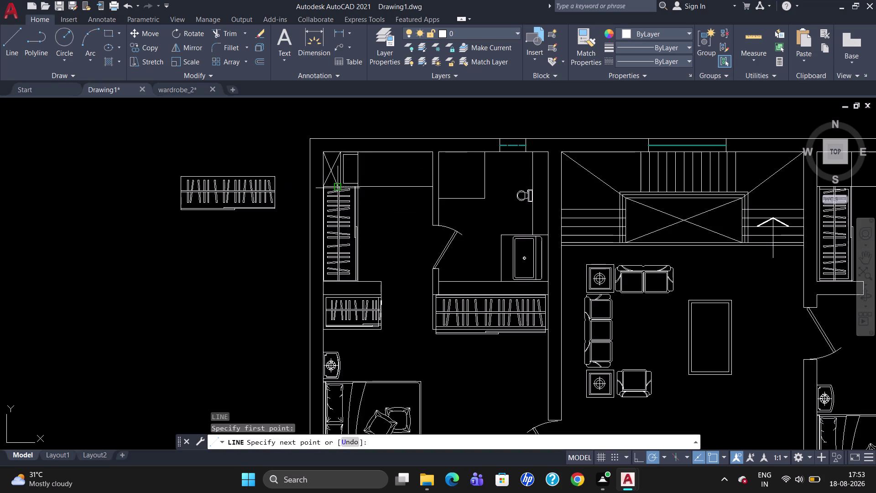
key(Escape)
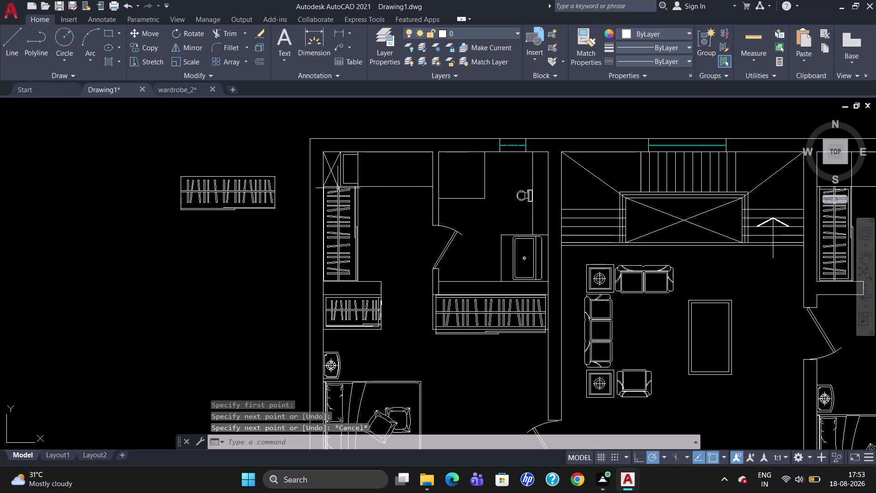
scroll(down, 3)
scroll(up, 3)
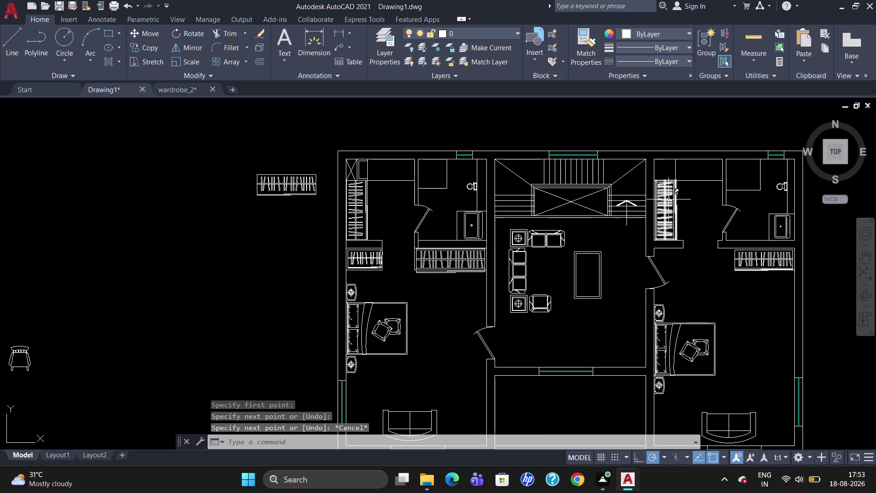
Draw lines from the right wardrobe's midpoint and edge up to the top wall.
key(l)
key(Return)
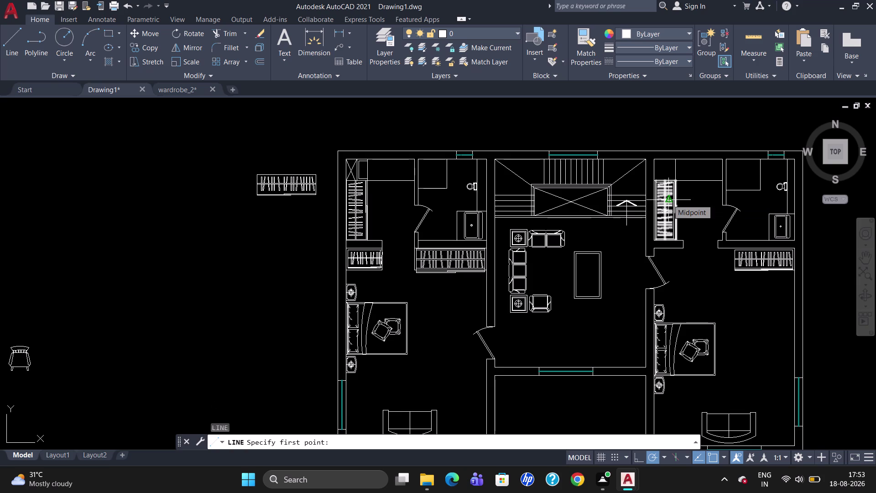
click(664, 179)
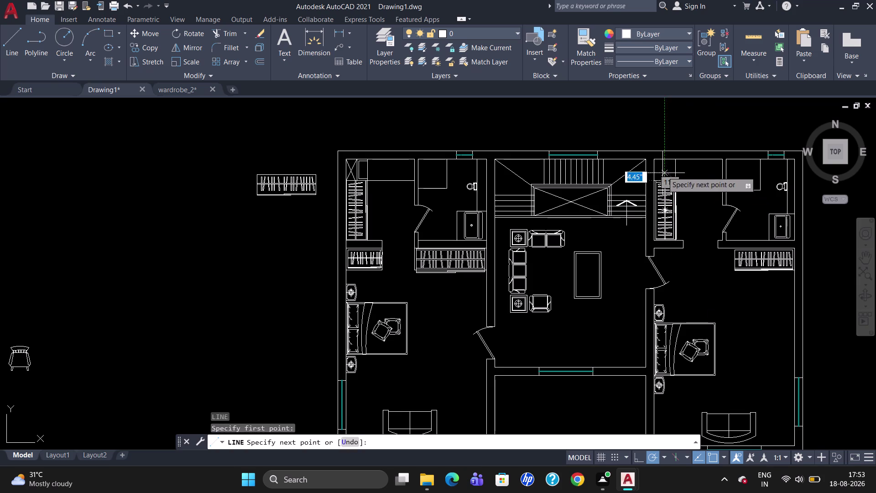
click(664, 158)
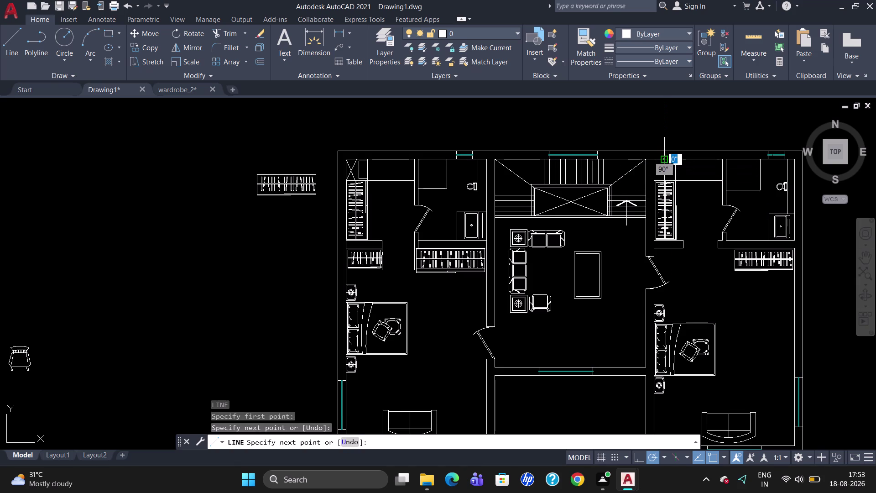
key(Escape)
key(l)
key(Return)
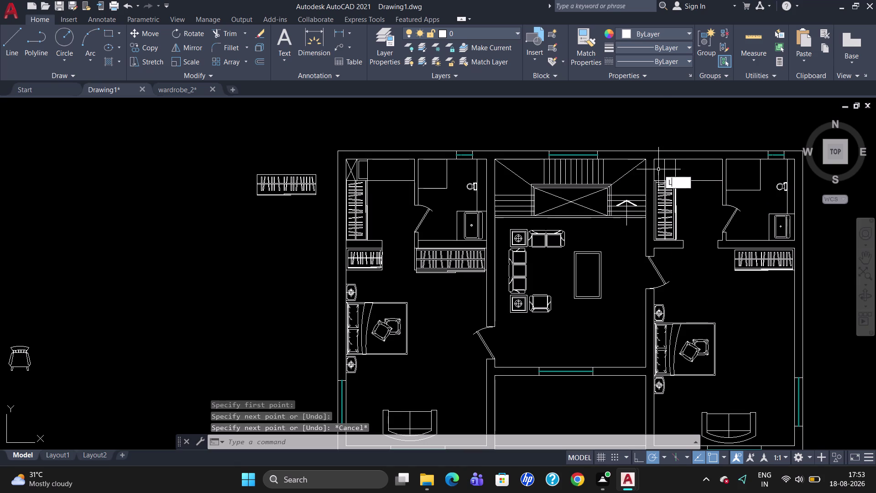
scroll(up, 3)
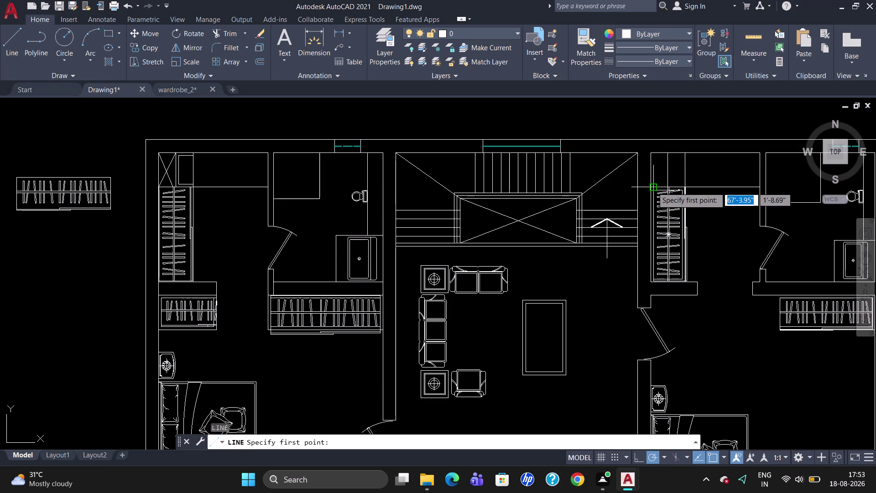
click(653, 187)
click(665, 154)
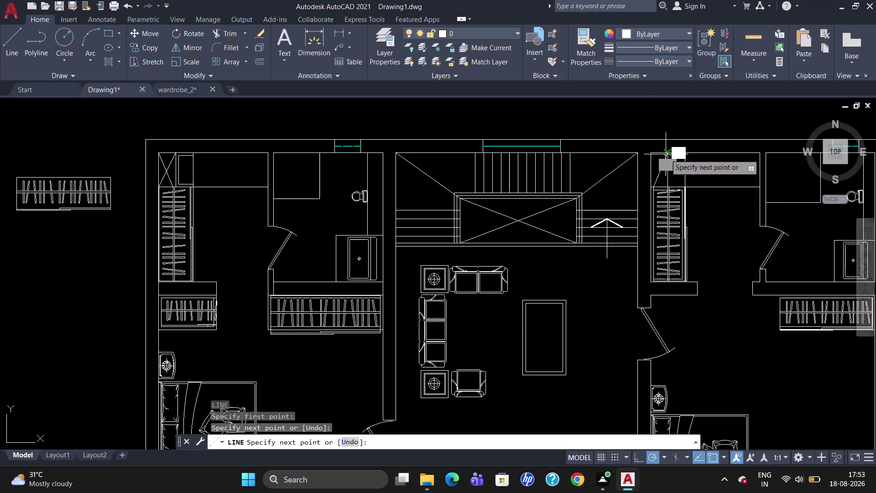
key(Escape)
Draw a diagonal from the wall corner down to the wardrobe's top edge.
key(space)
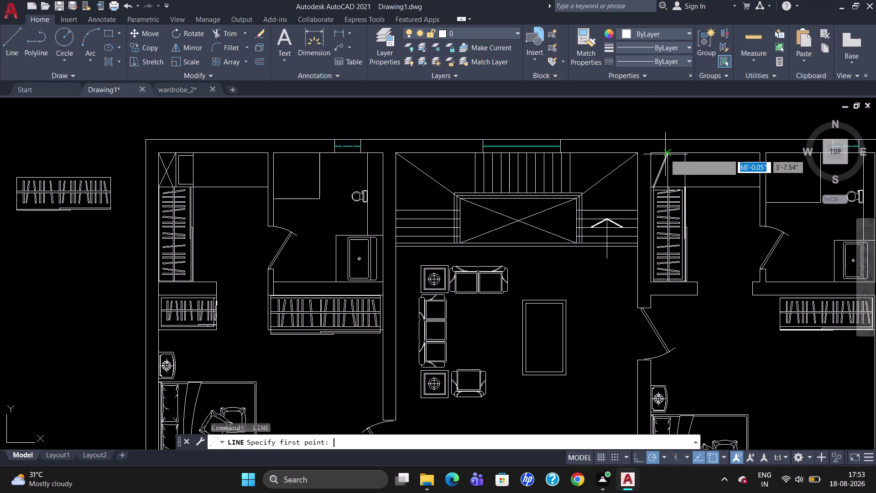
click(649, 157)
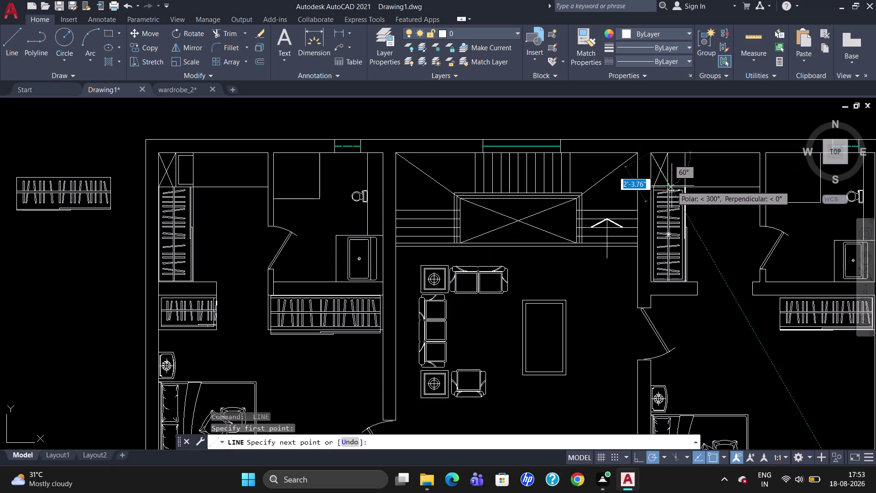
scroll(up, 3)
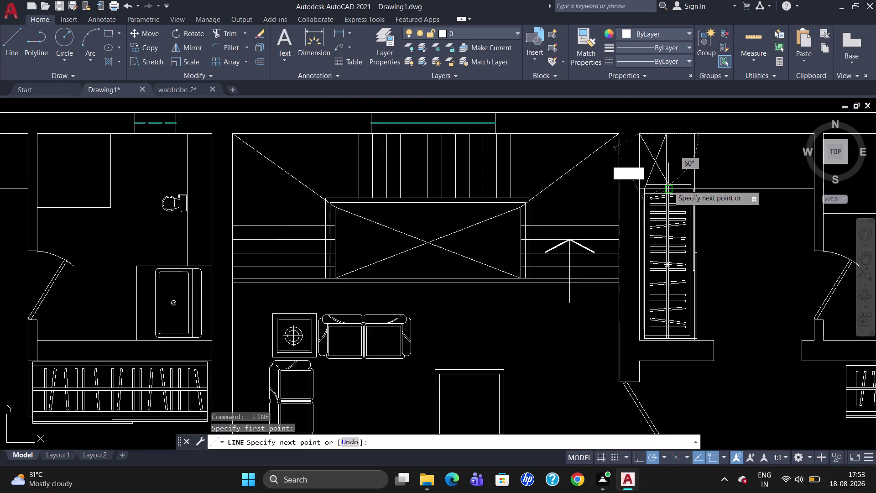
scroll(up, 3)
click(664, 193)
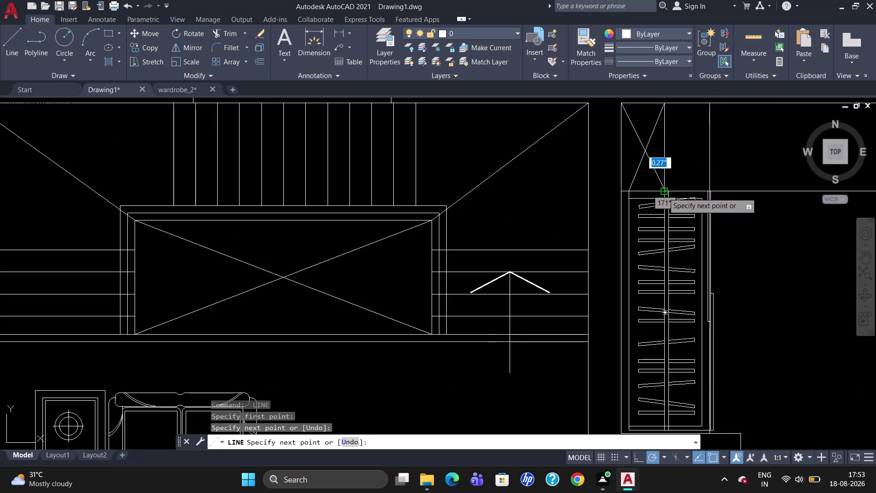
key(Escape)
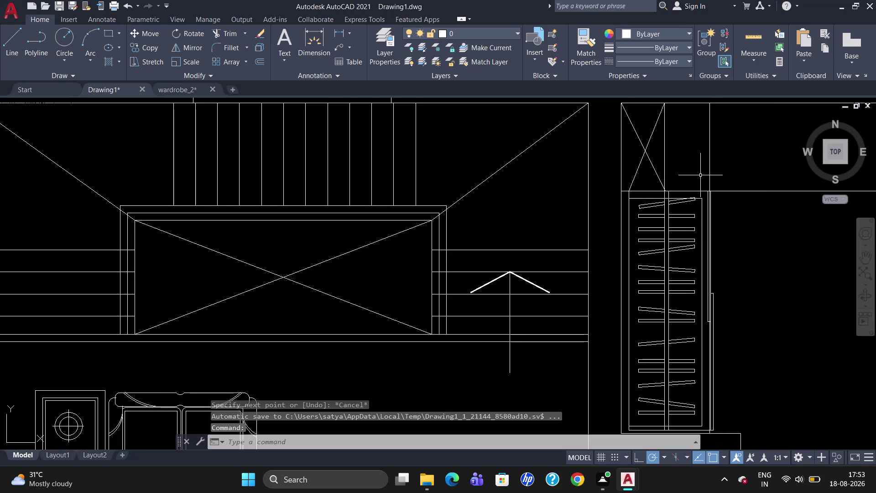
scroll(down, 3)
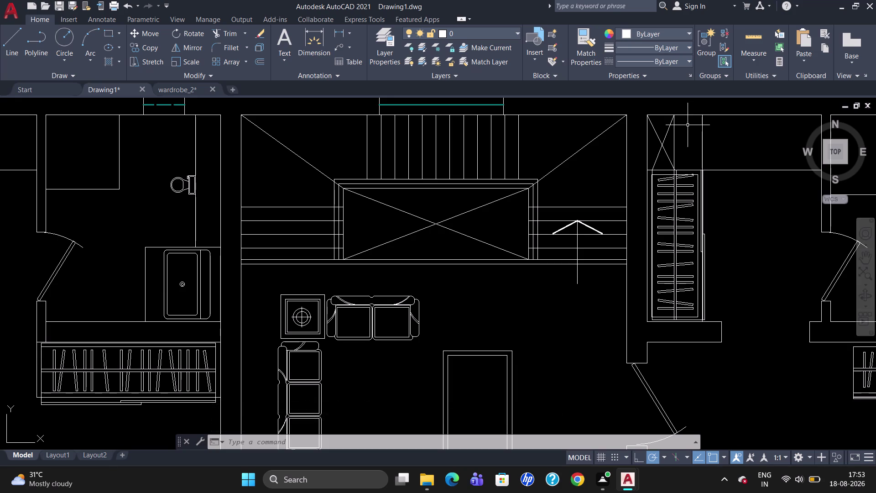
Break the upper wall line at two points above the crossed space.
text(B)
text(R)
click(714, 163)
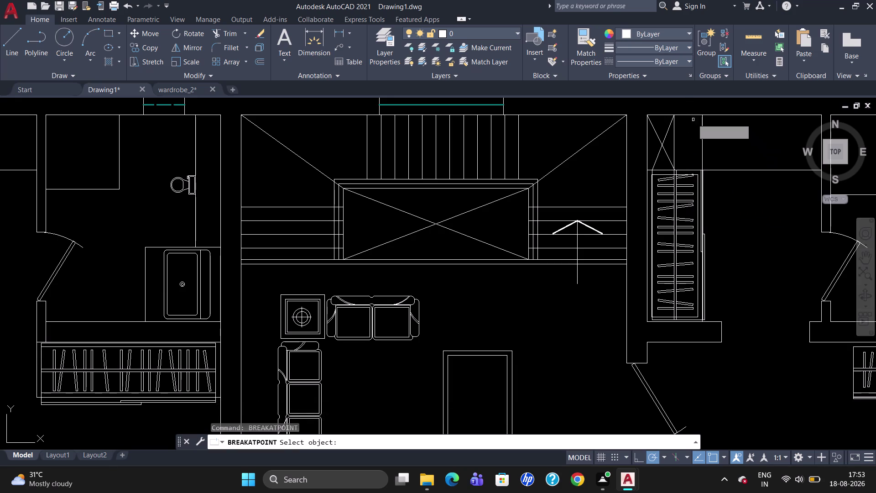
click(688, 115)
click(675, 116)
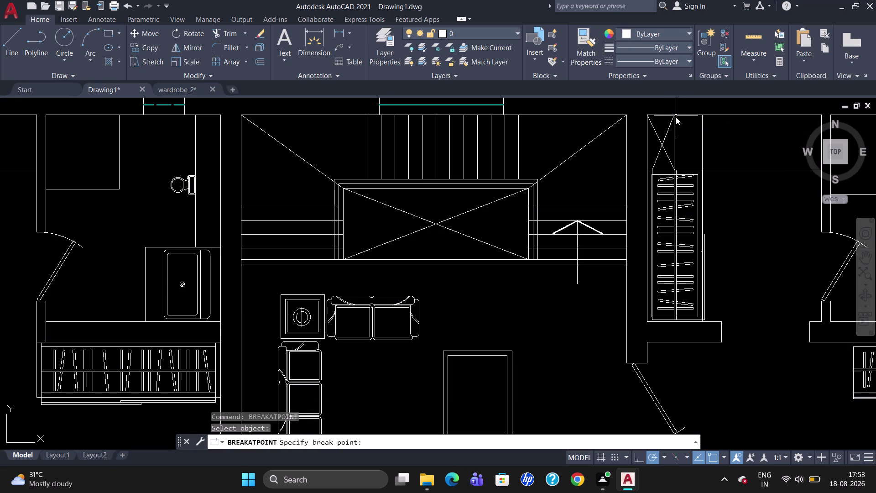
text(BR)
click(698, 151)
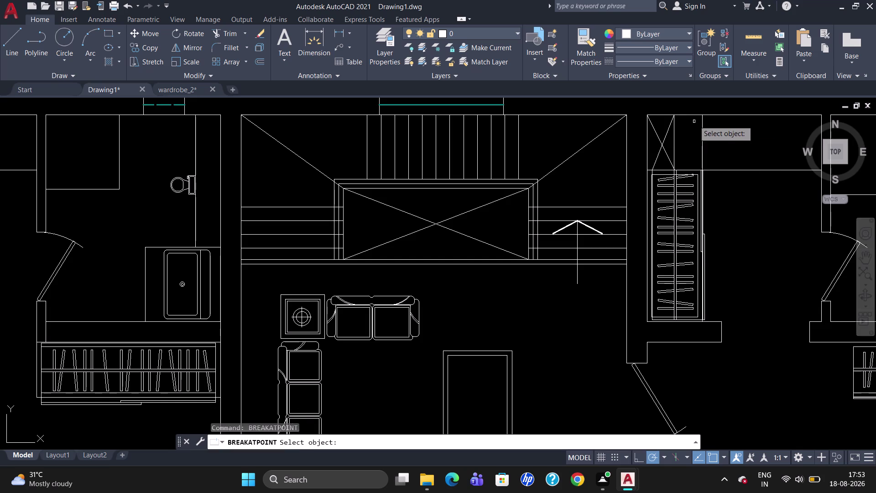
click(692, 114)
click(700, 115)
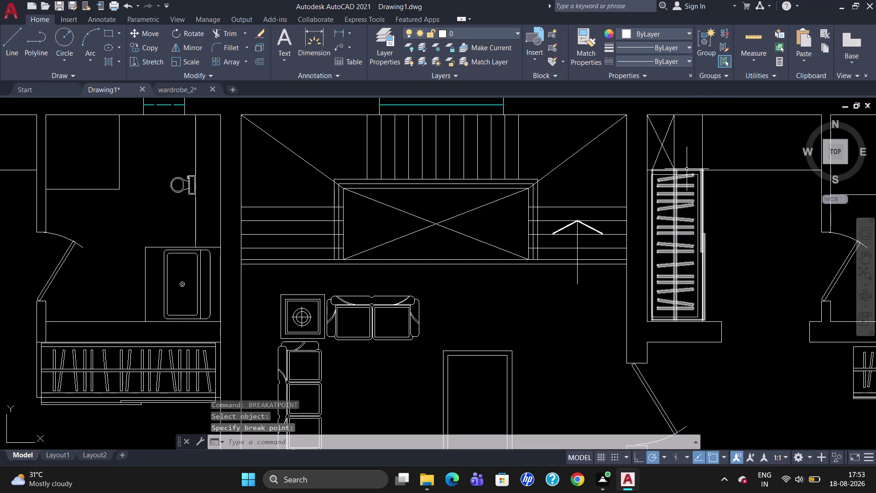
Break the top wall line at the right corner and where the diagonal meets it.
scroll(up, 3)
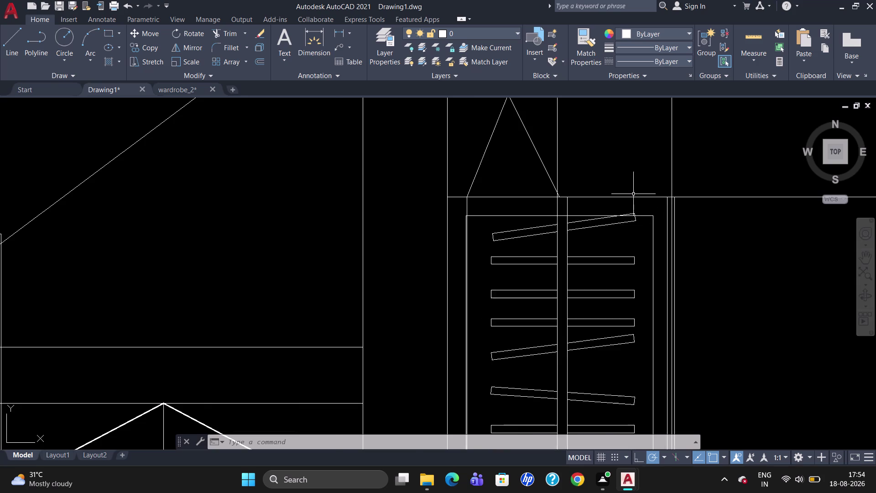
scroll(up, 3)
key(b)
key(r)
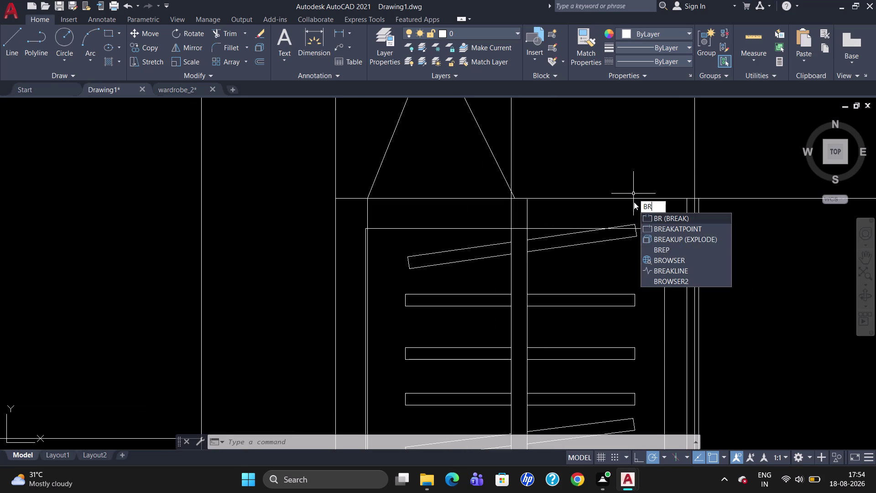
click(655, 225)
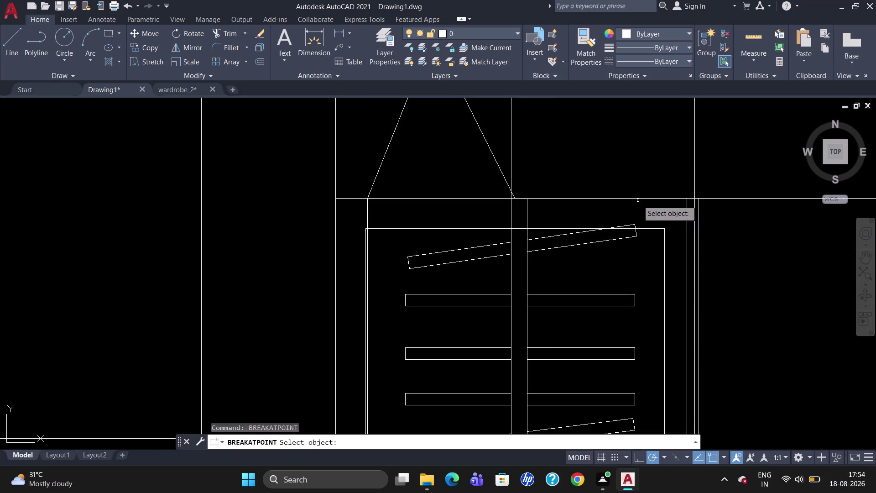
click(638, 199)
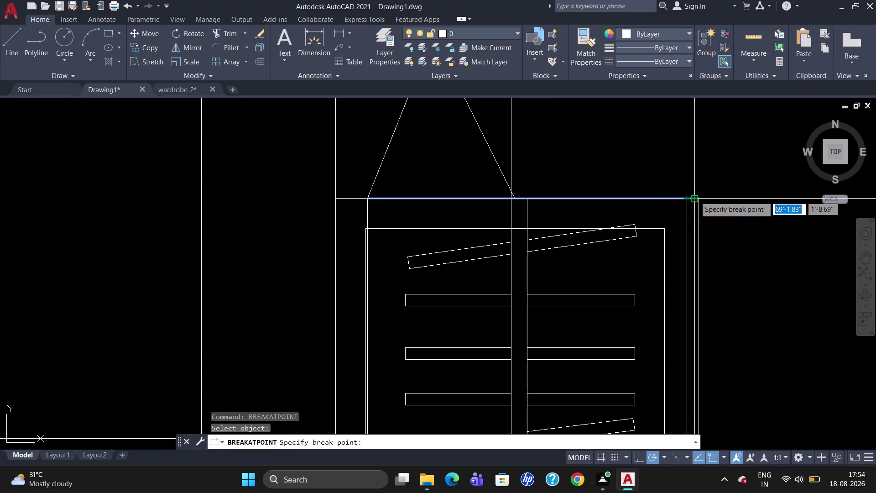
click(696, 197)
key(b)
key(r)
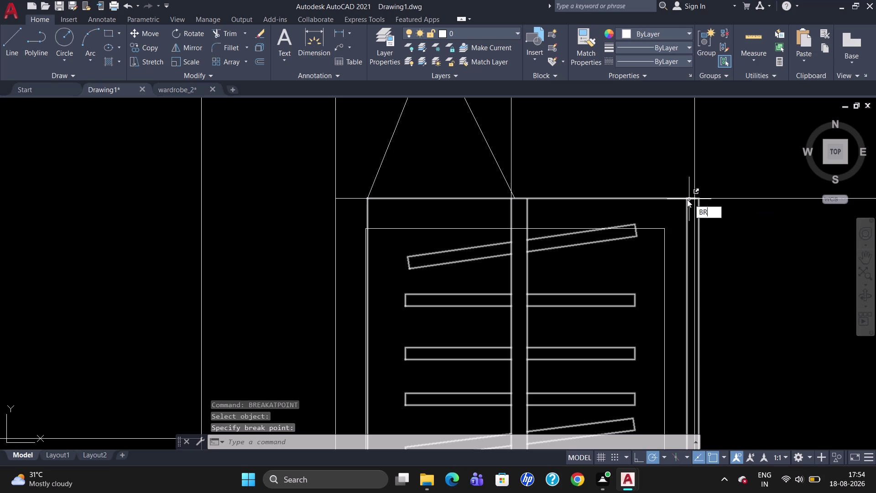
click(702, 234)
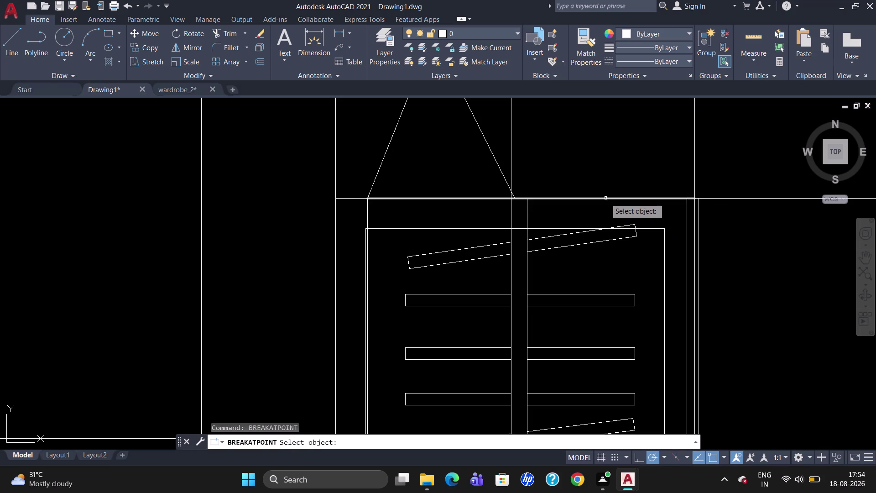
click(606, 198)
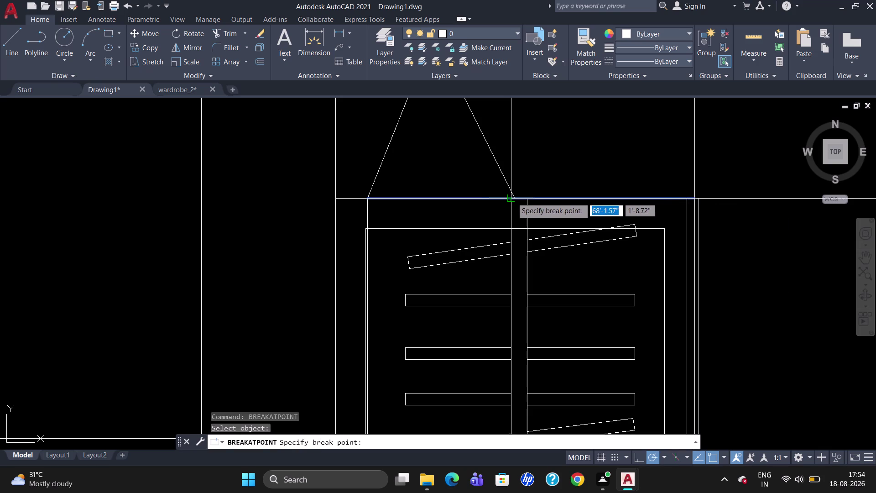
click(512, 198)
key(Escape)
Join the short wall segment above the crossed space with the surrounding box lines.
scroll(down, 3)
scroll(down, 3)
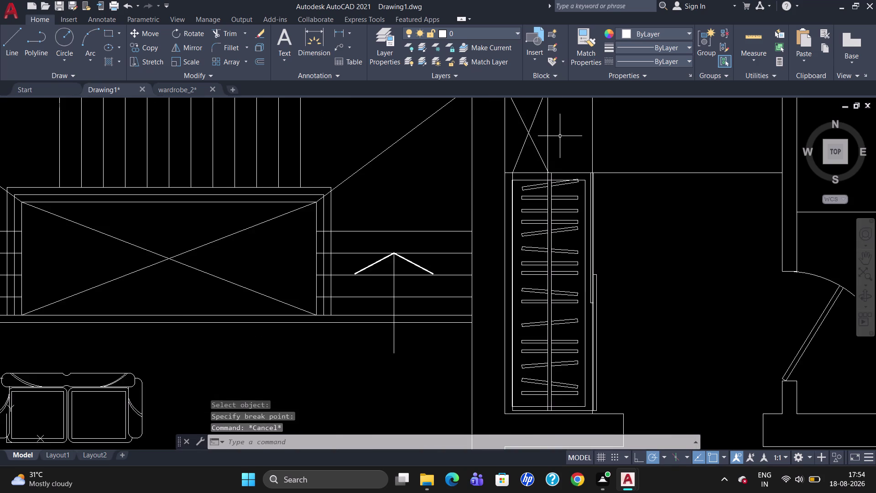
scroll(up, 3)
scroll(down, 3)
click(572, 128)
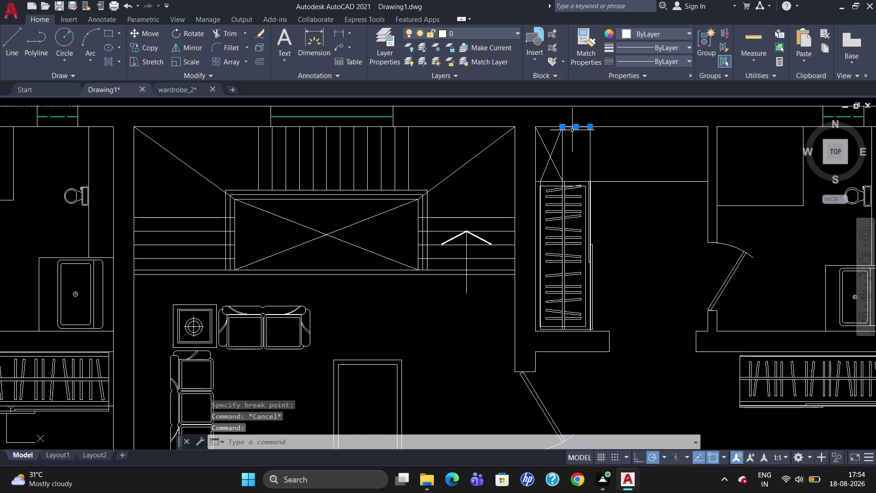
click(562, 148)
click(578, 181)
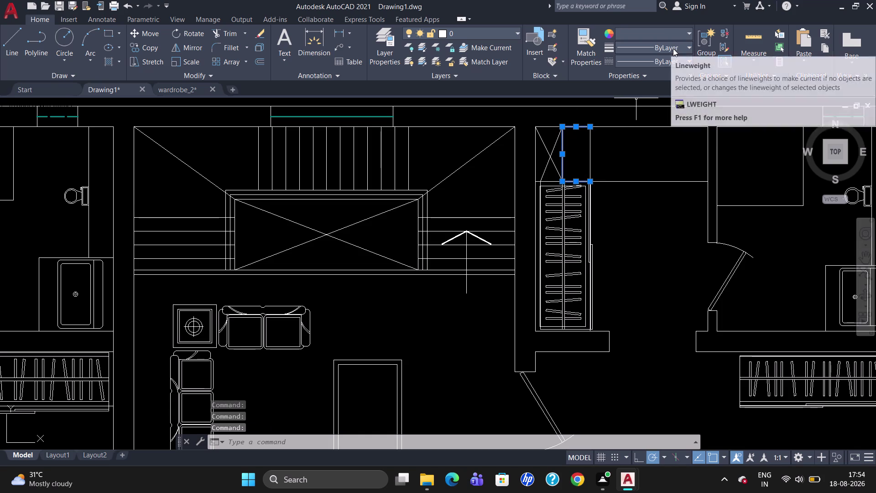
key(j)
key(Return)
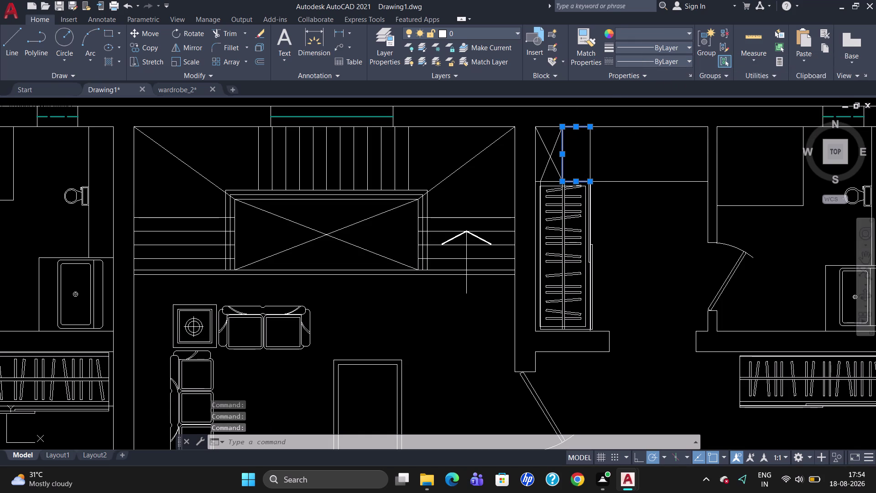
key(o)
key(Return)
Offset the box line and the wardrobe's top line inward by 2".
text(2)
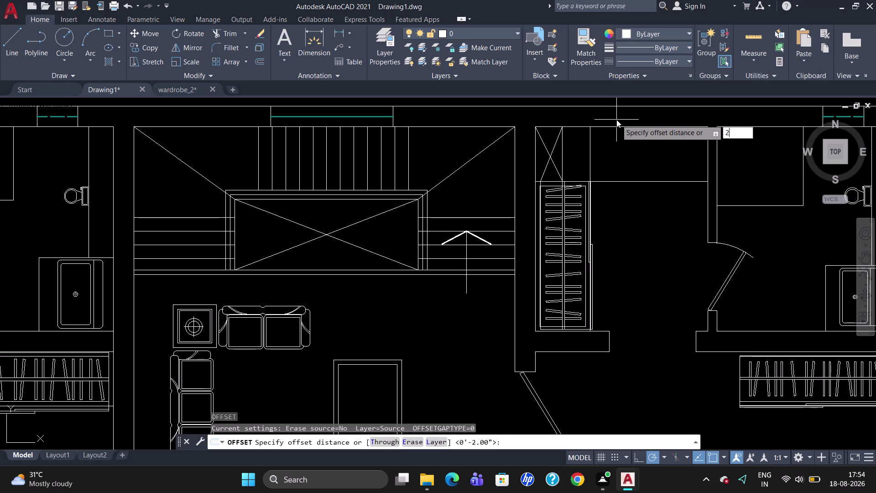
text(")
key(Return)
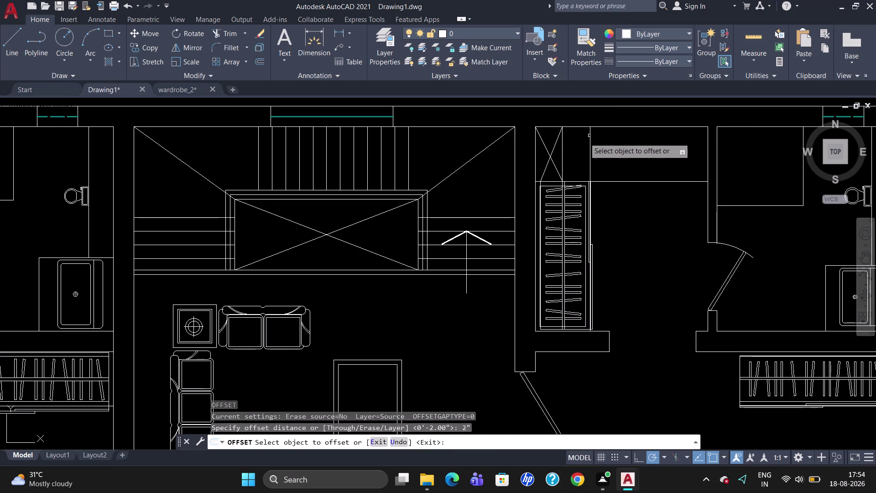
click(563, 156)
click(569, 156)
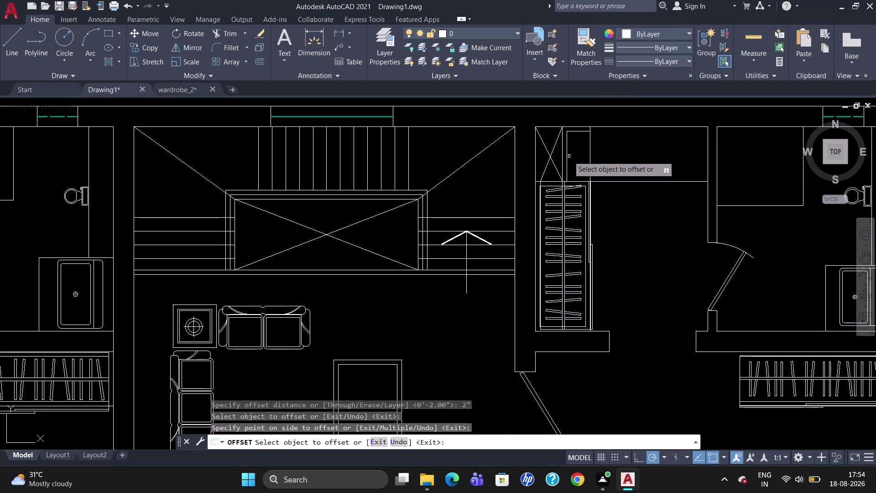
click(572, 181)
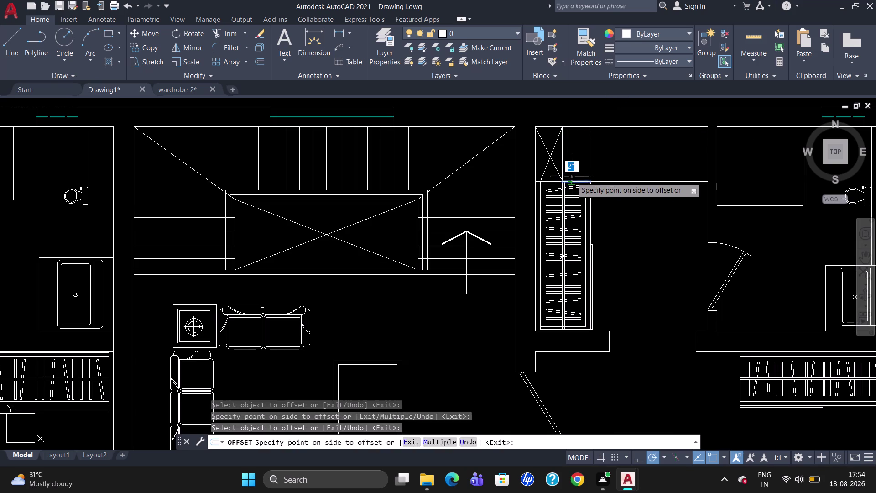
click(572, 175)
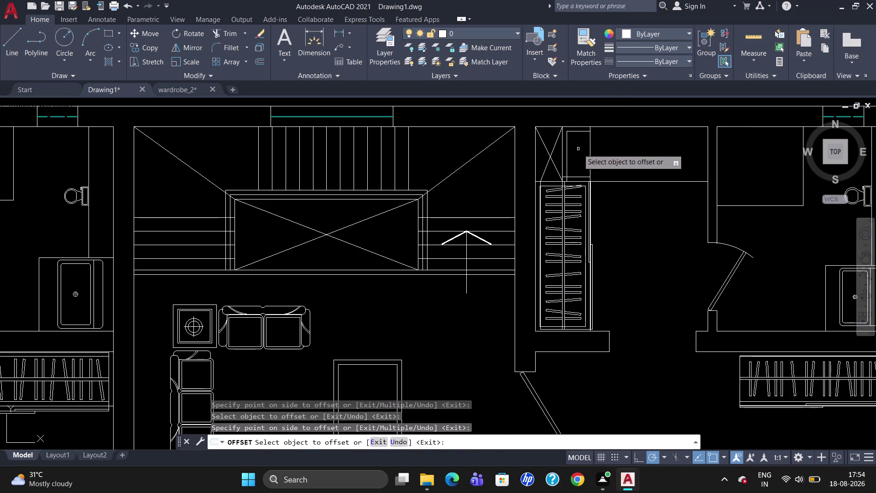
key(Escape)
scroll(up, 3)
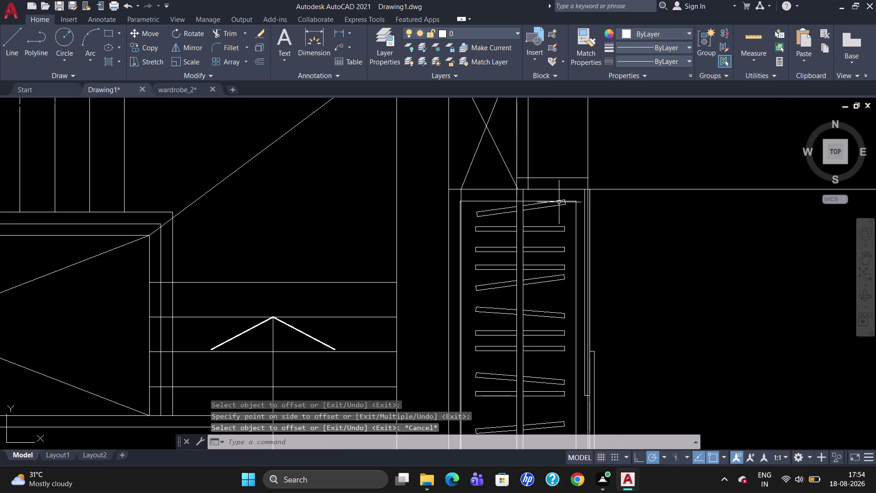
Trim the excess ends of the new offset line.
text(TR)
key(Return)
key(Return)
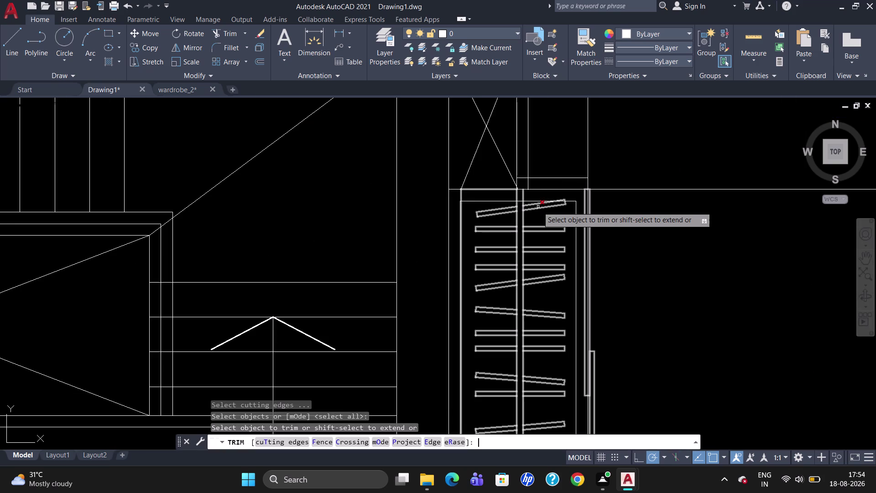
click(529, 184)
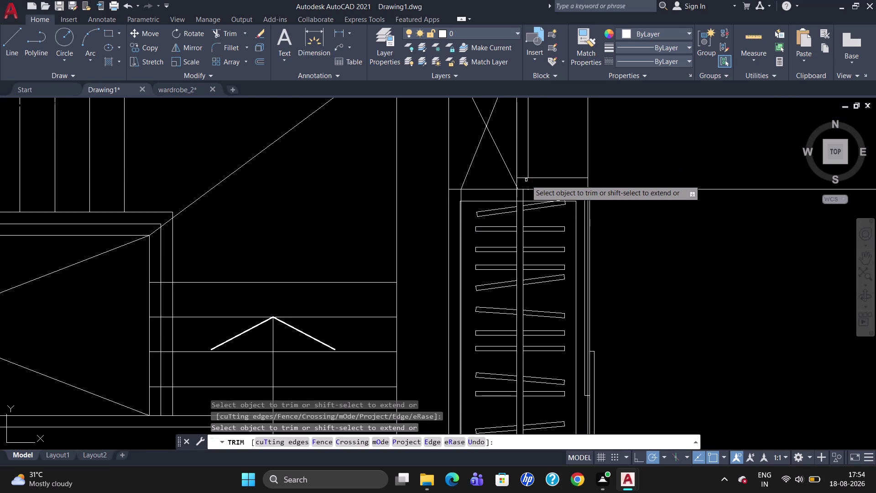
click(526, 179)
key(Escape)
scroll(down, 3)
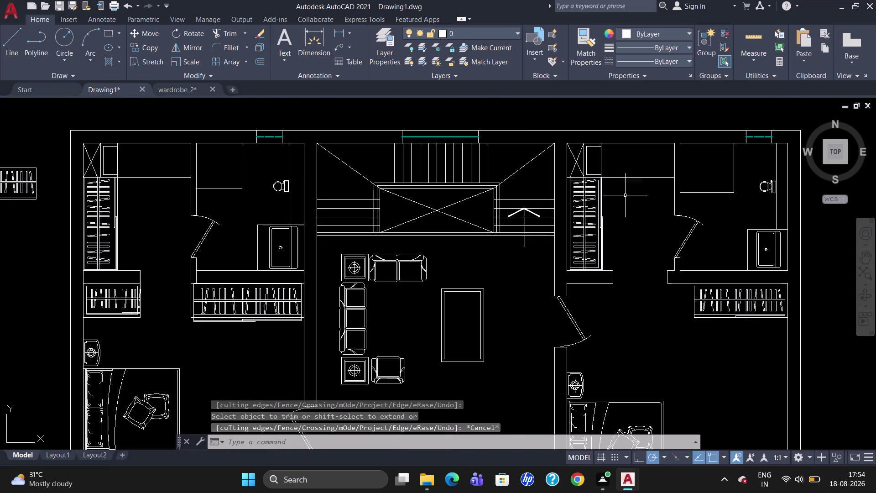
Erase the stray wardrobe copy left of the floor plan and start a new hatch.
scroll(down, 3)
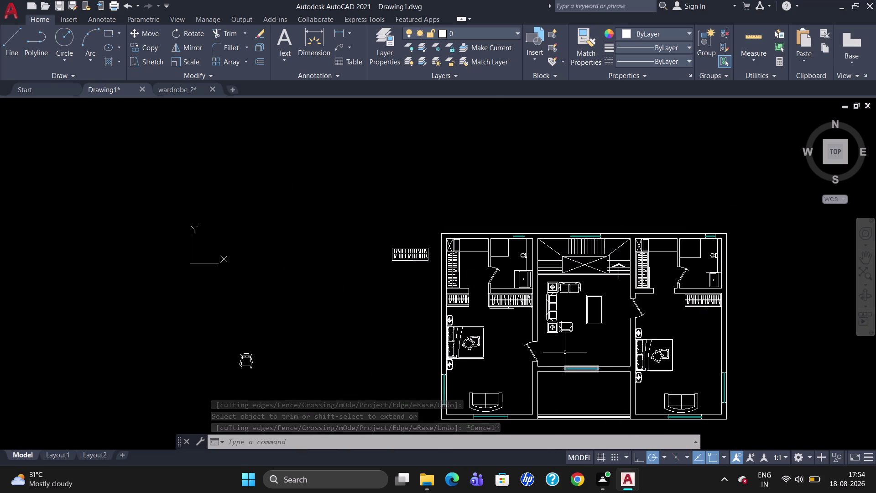
scroll(down, 3)
scroll(up, 3)
drag(303, 366, 299, 363)
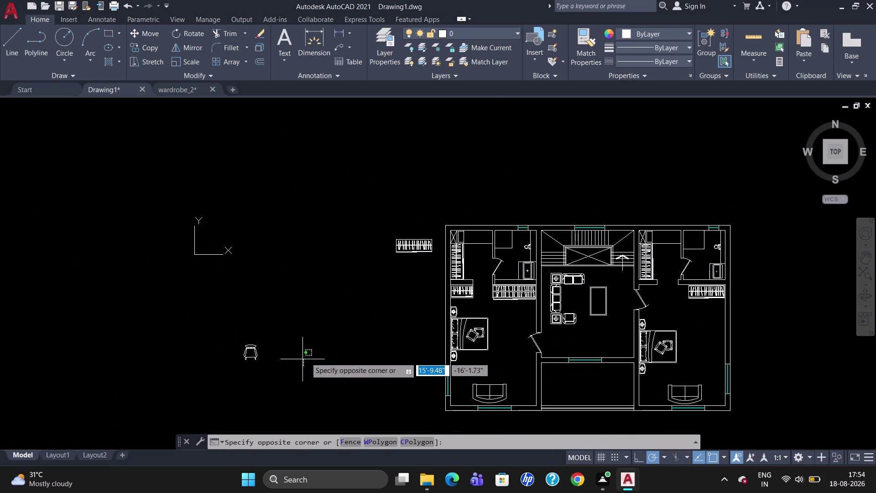
key(Escape)
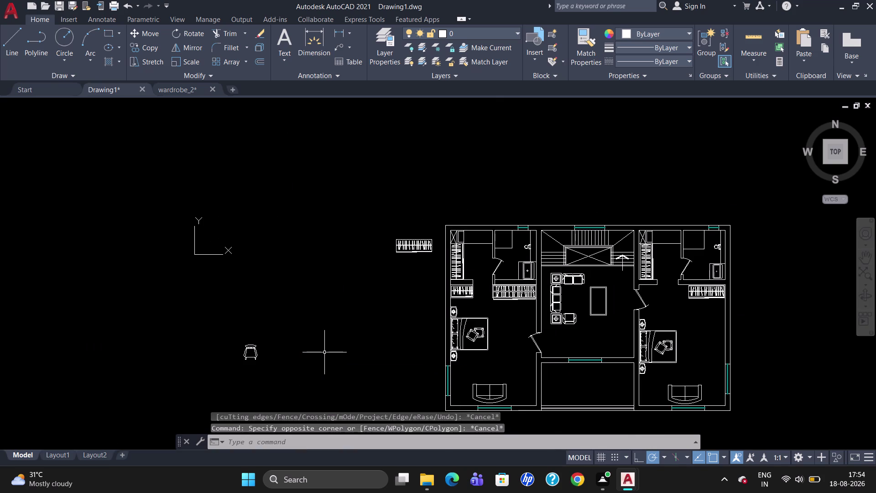
drag(410, 262, 381, 239)
key(Delete)
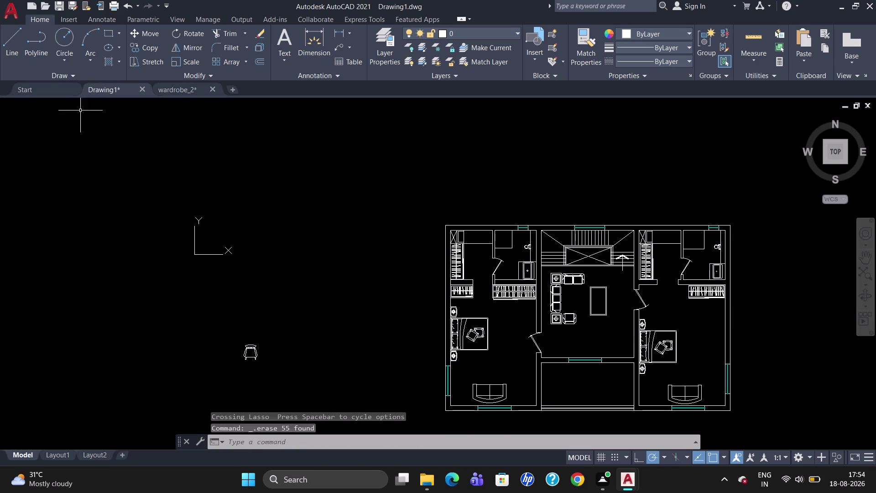
click(118, 66)
click(123, 78)
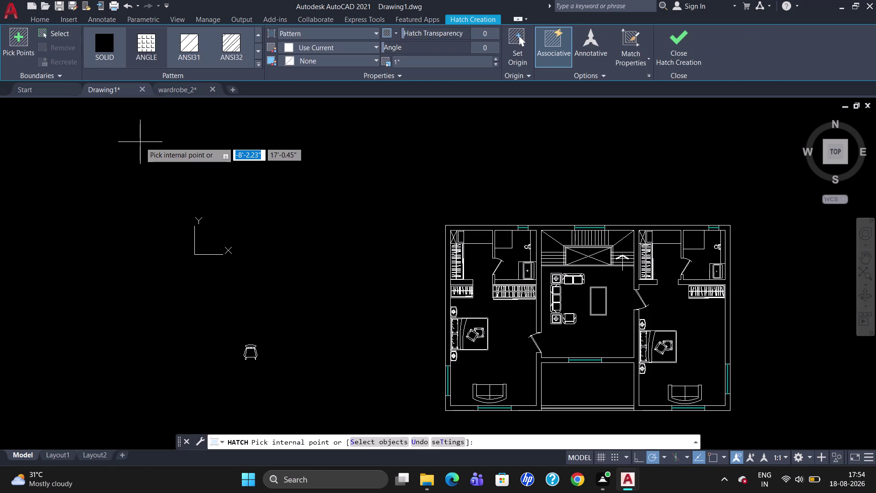
Hatch the bedrooms and living area with the ANSI37 crosshatch at scale 10.
click(258, 63)
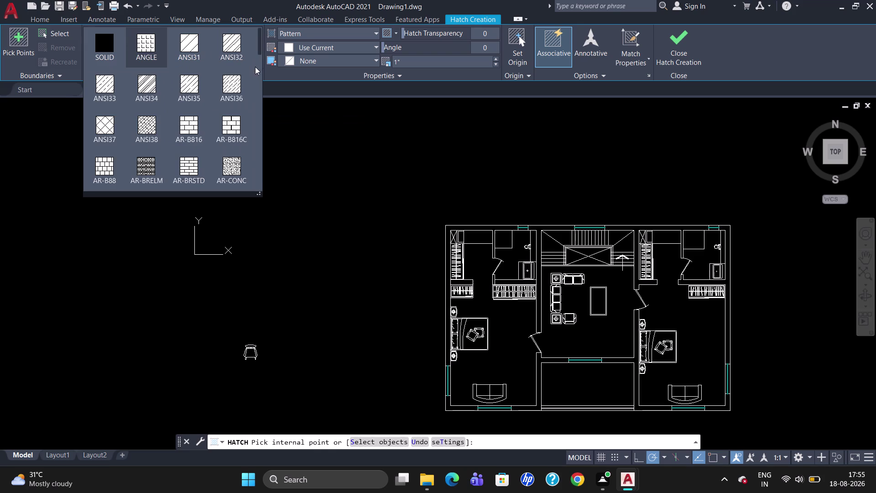
scroll(up, 3)
scroll(down, 3)
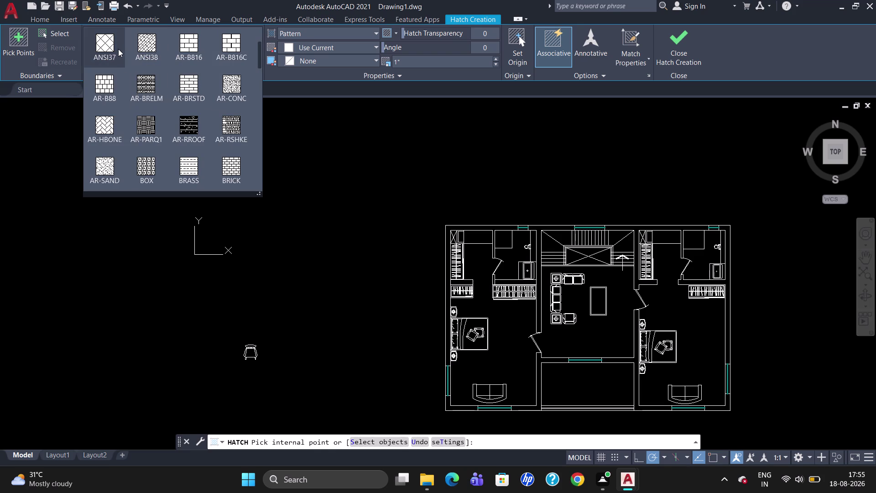
click(111, 42)
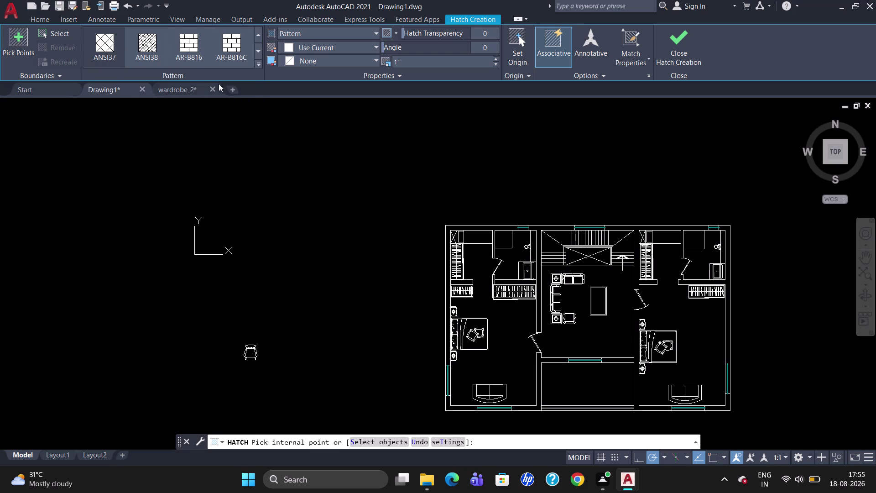
click(498, 350)
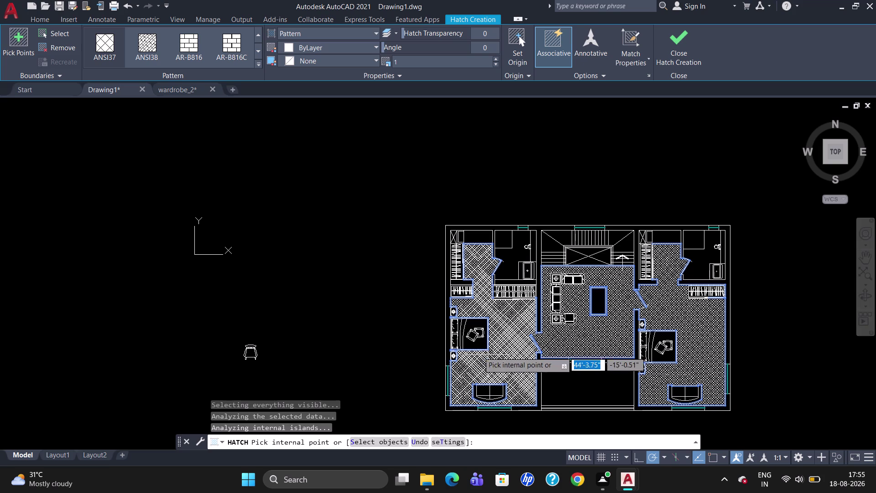
click(479, 60)
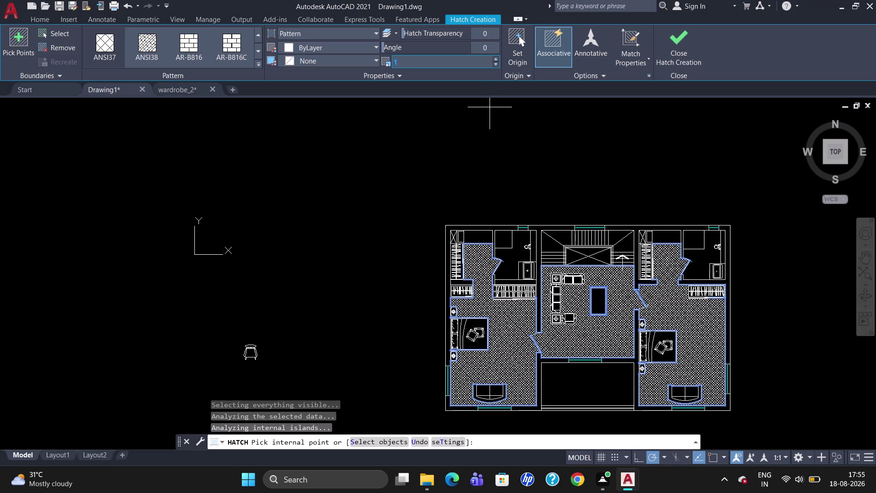
key(BackSpace)
text(10)
key(Return)
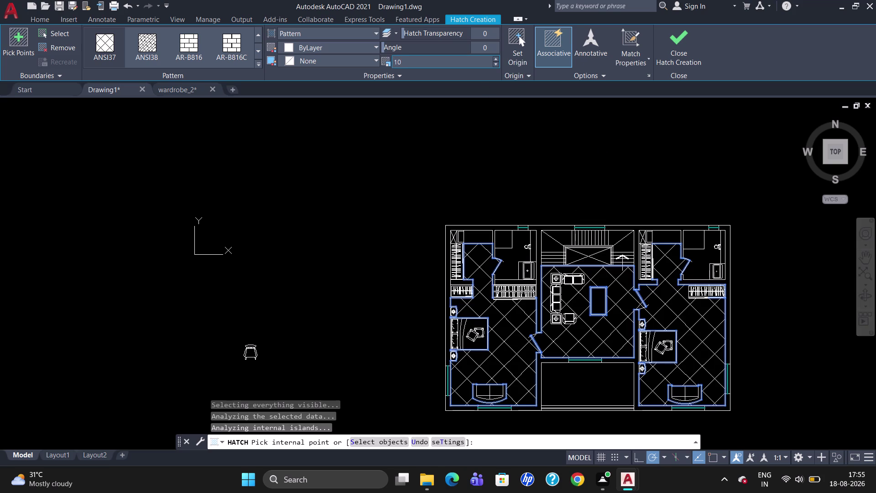
click(257, 63)
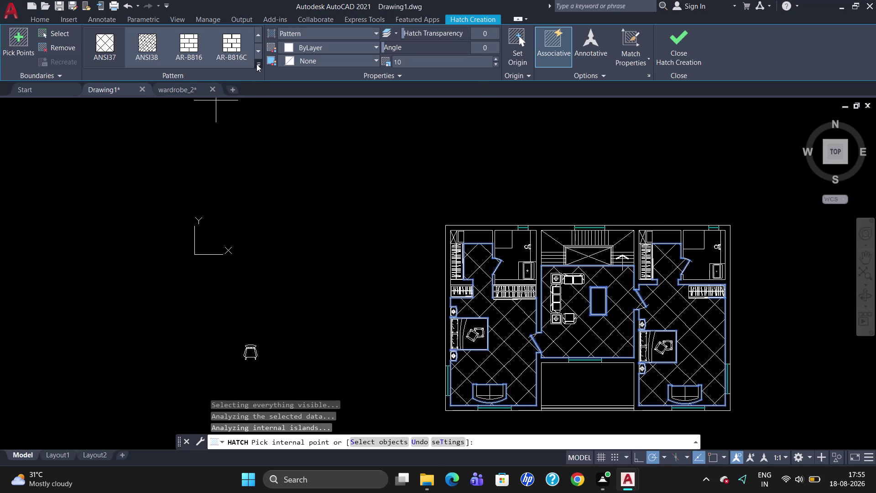
scroll(up, 3)
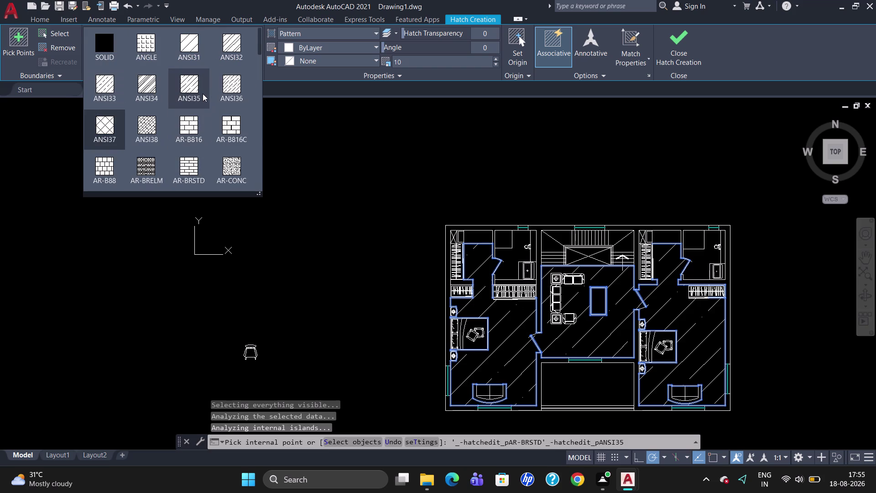
scroll(up, 3)
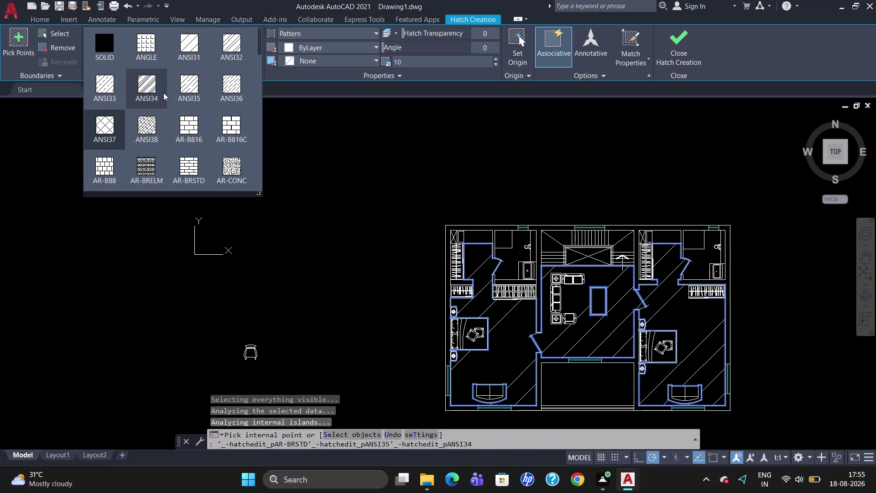
scroll(down, 3)
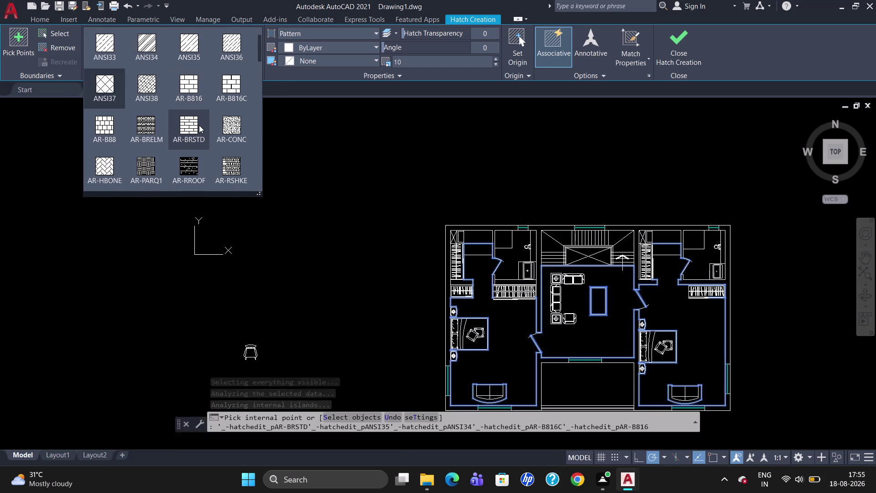
scroll(down, 3)
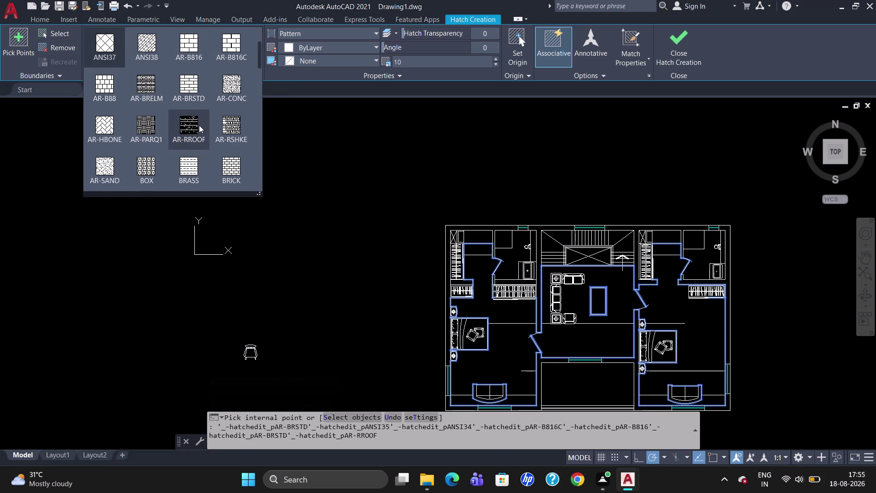
scroll(down, 3)
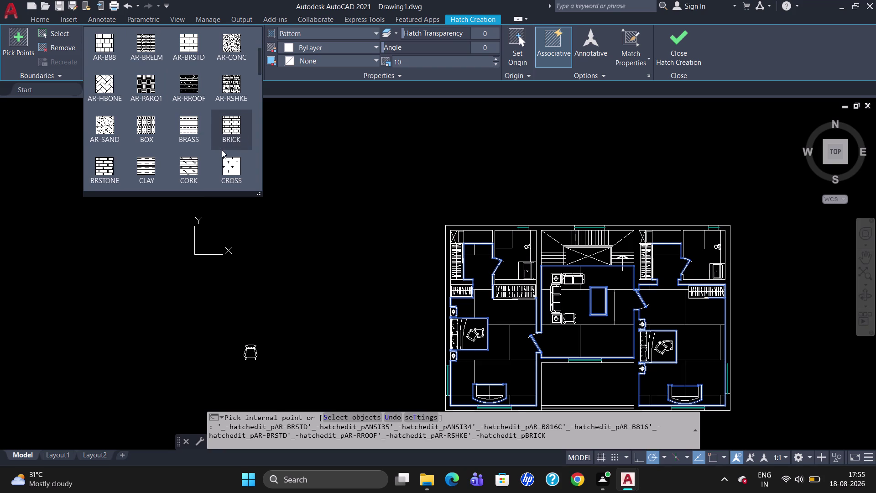
scroll(down, 3)
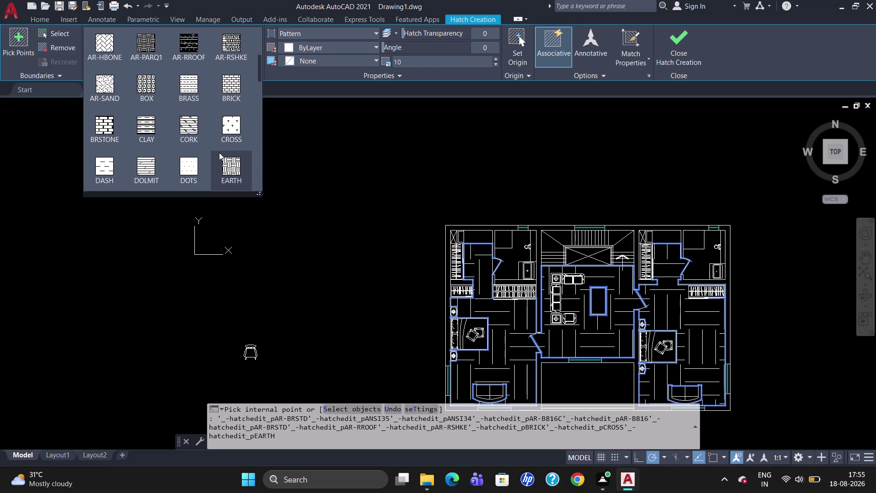
scroll(down, 3)
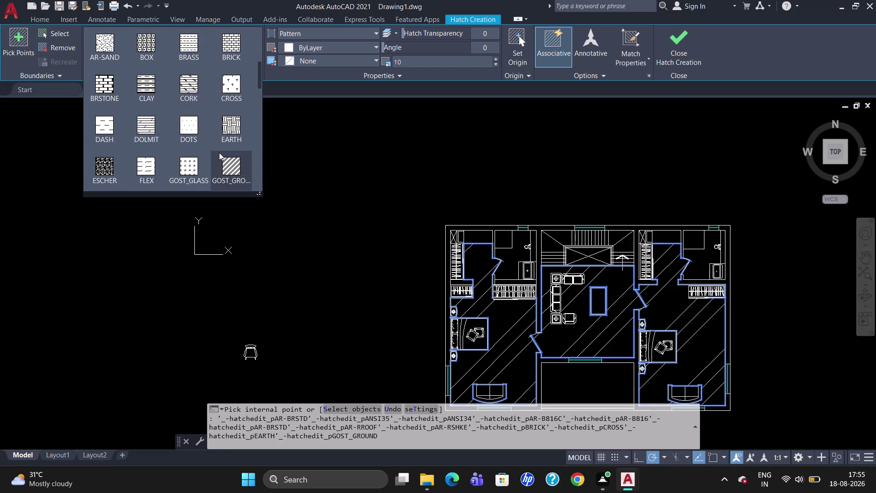
scroll(down, 3)
scroll(down, 3)
scroll(down, 3)
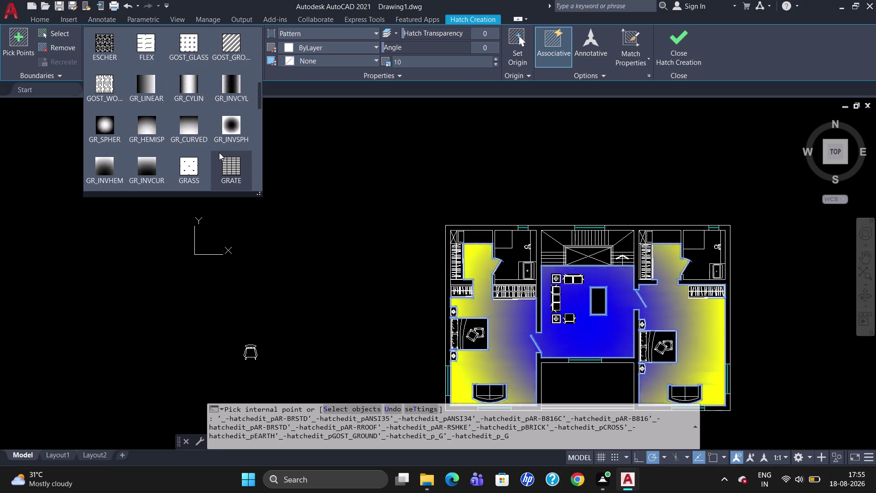
scroll(down, 3)
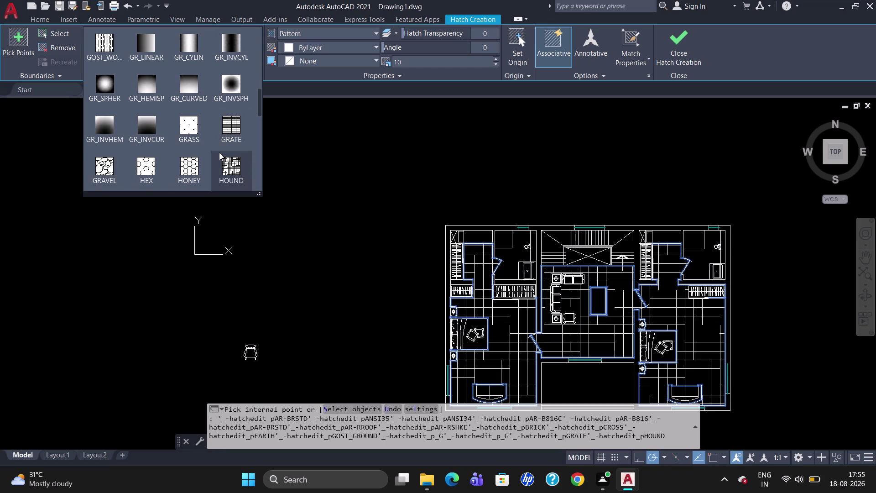
scroll(down, 3)
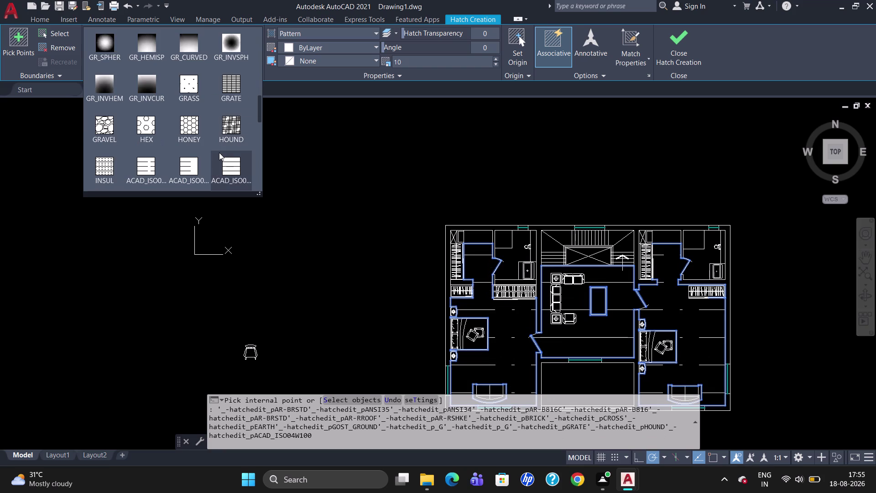
scroll(down, 3)
scroll(down, 3)
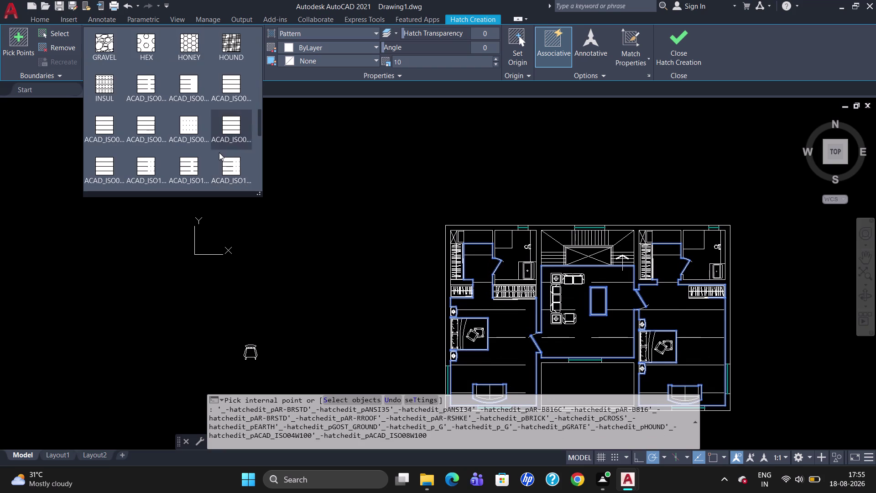
scroll(down, 3)
scroll(down, 3)
scroll(down, 3)
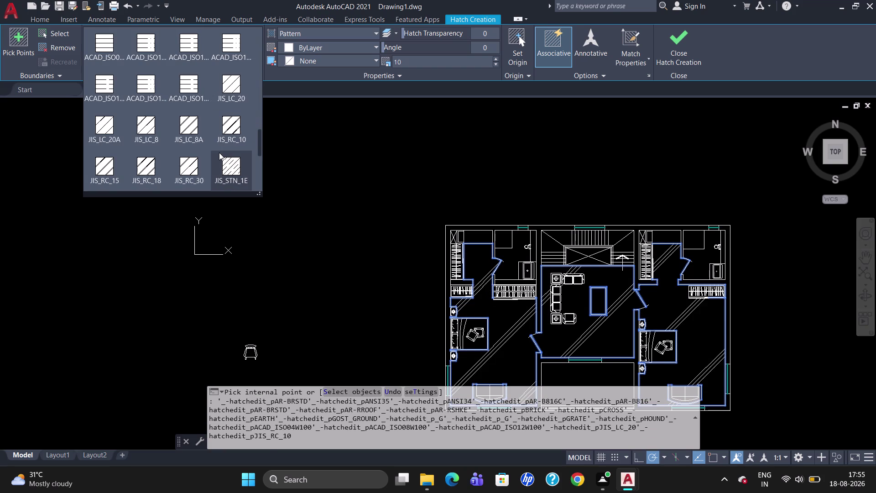
scroll(down, 3)
scroll(down, 3)
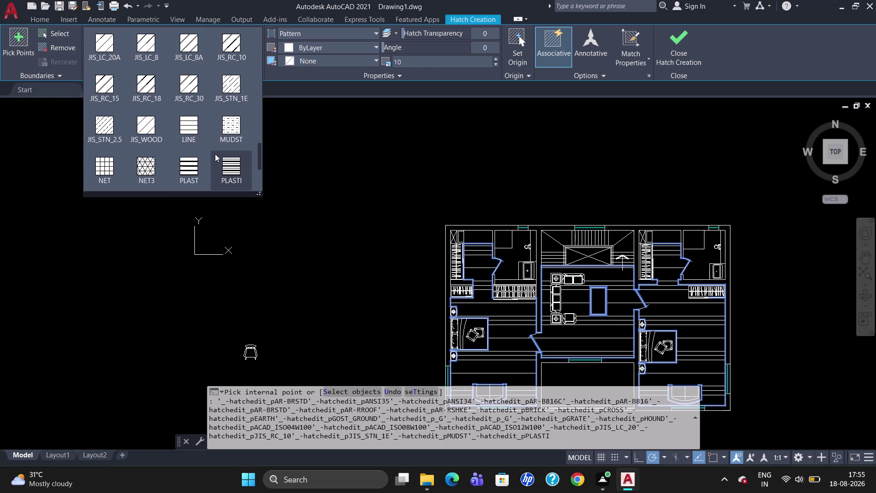
click(104, 164)
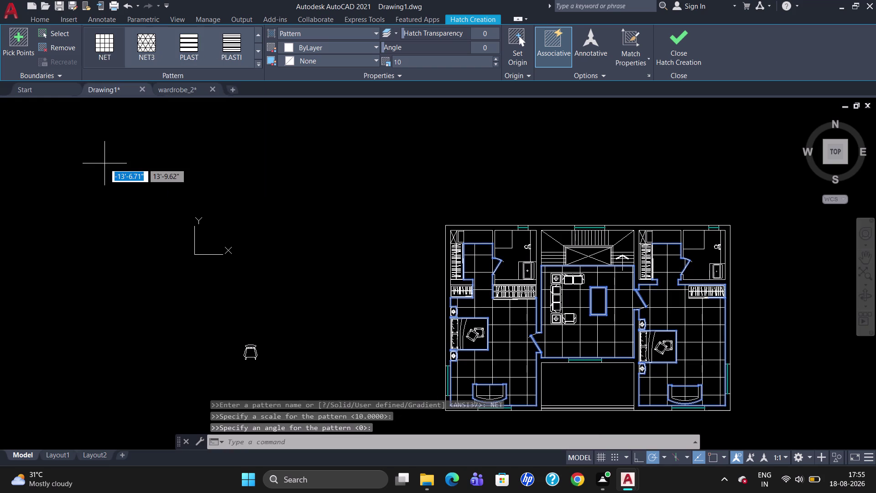
key(Escape)
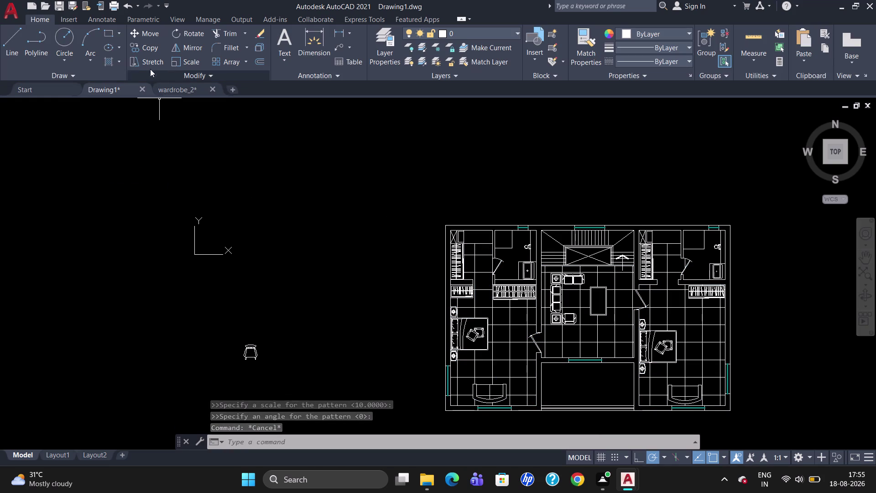
Start a hatch and pick the empty bottom-centre area of the plan.
click(120, 63)
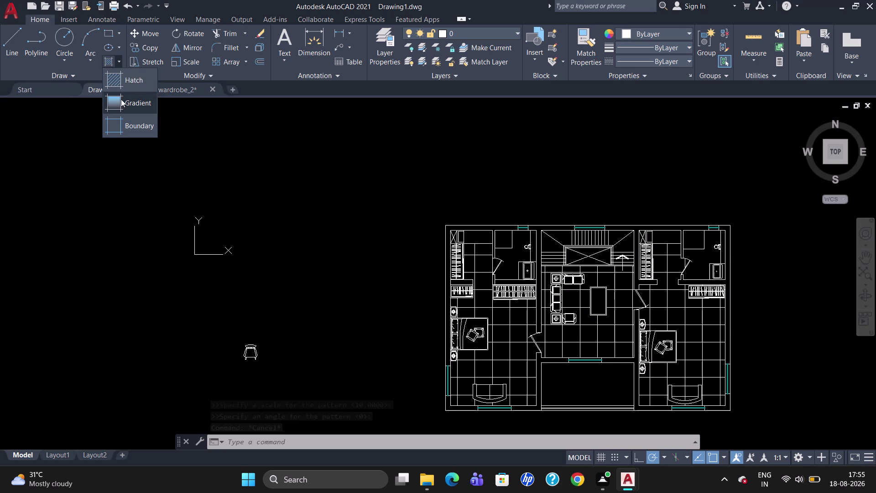
click(129, 75)
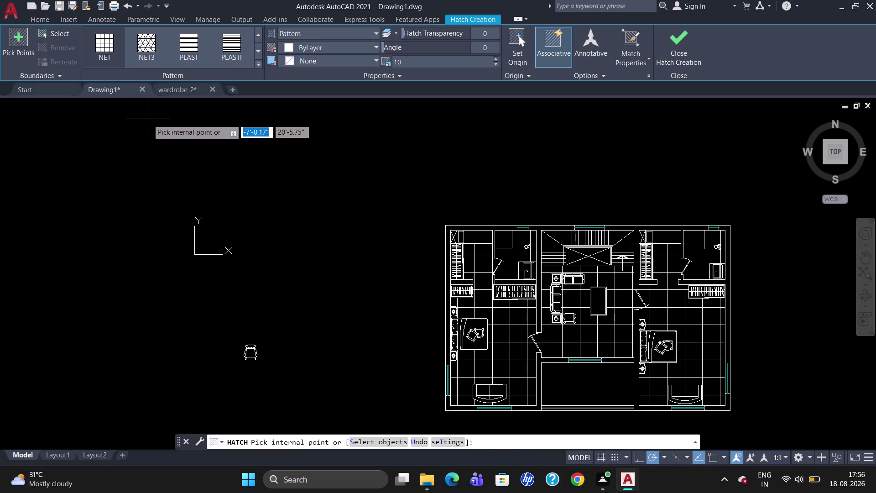
click(259, 63)
scroll(down, 3)
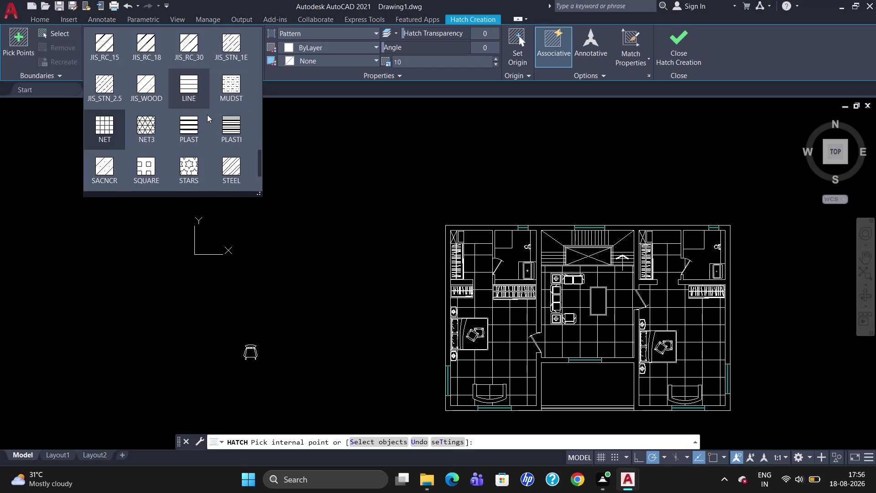
click(233, 130)
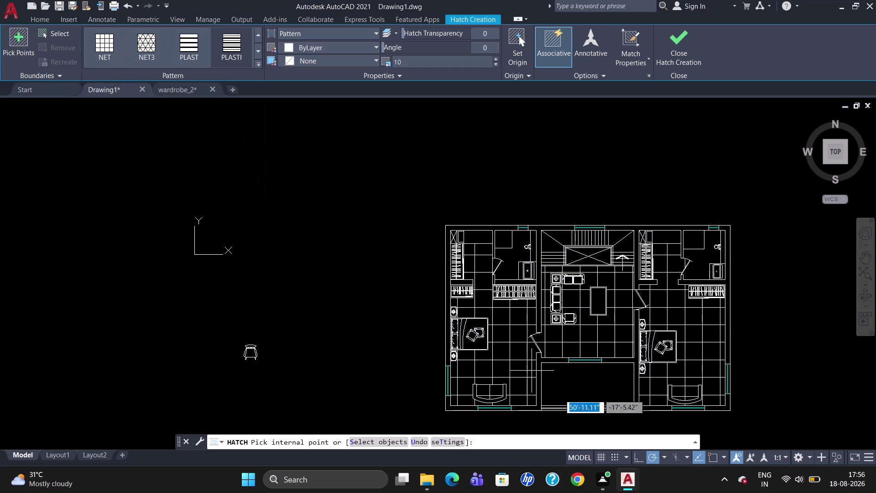
click(579, 389)
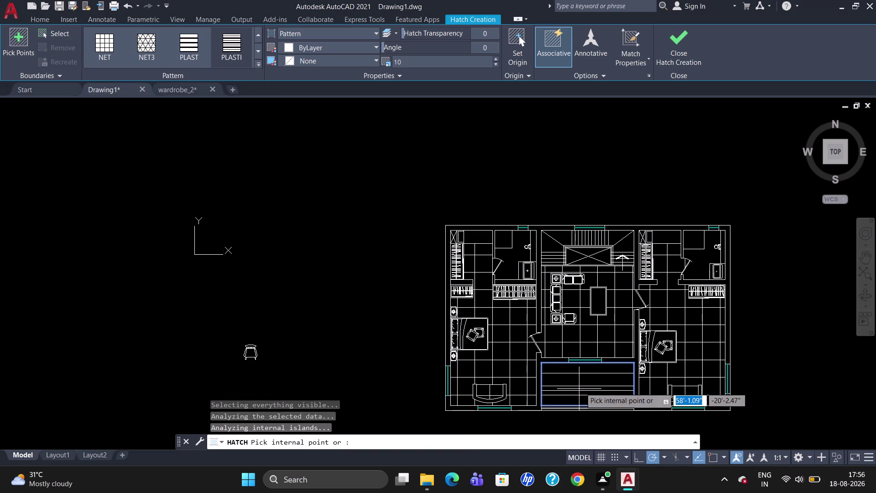
Browse the pattern gallery and apply the EARTH pattern to that area.
click(257, 65)
scroll(down, 3)
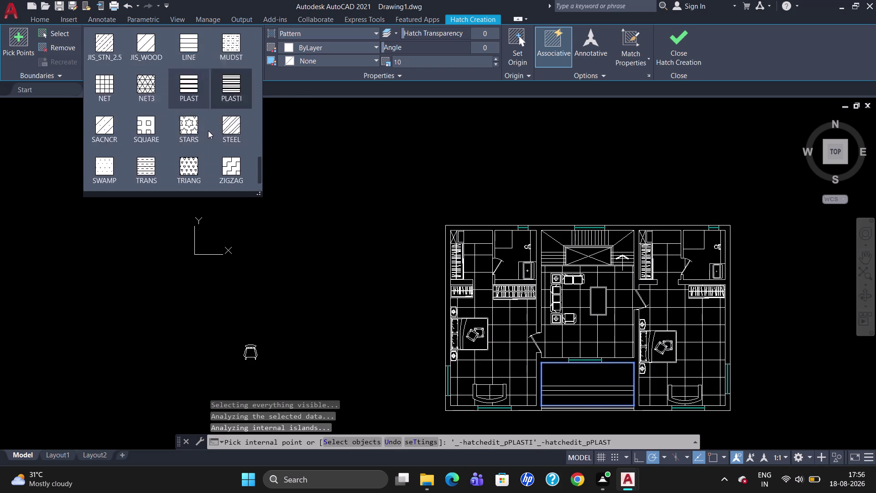
scroll(down, 3)
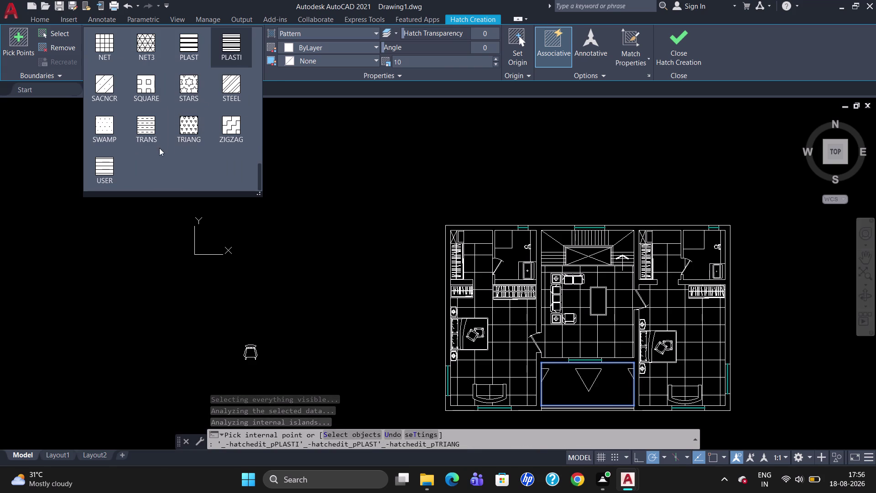
scroll(up, 3)
scroll(up, 3)
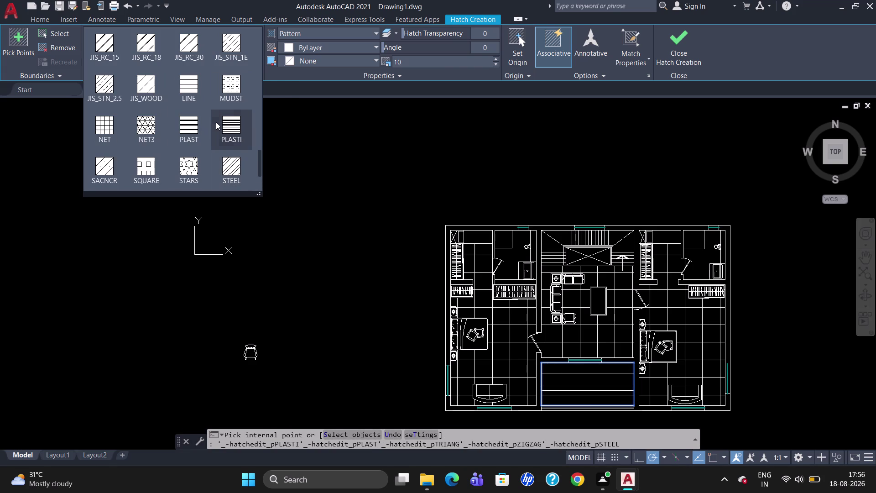
scroll(up, 3)
scroll(up, 3)
scroll(up, 3)
scroll(up, 3)
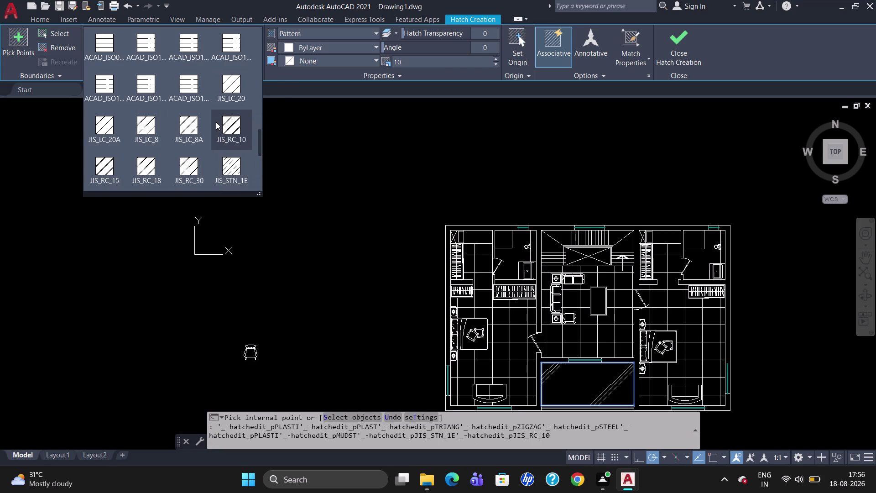
scroll(up, 3)
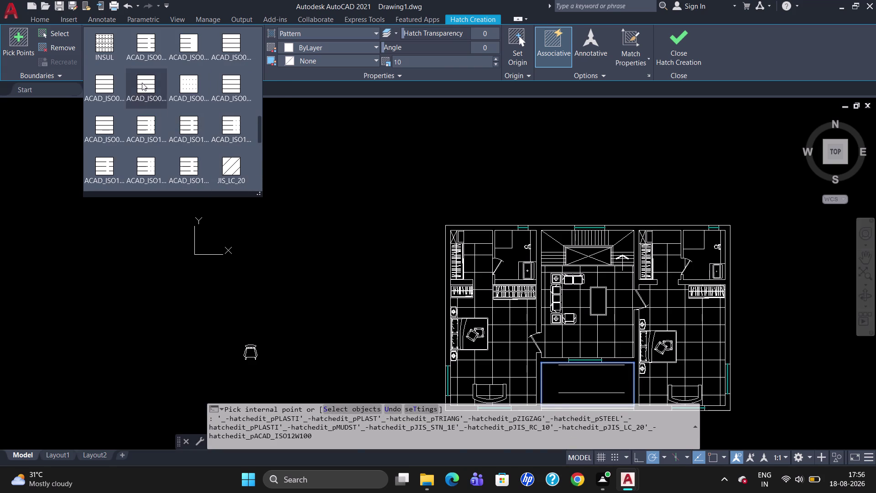
scroll(up, 3)
scroll(up, 3)
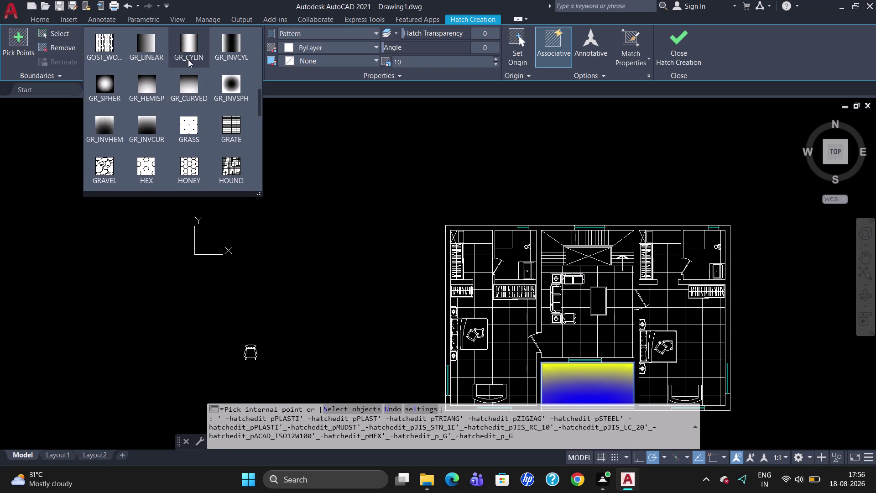
scroll(up, 3)
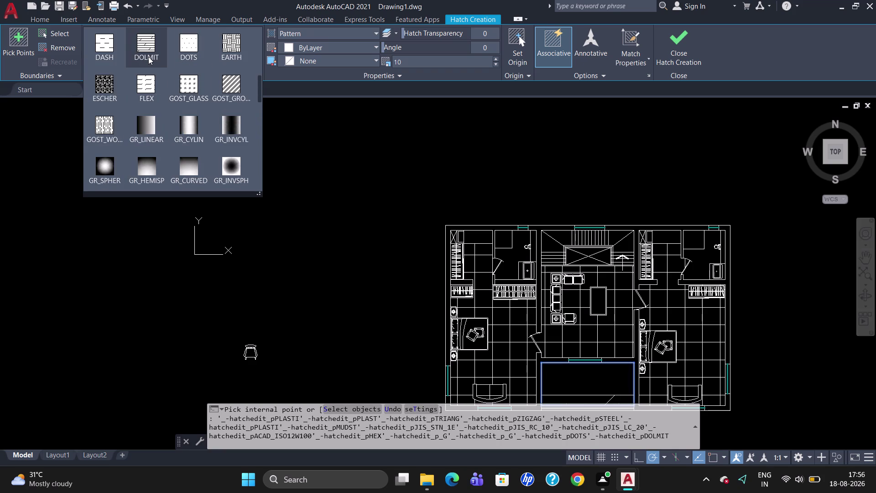
click(234, 51)
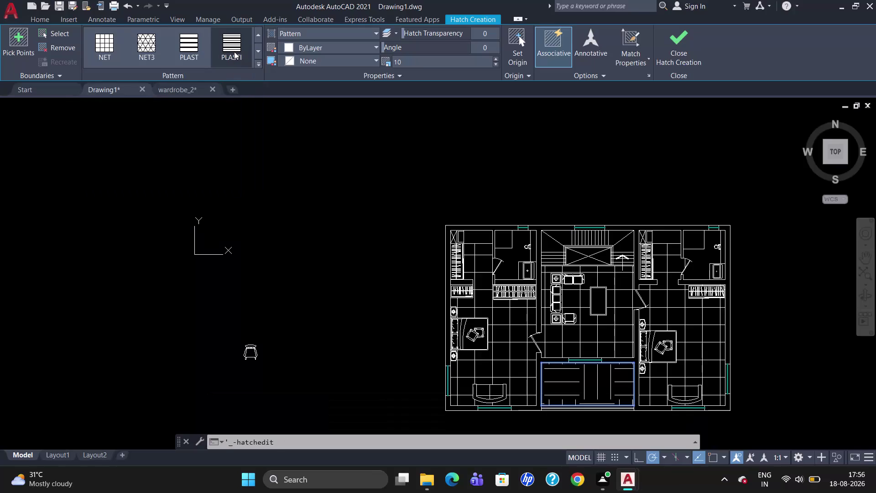
click(432, 60)
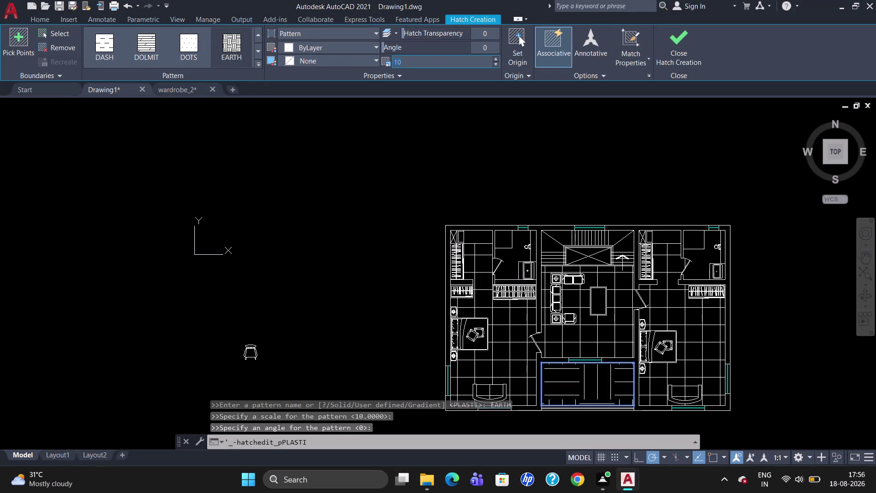
Set the EARTH hatch scale to 4 and end hatch creation.
key(BackSpace)
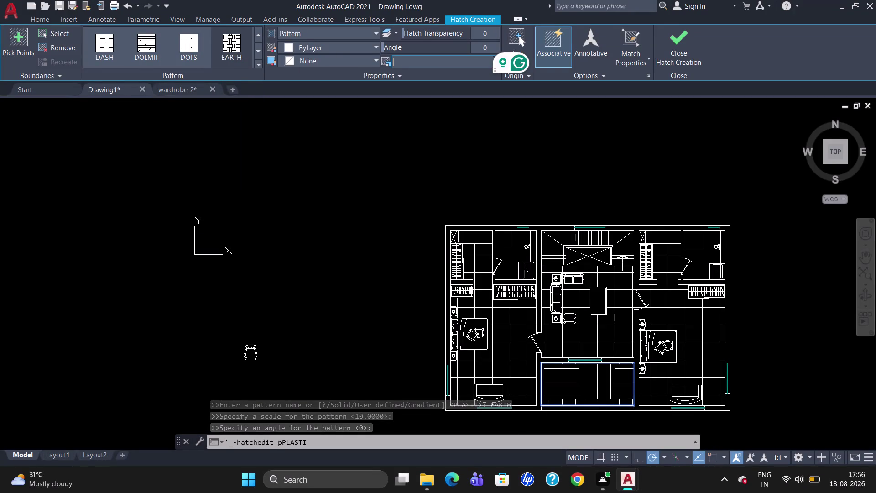
key(2)
key(Return)
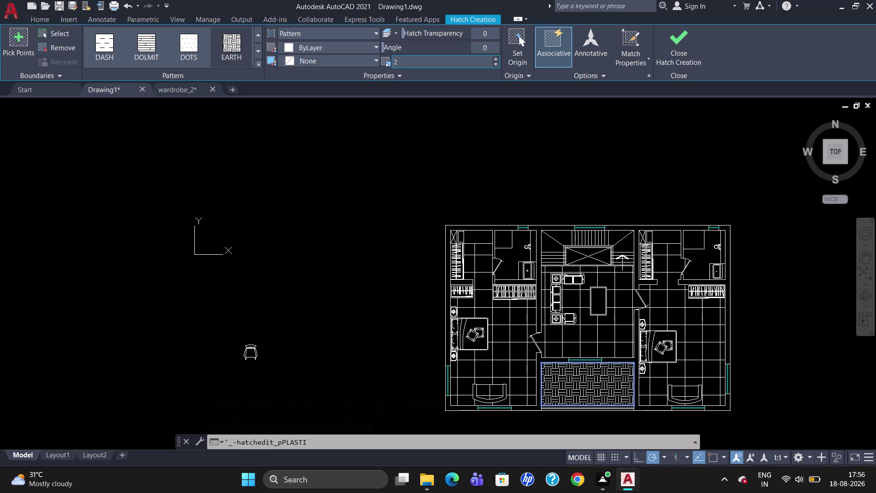
click(438, 65)
key(BackSpace)
key(4)
key(Return)
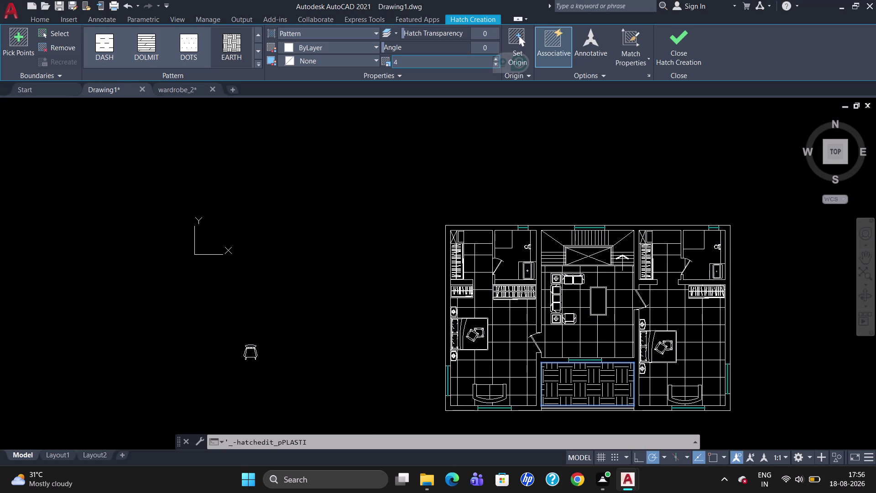
key(Escape)
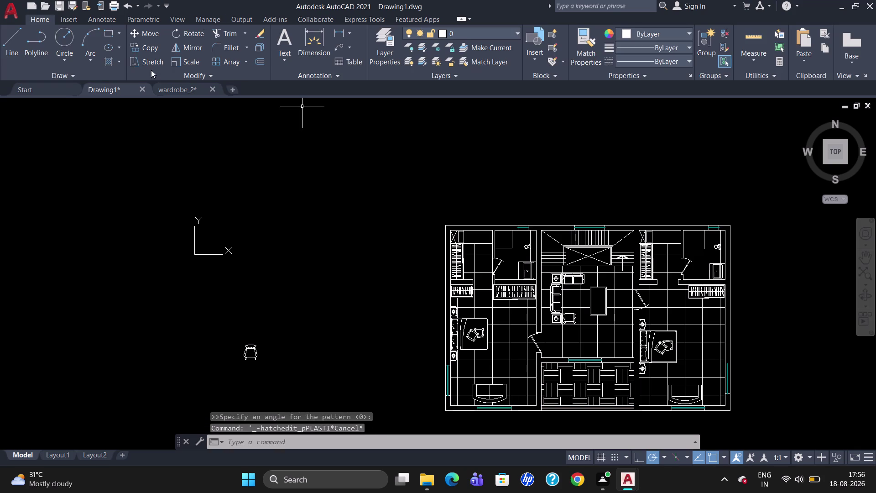
Try a stone-block hatch on the bottom-centre area, then cancel it.
click(115, 56)
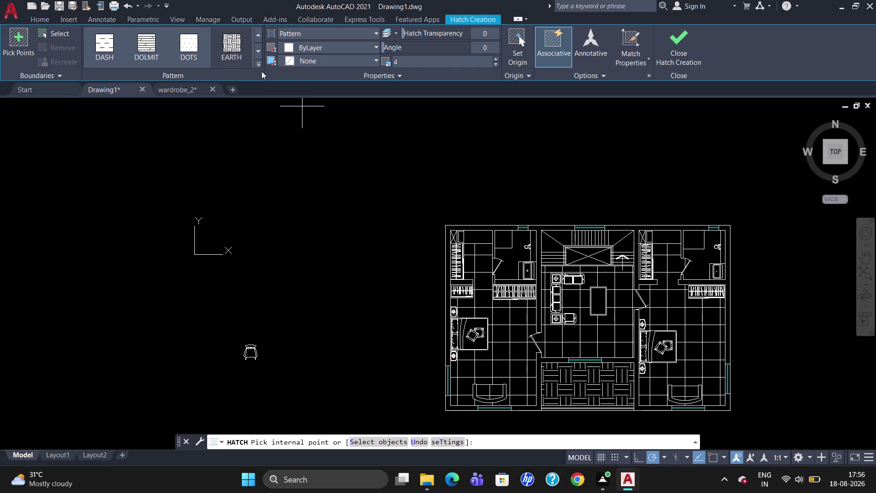
click(261, 65)
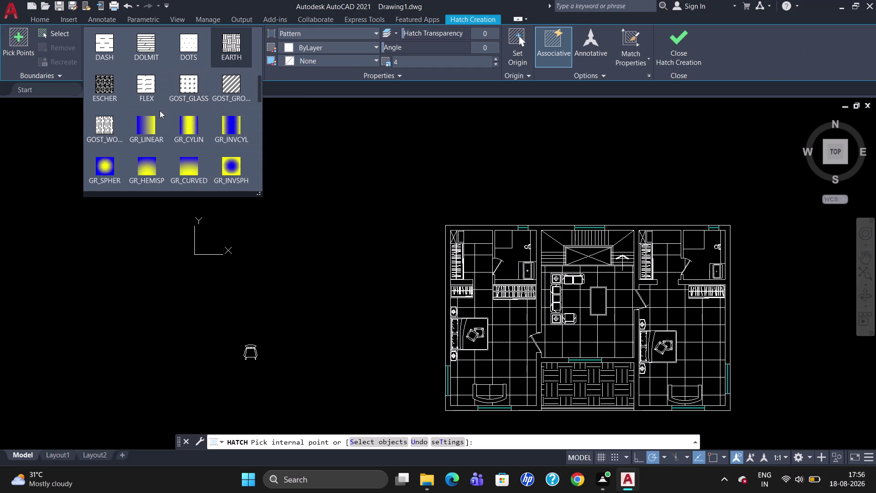
scroll(up, 3)
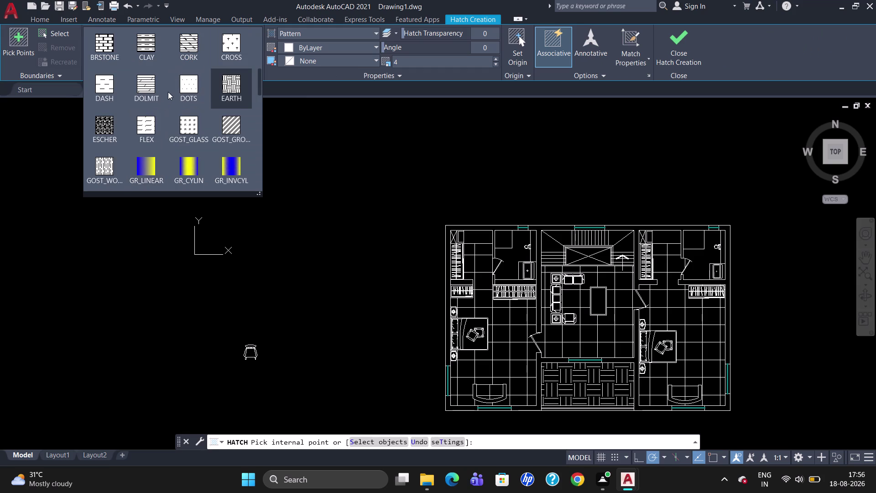
scroll(up, 3)
scroll(up, 3)
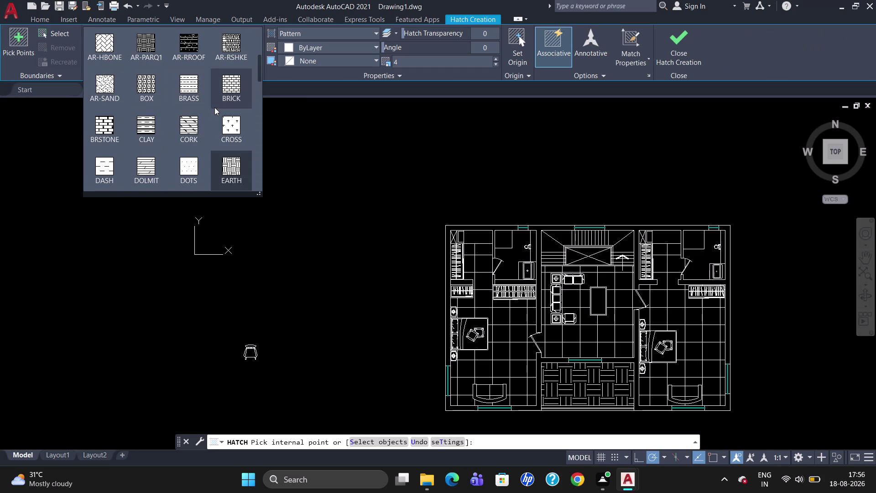
click(151, 128)
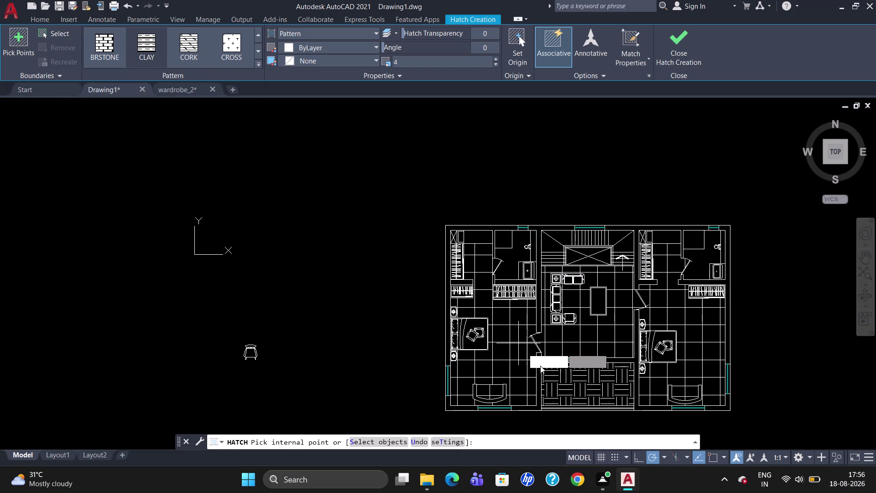
click(567, 384)
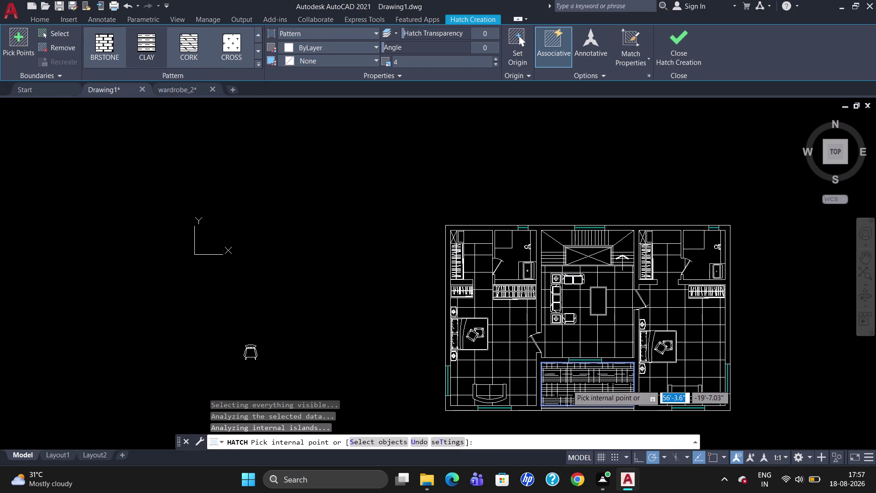
key(Escape)
Select and delete the existing hatch in the bottom-centre area.
click(575, 384)
key(Delete)
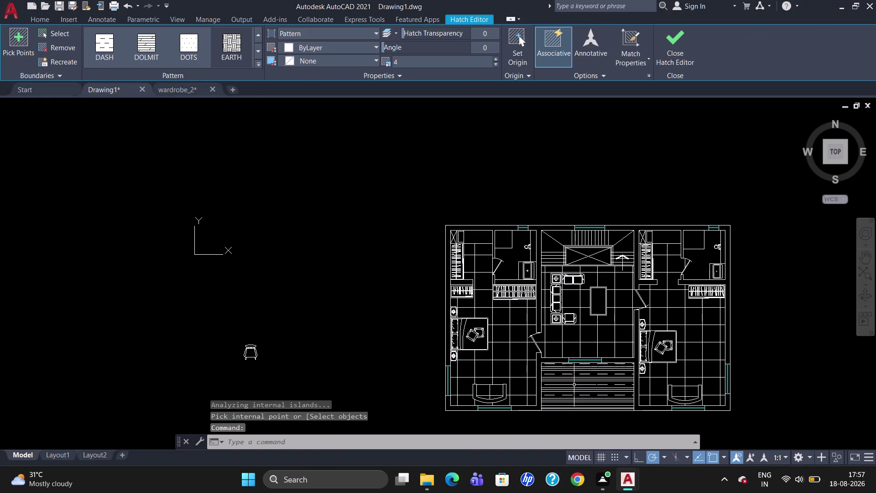
click(585, 384)
key(Delete)
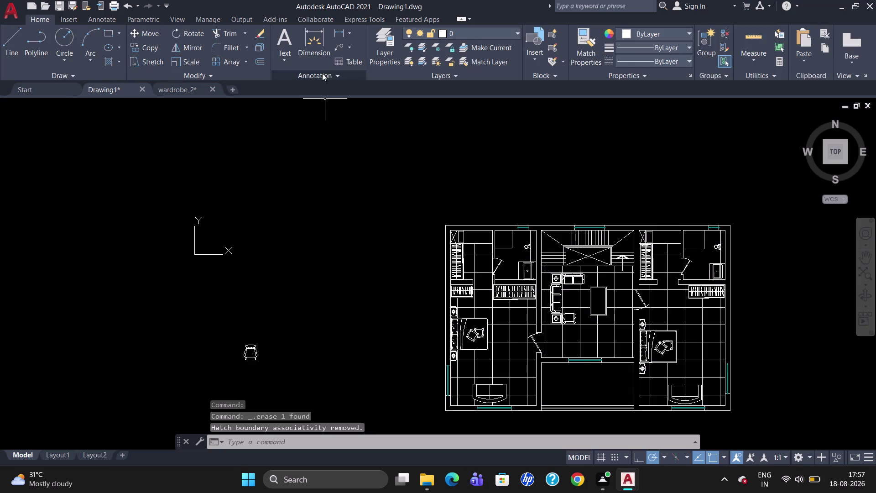
click(118, 64)
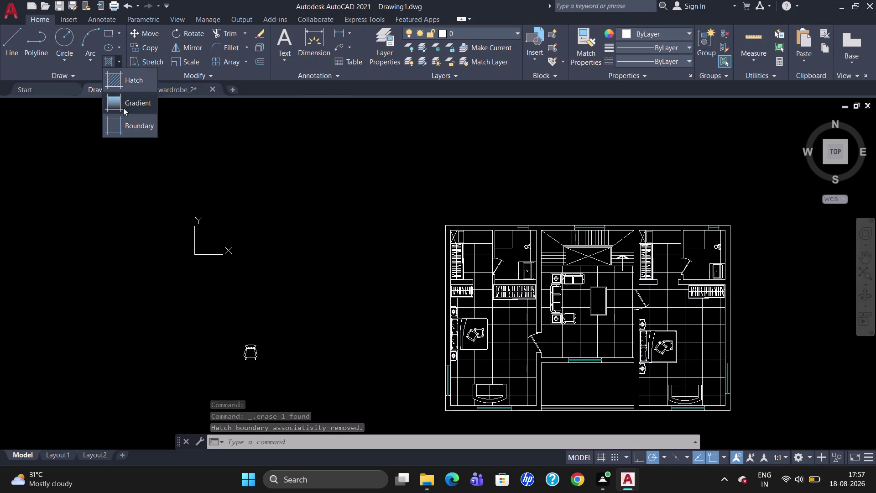
click(130, 82)
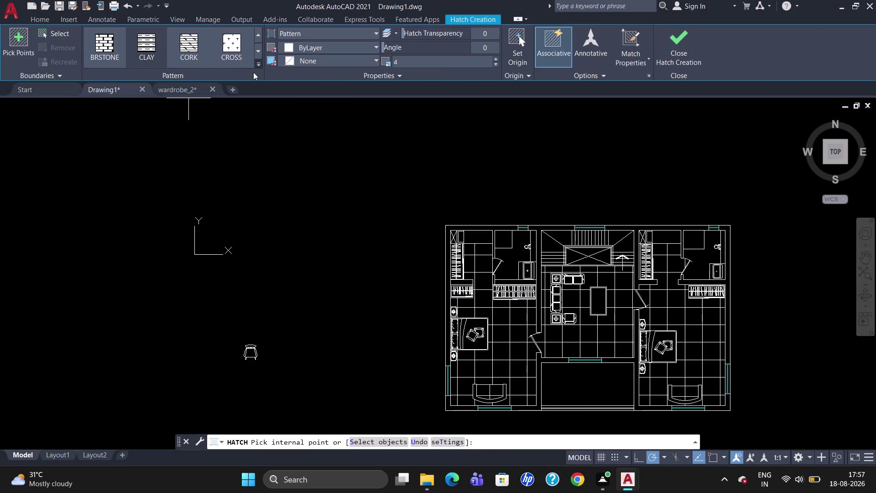
click(257, 63)
scroll(up, 3)
scroll(up, 3)
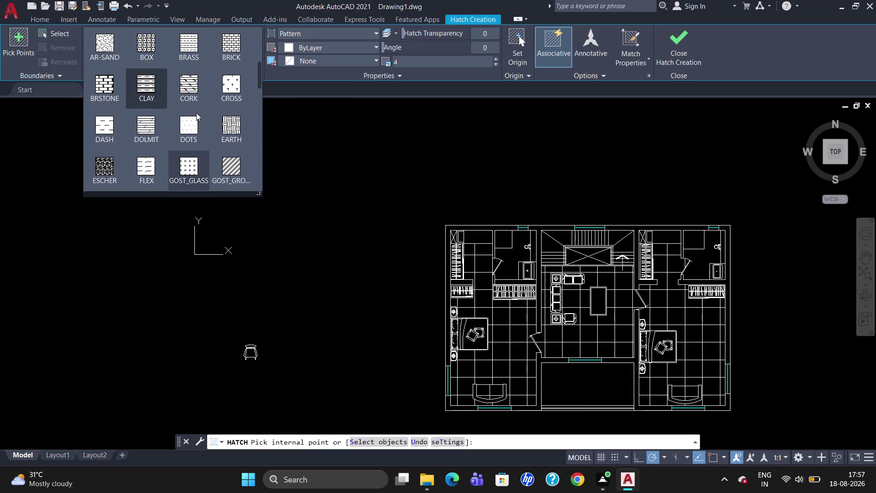
scroll(up, 3)
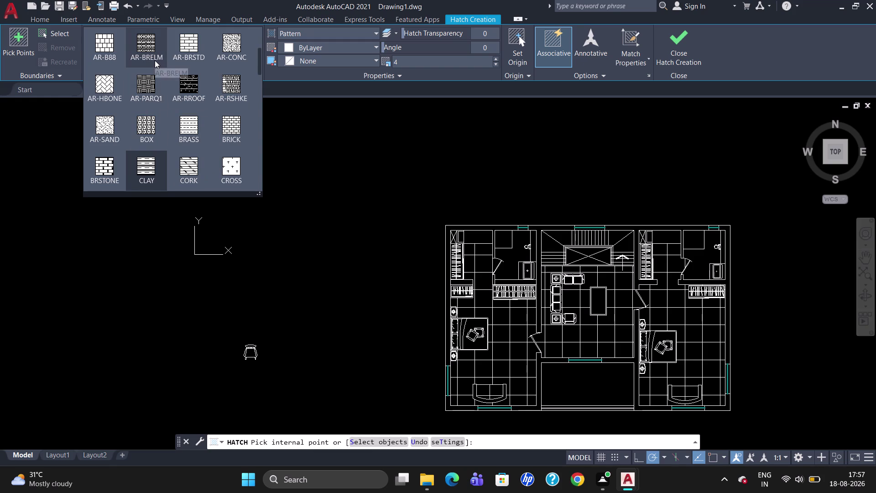
scroll(up, 3)
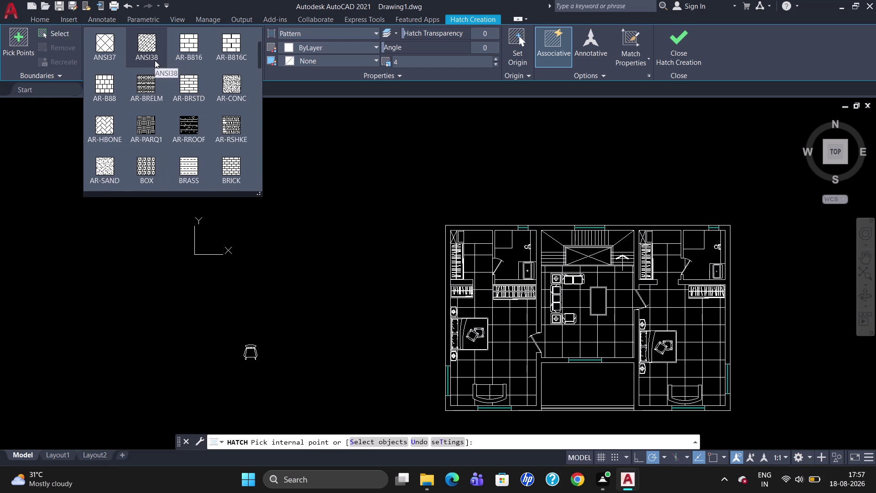
scroll(up, 3)
scroll(up, 3)
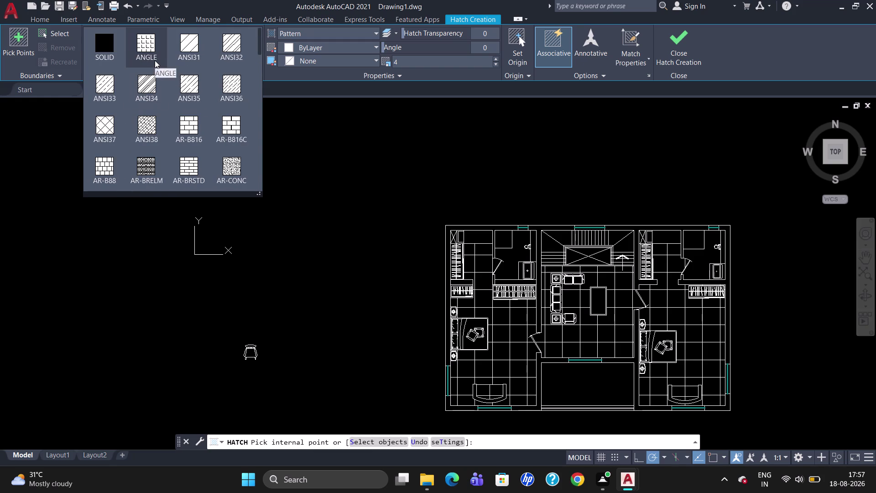
click(151, 56)
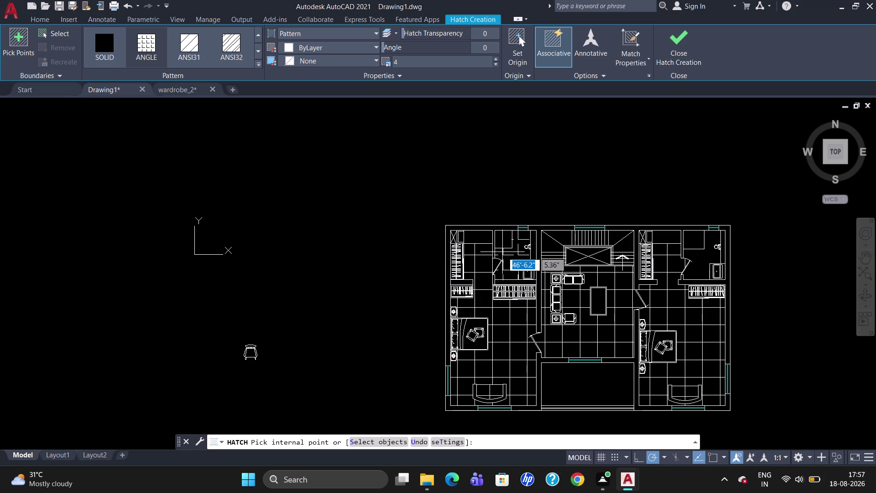
click(508, 256)
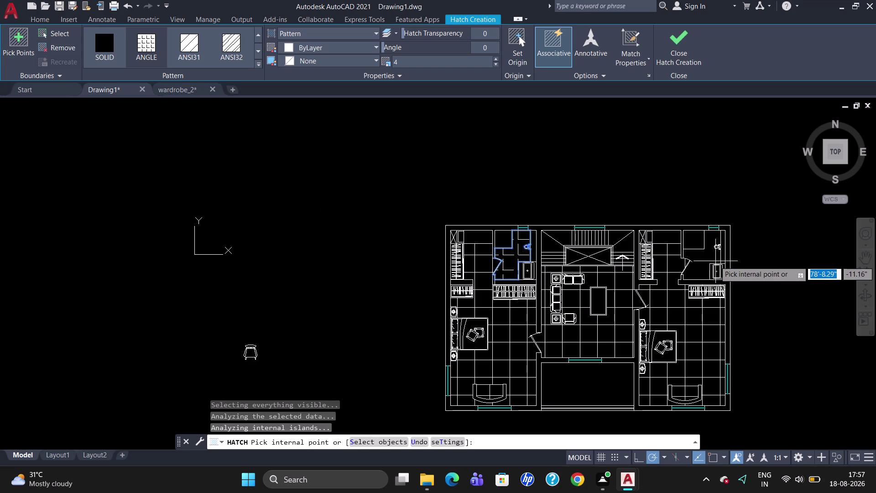
click(703, 261)
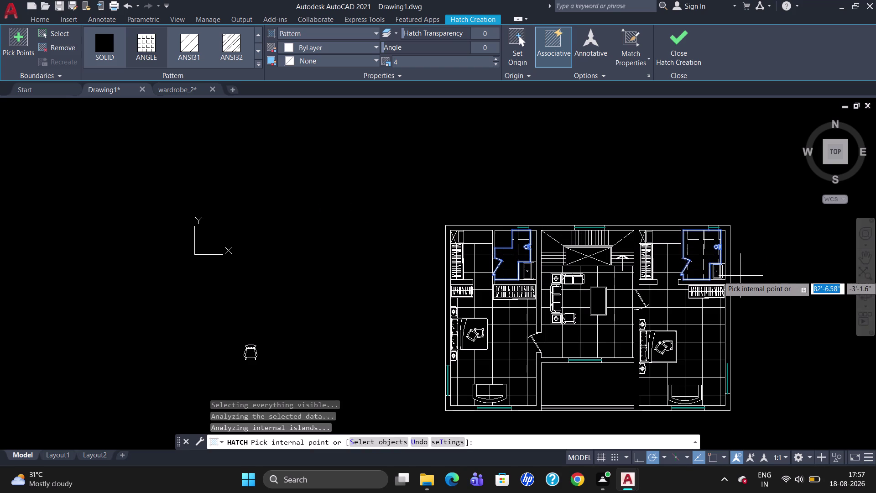
key(Escape)
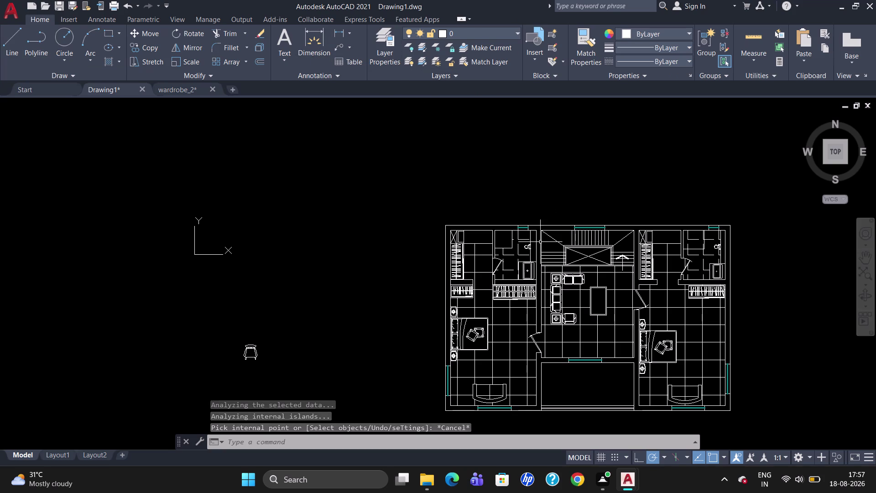
click(510, 260)
click(510, 255)
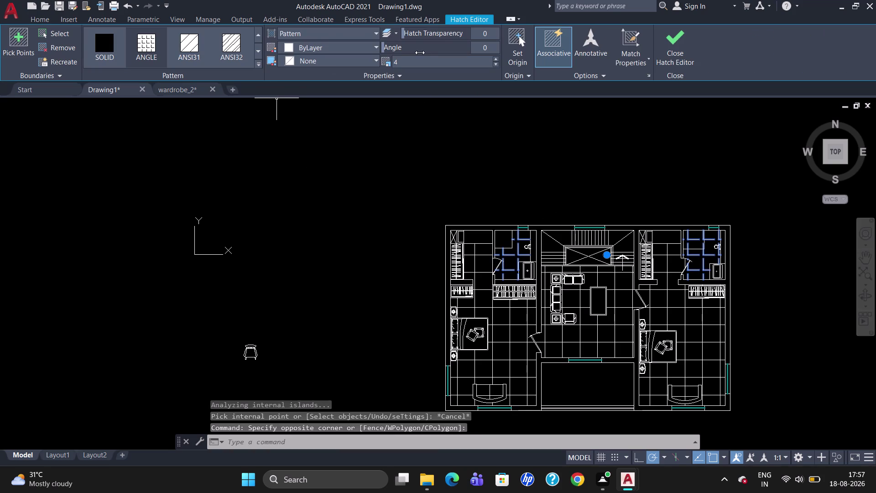
click(421, 61)
key(BackSpace)
key(2)
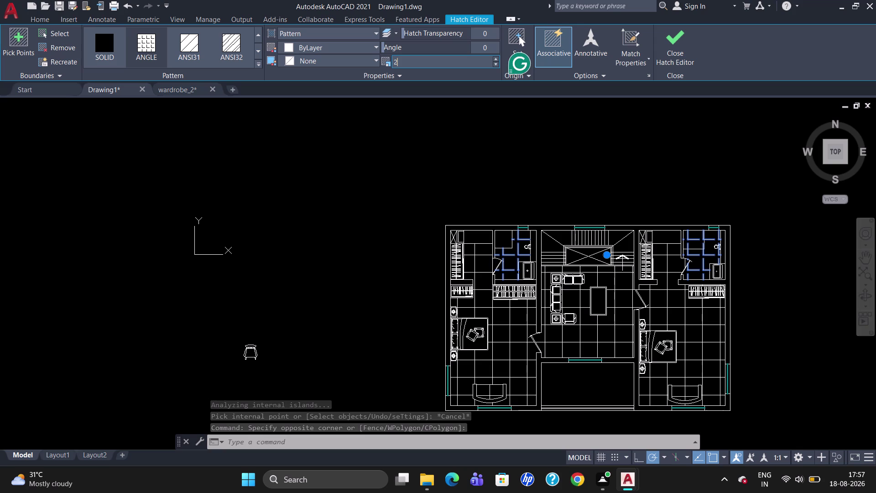
key(Return)
key(Escape)
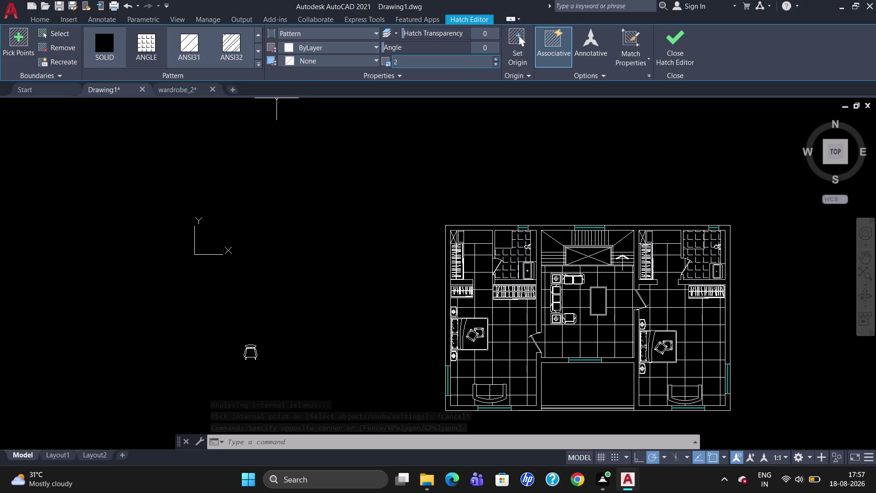
click(691, 240)
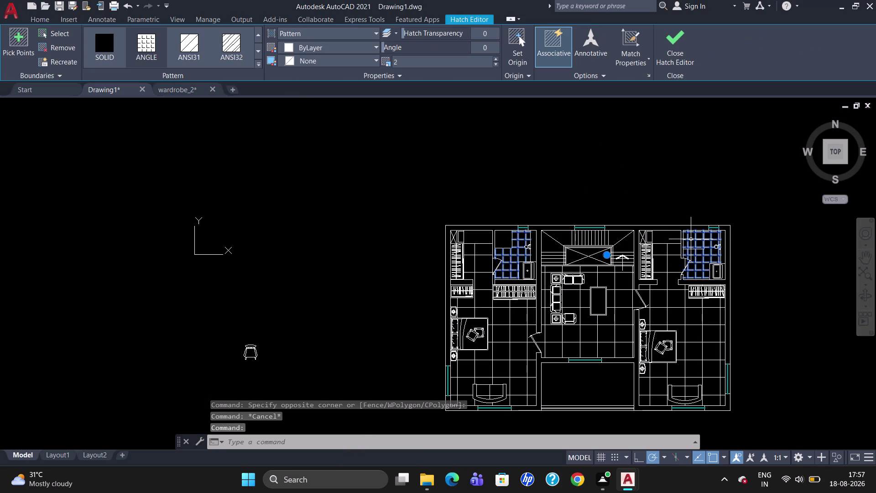
key(Delete)
scroll(up, 3)
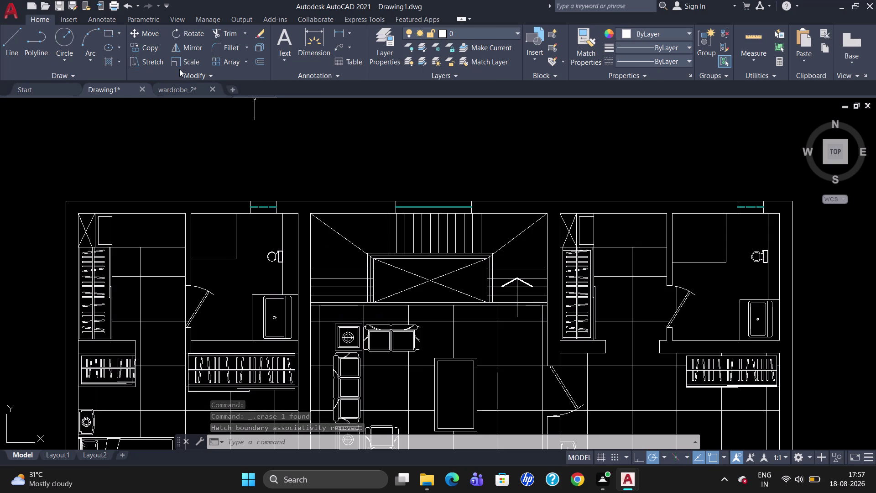
click(117, 64)
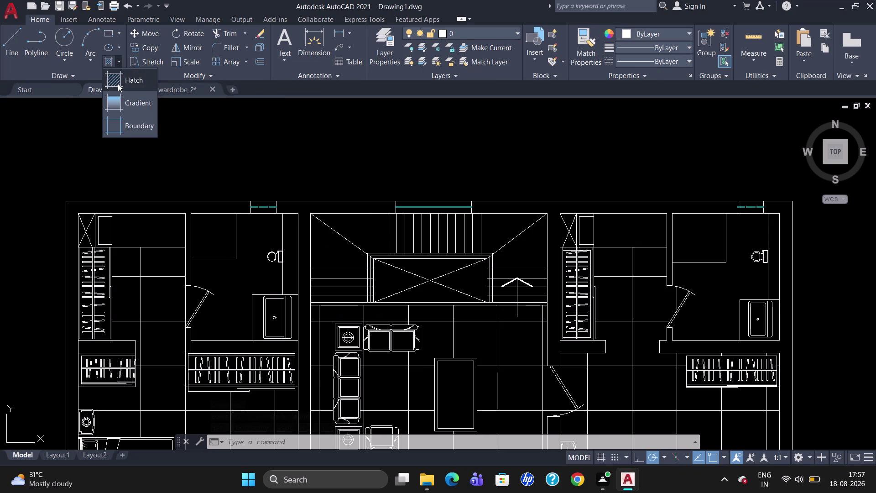
click(118, 83)
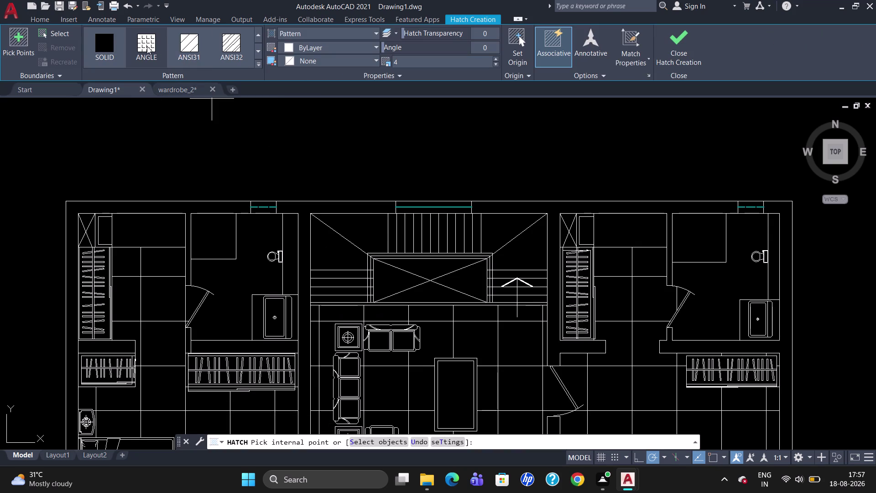
click(147, 46)
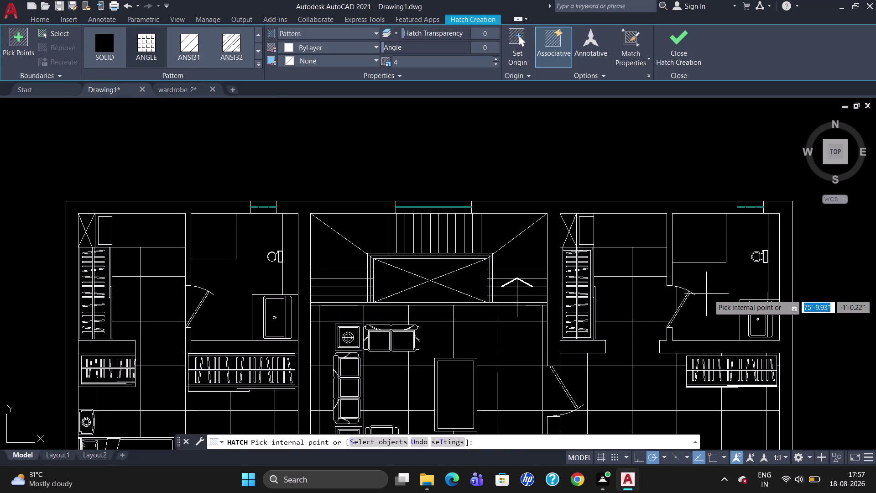
click(709, 294)
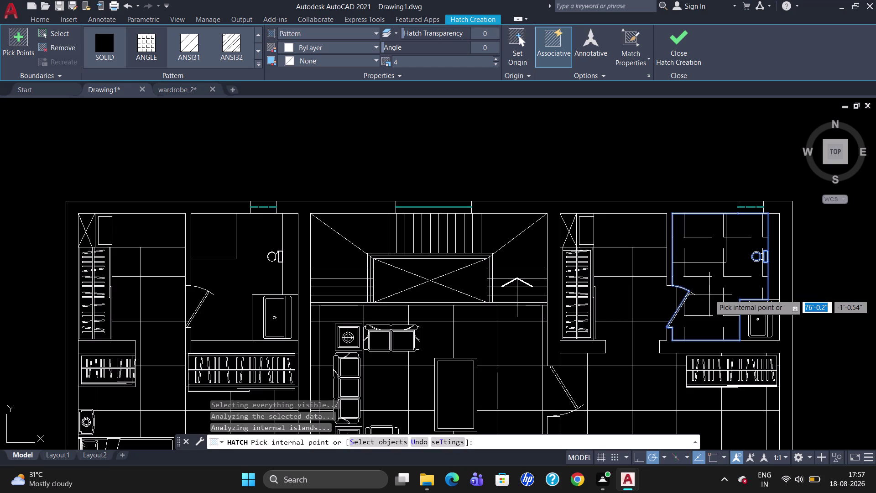
click(231, 294)
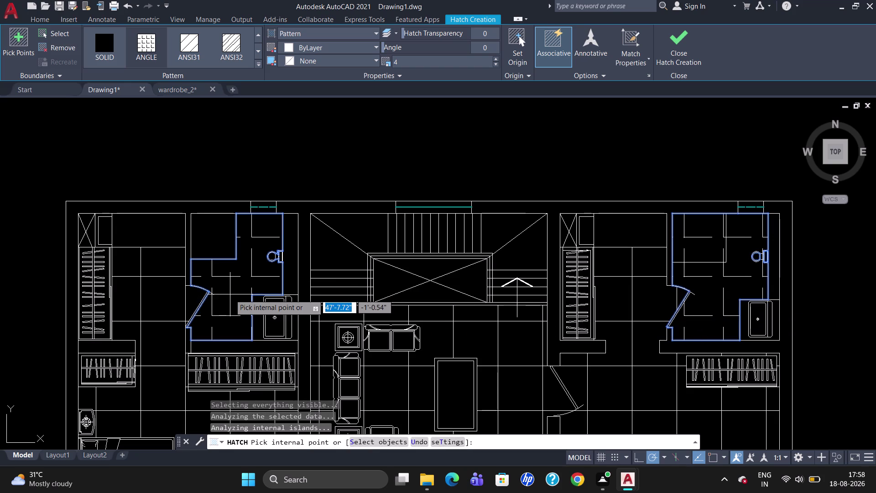
key(Escape)
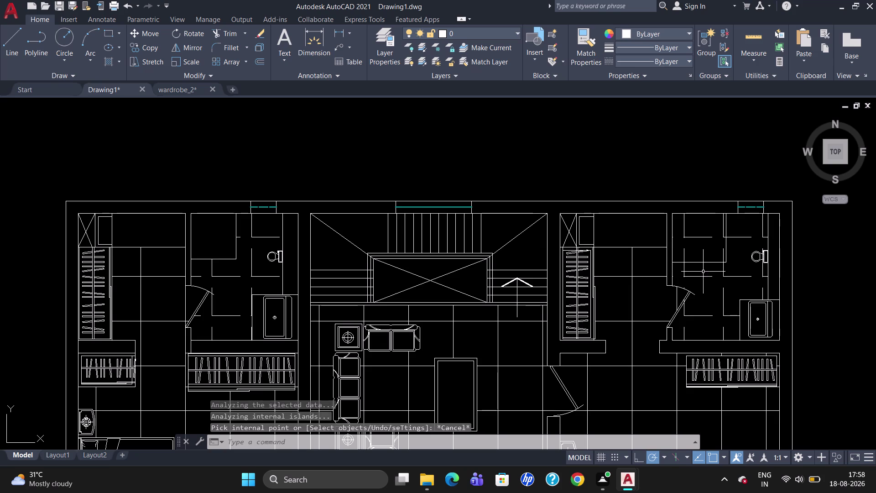
Run TR with all edges on stray right-bathroom lines, then cancel.
key(t)
key(r)
key(Return)
key(Return)
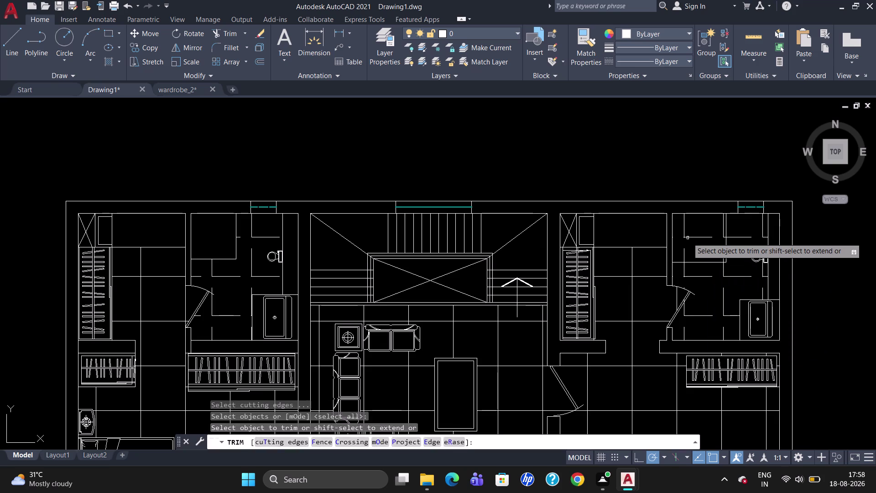
click(688, 238)
click(696, 254)
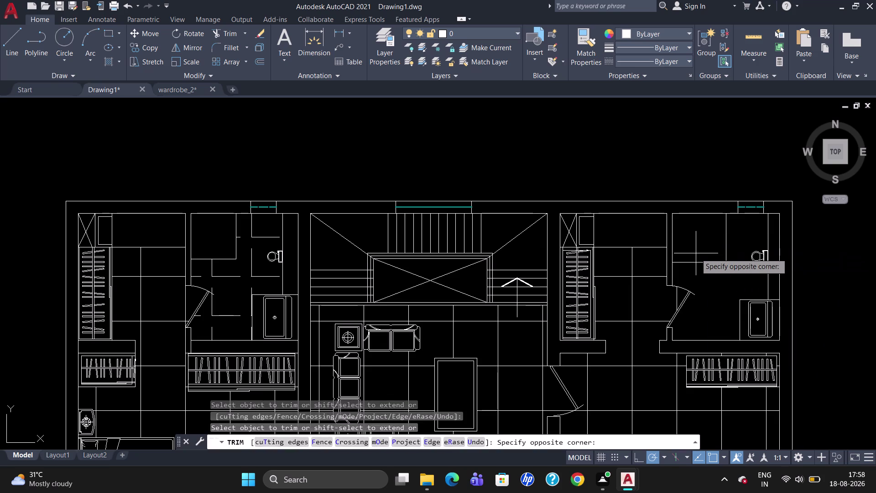
key(Escape)
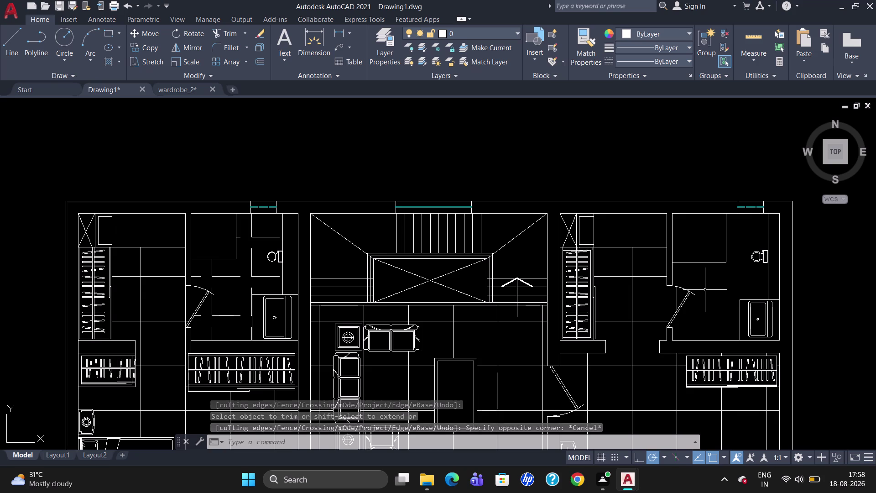
key(r)
key(BackSpace)
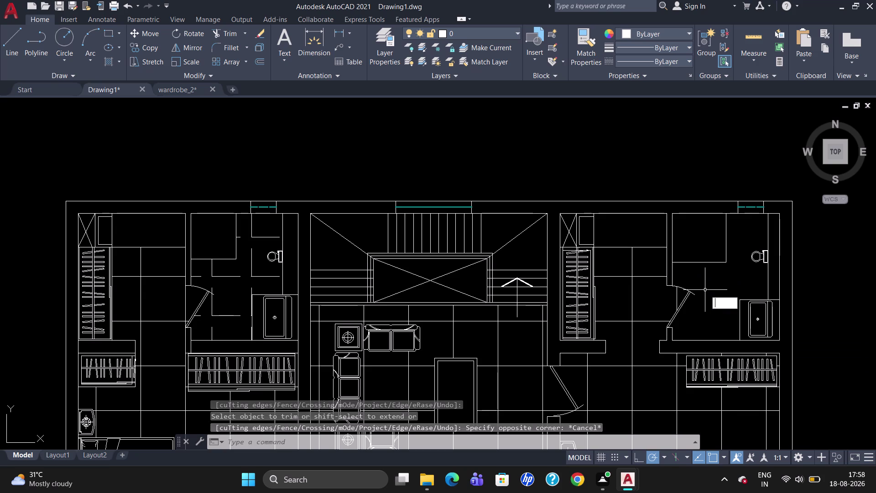
key(Escape)
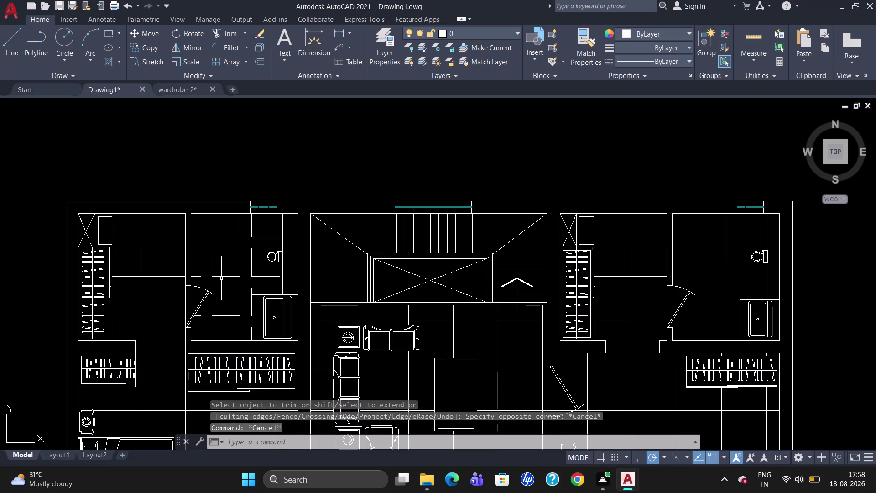
Copy the left bathroom's tile-grid hatch with CO into the right bathroom.
click(221, 278)
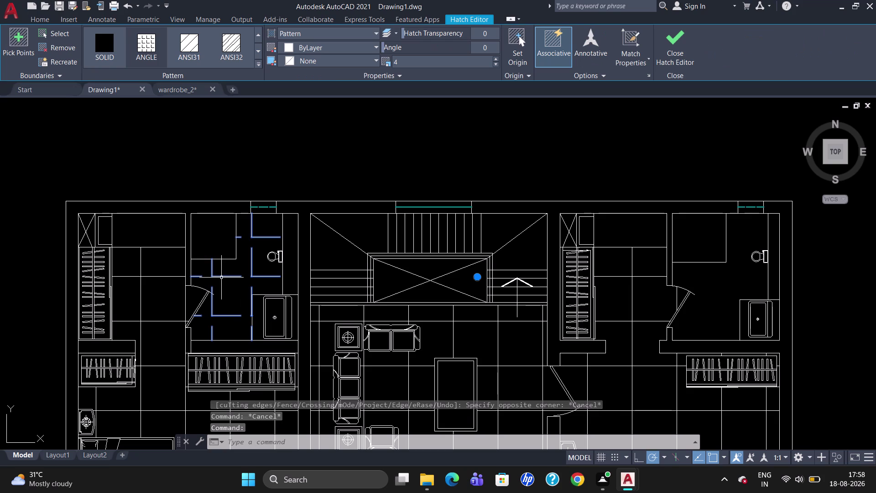
text(CO)
key(Return)
click(222, 278)
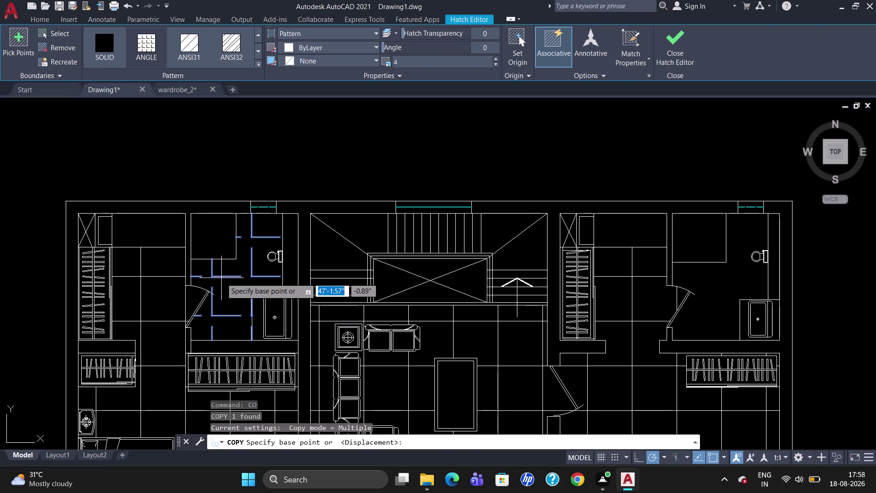
click(716, 281)
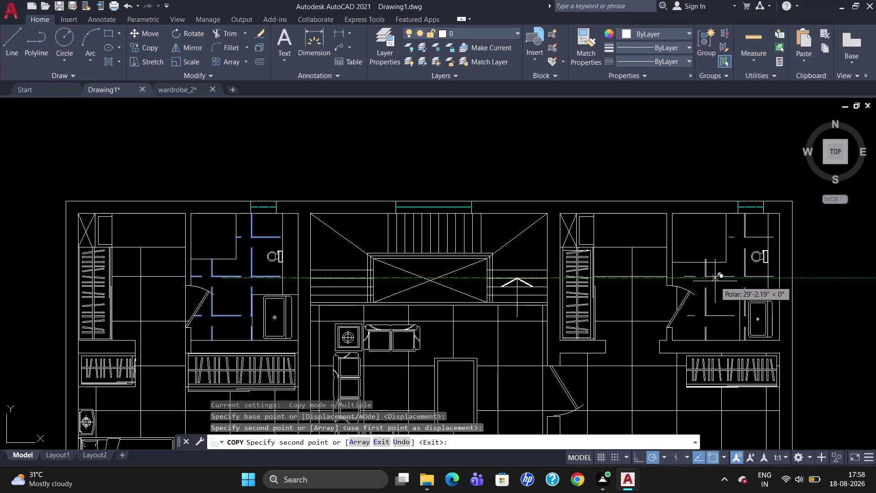
key(Escape)
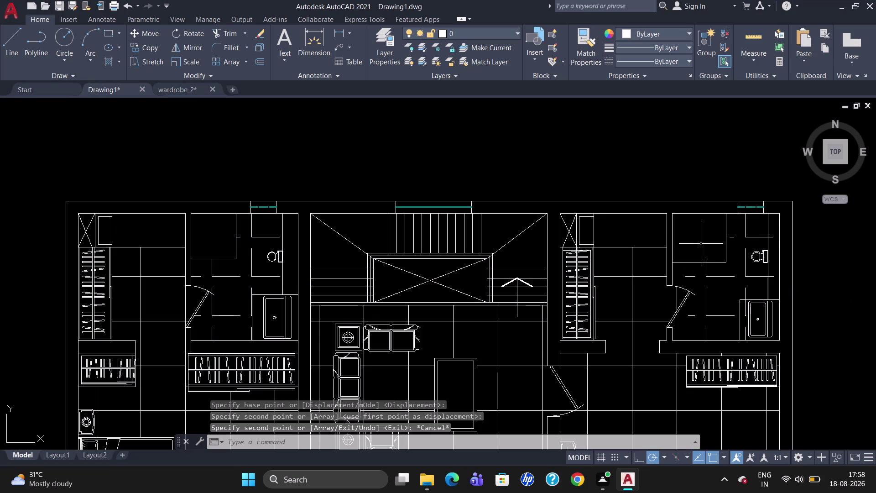
Start TR with all edges as cutting edges and exit without trimming.
text(TR)
key(Return)
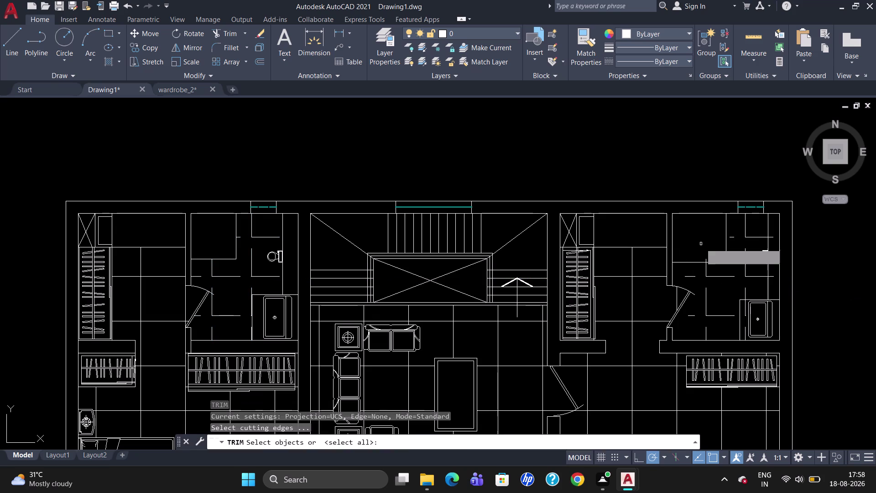
key(Return)
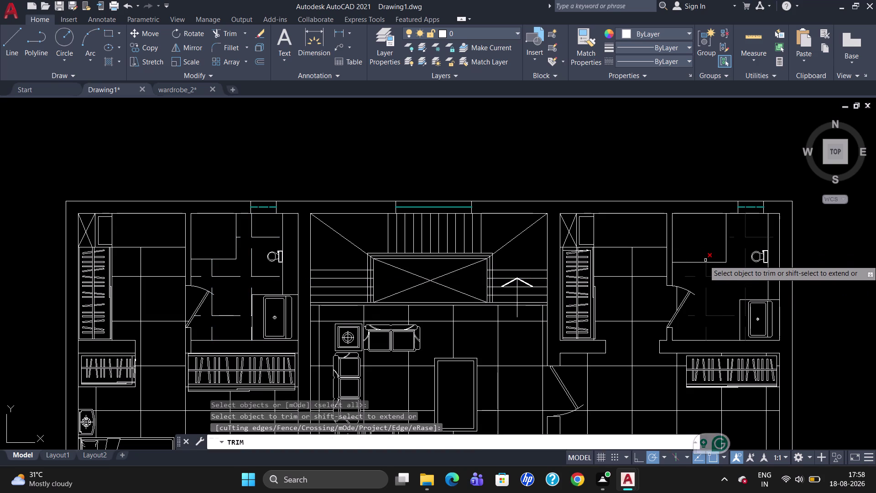
key(Escape)
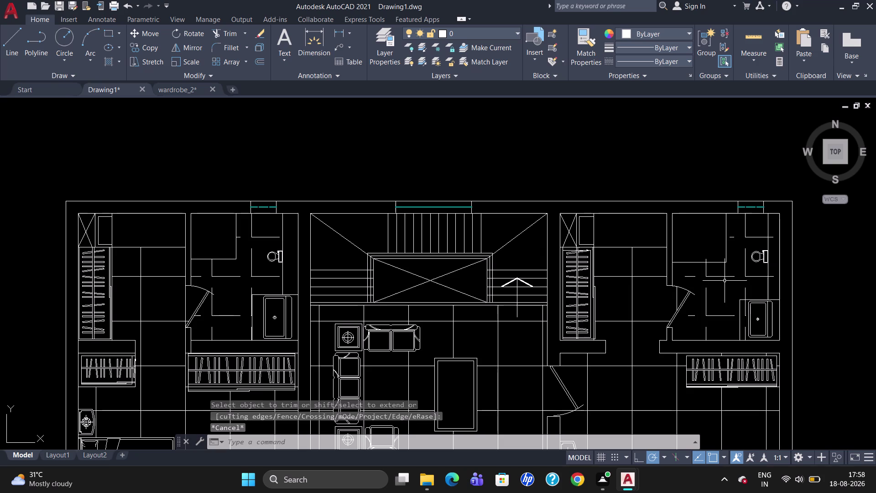
Delete the copied tile grid from the right bathroom.
click(711, 275)
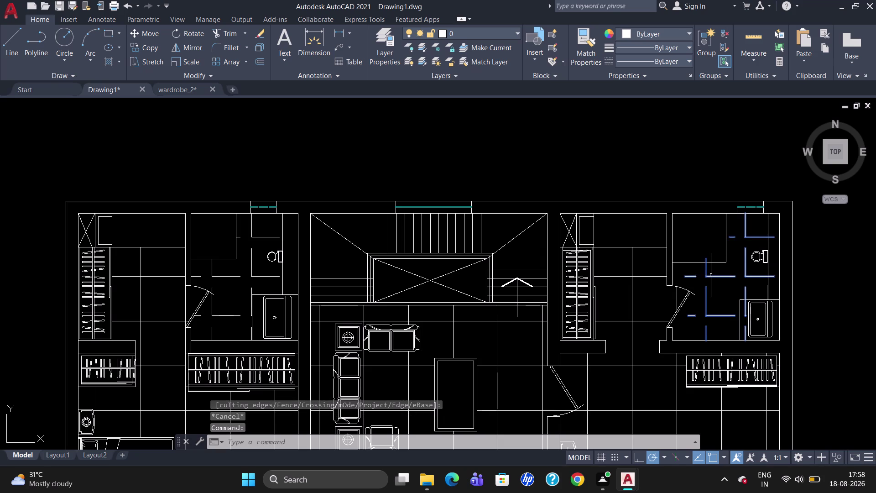
key(Delete)
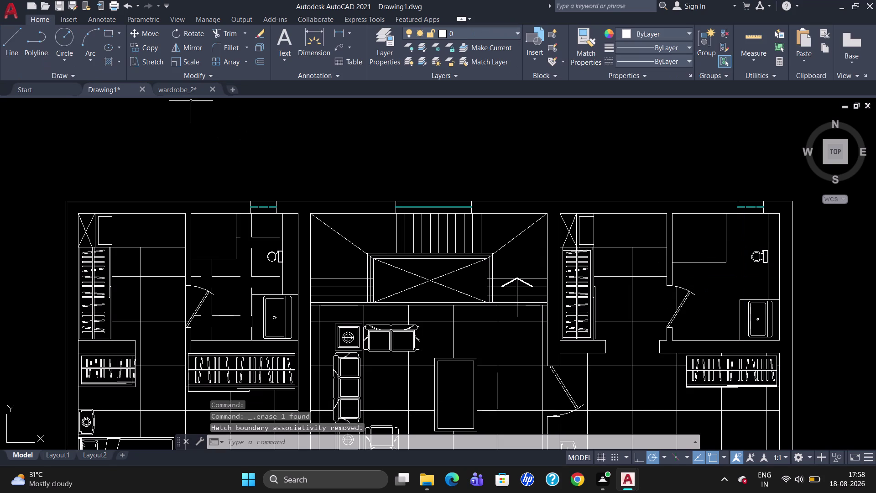
click(118, 61)
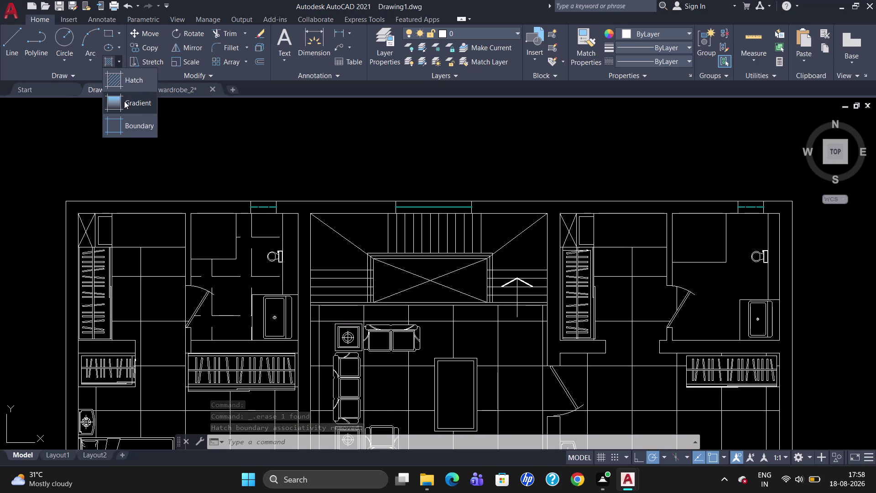
Try an ANGLE pattern hatch in the upper-right room, then abandon it.
click(124, 101)
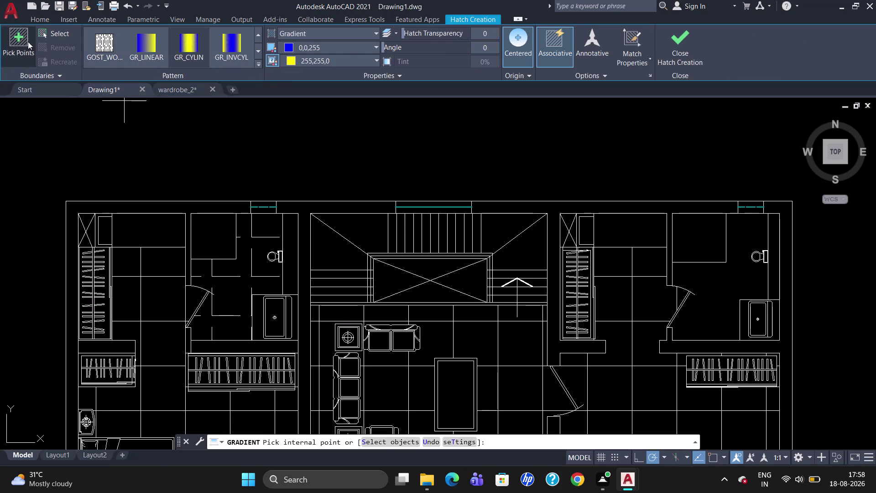
click(369, 30)
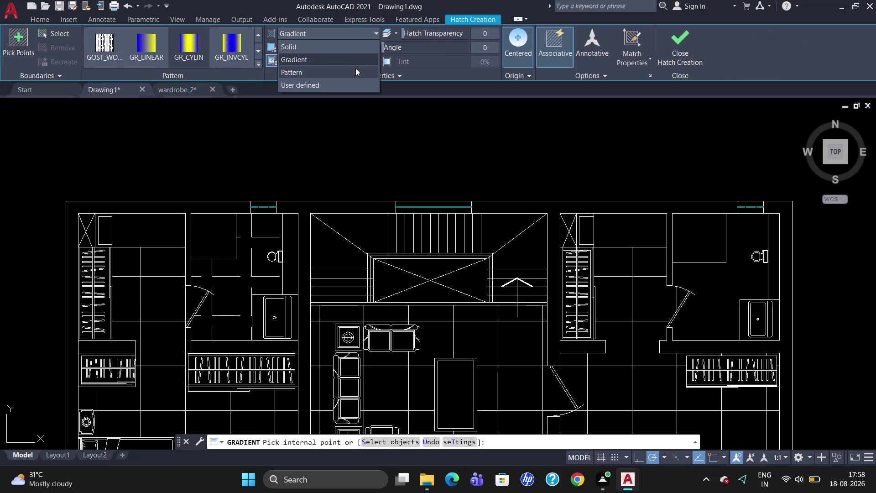
click(354, 70)
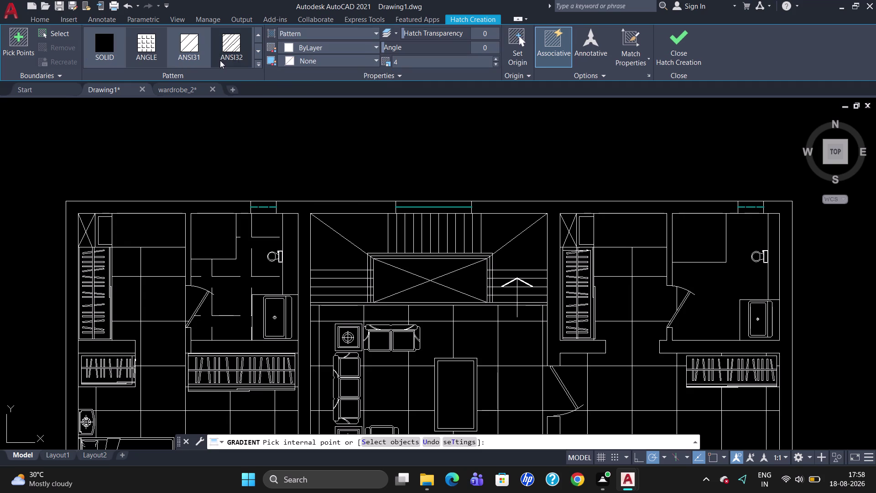
click(148, 46)
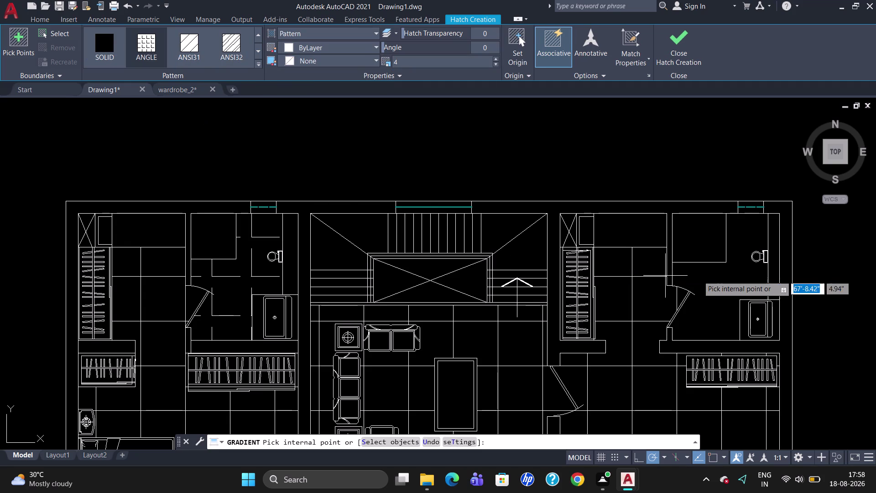
click(717, 306)
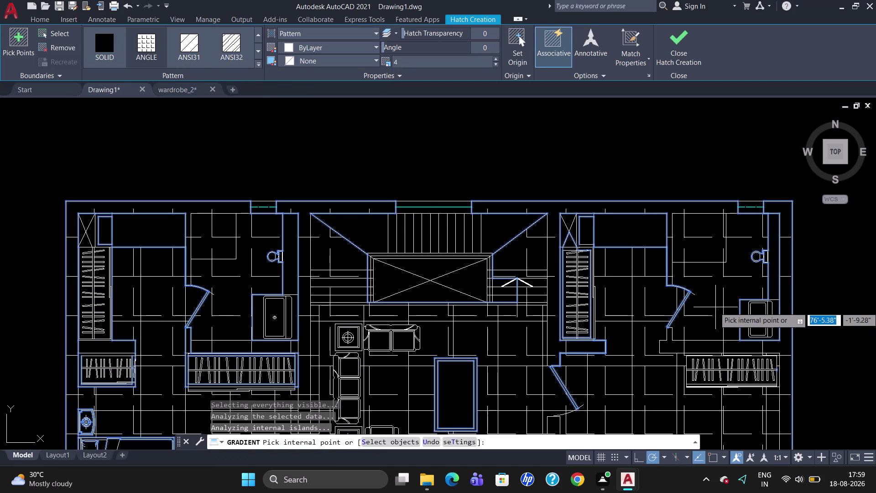
key(u)
key(Return)
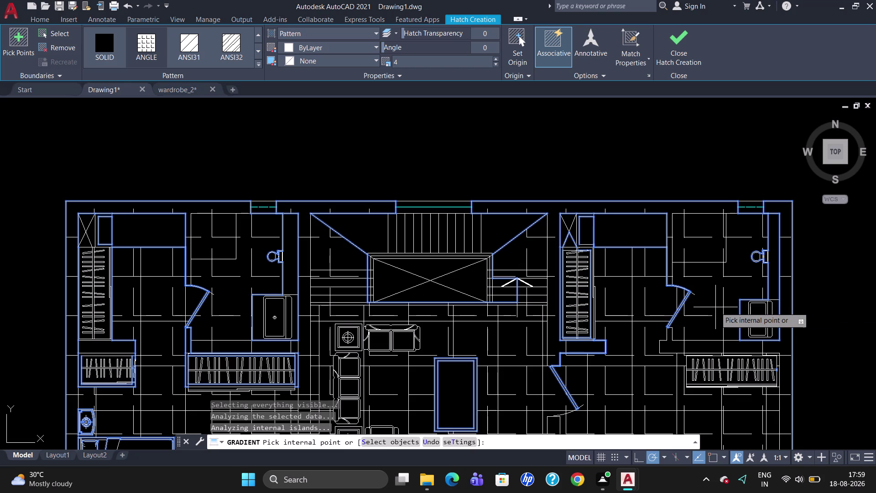
key(Escape)
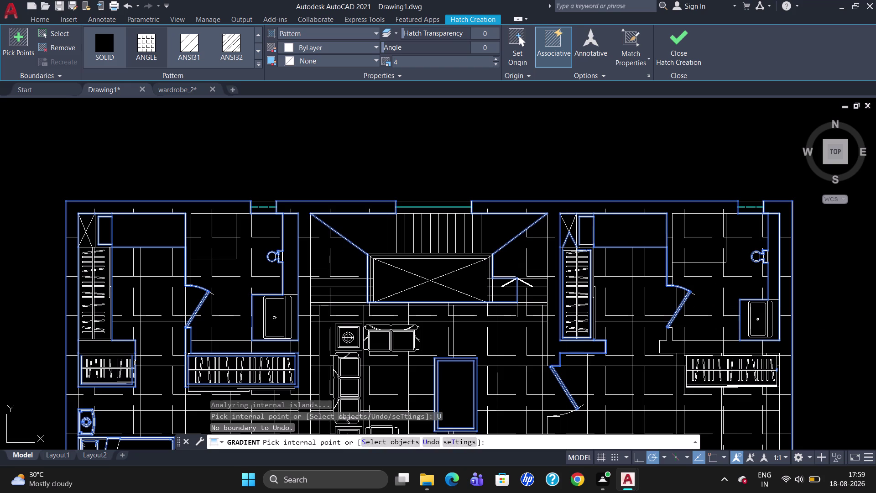
Undo the previous fill operation with U.
key(u)
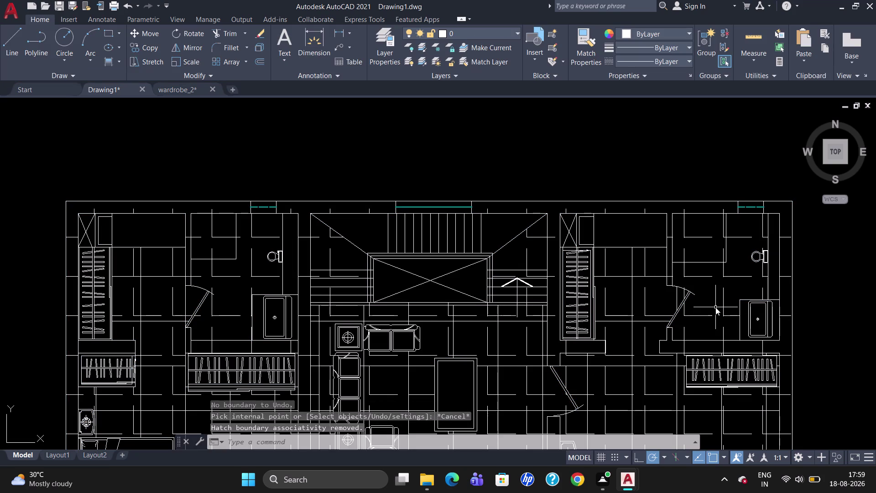
key(Return)
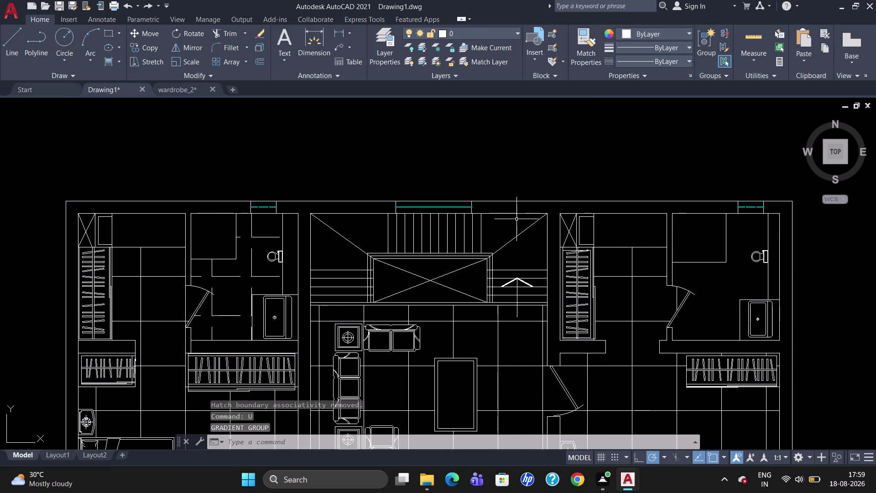
click(117, 63)
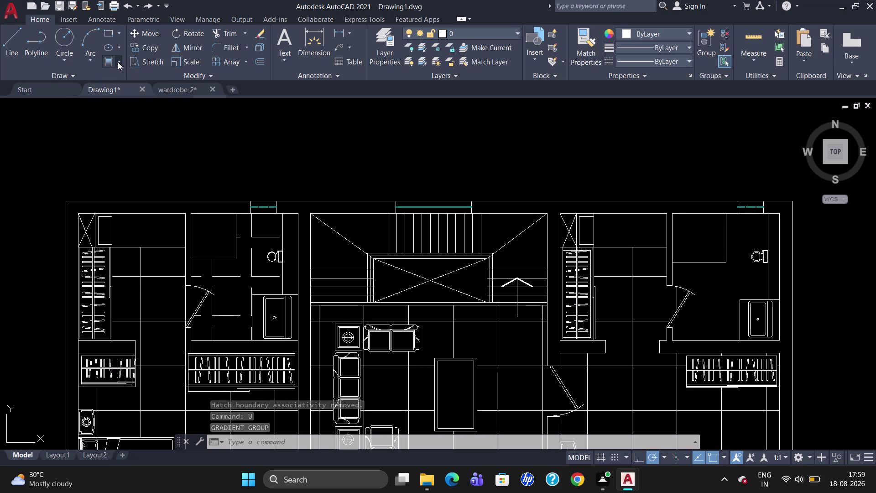
Hatch the upper-right bathroom with the ANGLE pattern and select the hatch.
click(123, 79)
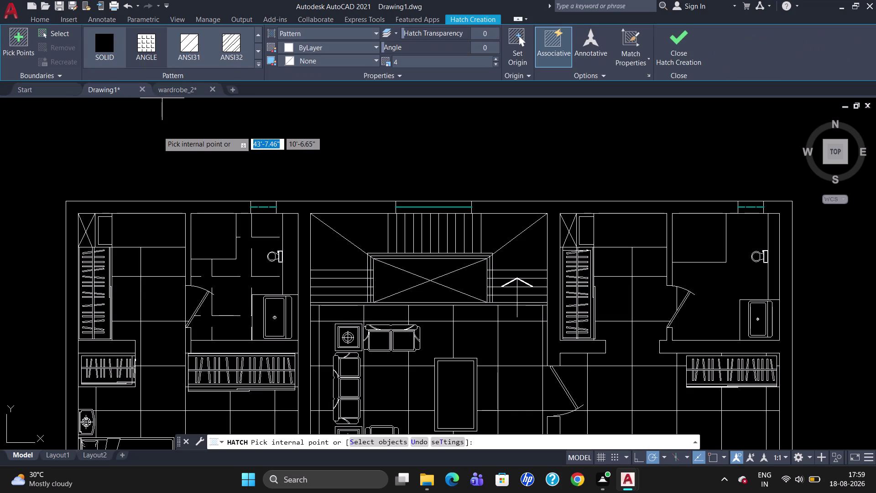
click(149, 54)
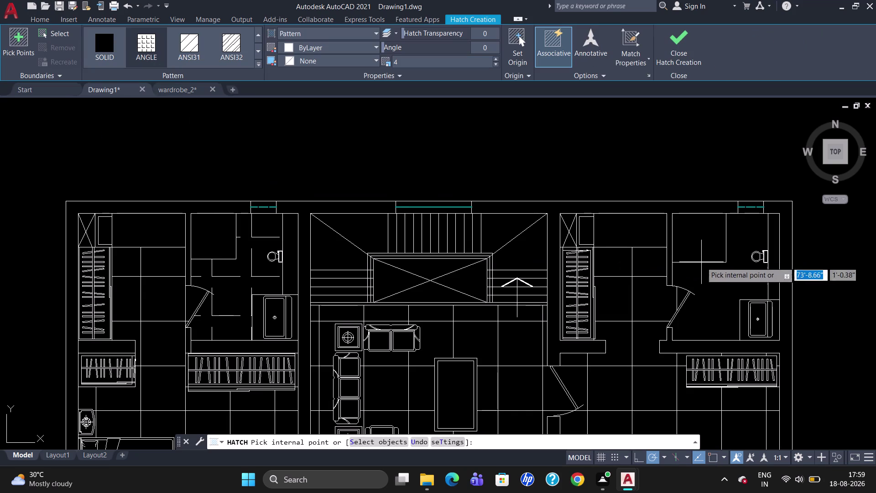
click(723, 288)
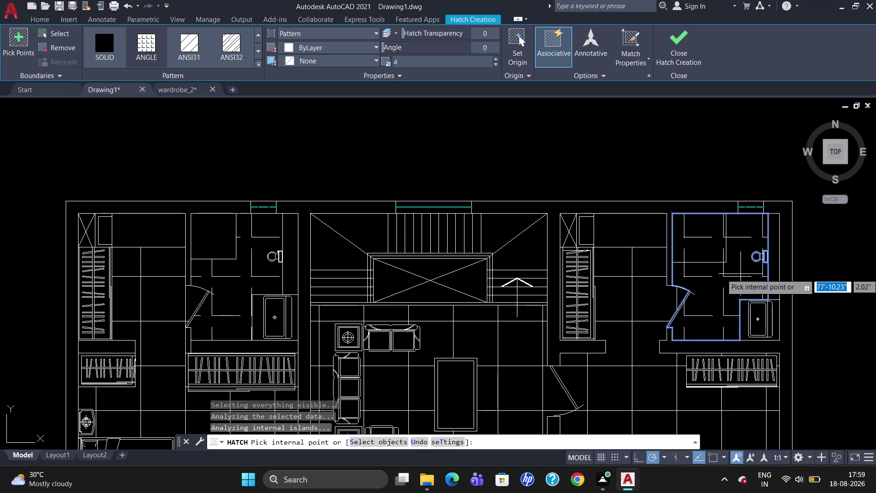
key(Escape)
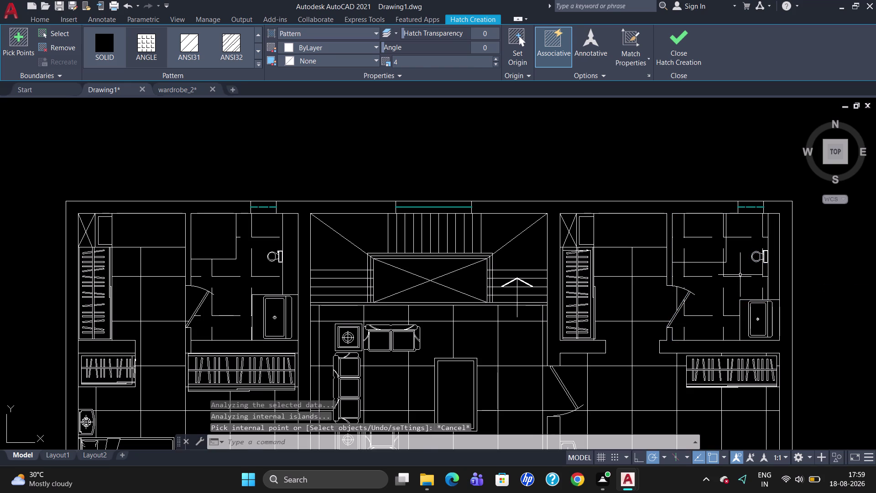
scroll(up, 3)
scroll(down, 3)
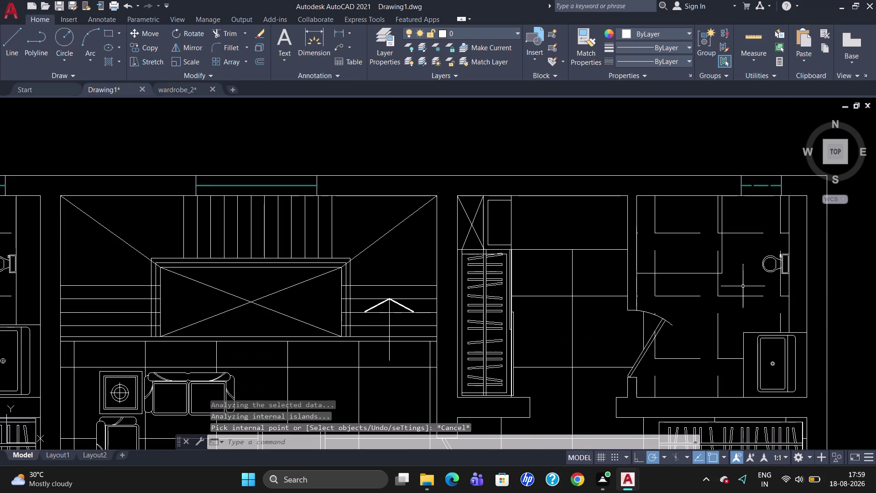
click(656, 229)
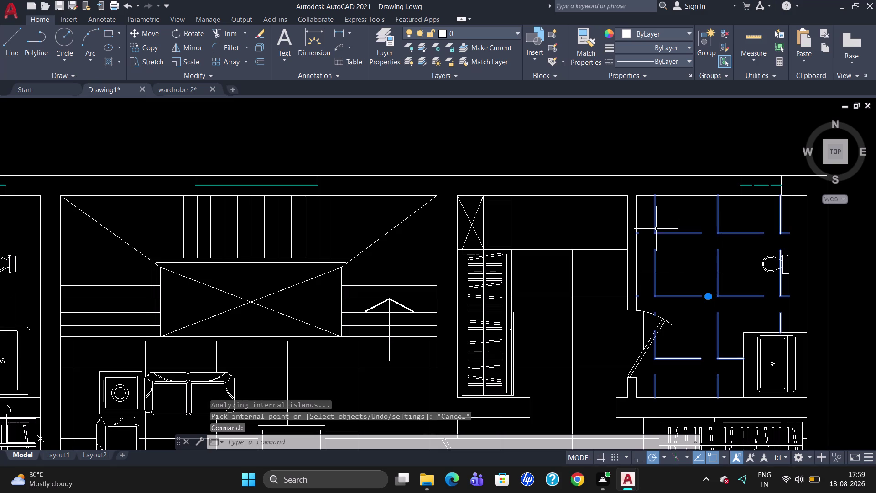
Try UNGROUP on the bathroom hatch and cancel it.
text(U)
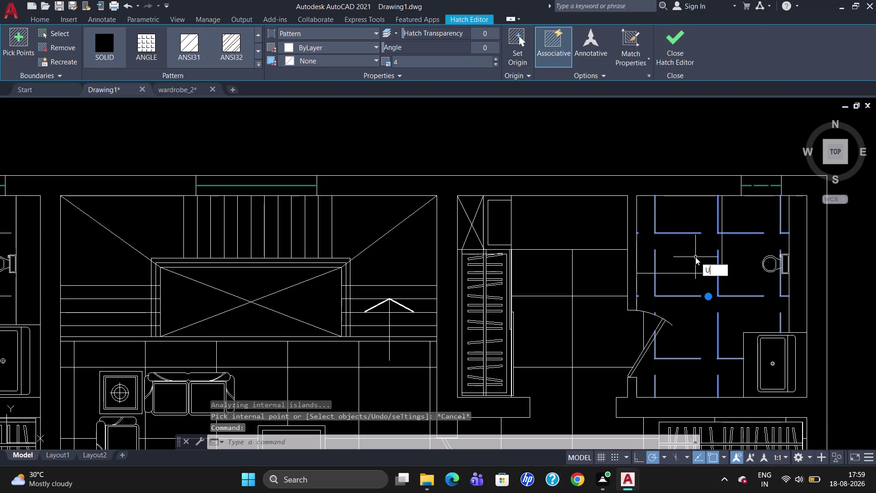
text(NG)
key(Return)
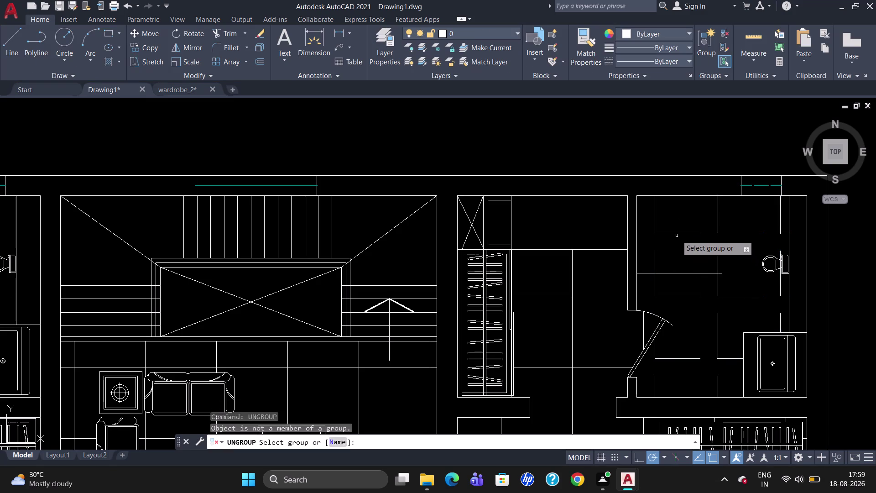
click(676, 233)
key(Escape)
Set the bathroom hatch scale to 1, then 5, and deselect it.
click(673, 233)
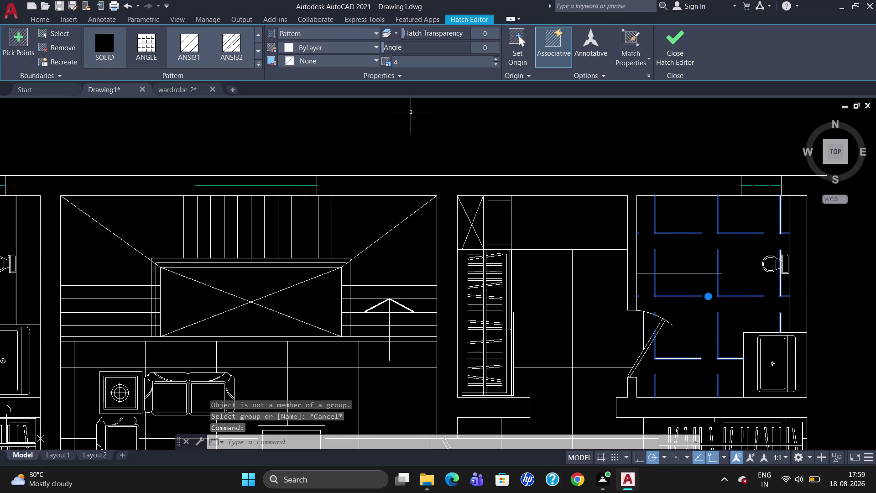
click(437, 62)
key(BackSpace)
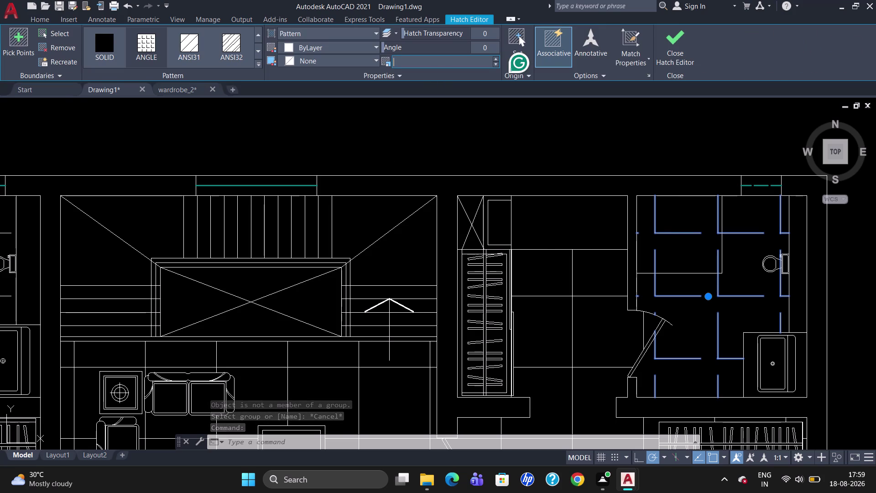
key(1)
key(Return)
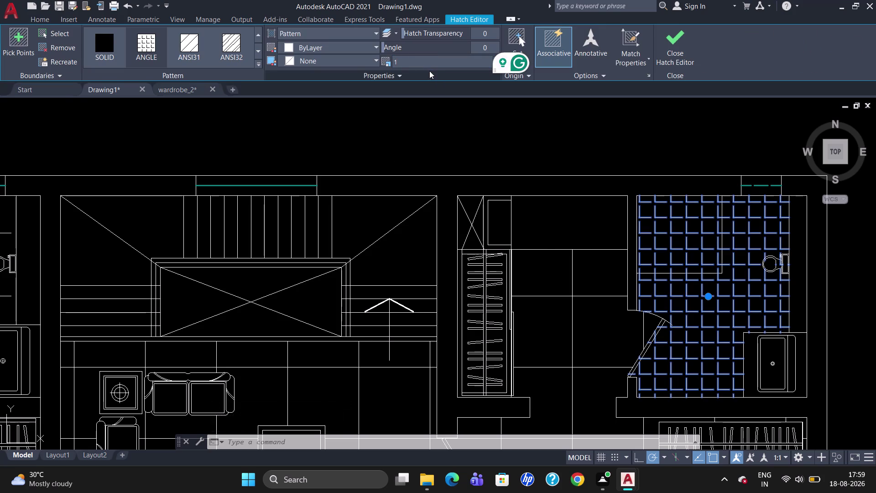
click(429, 66)
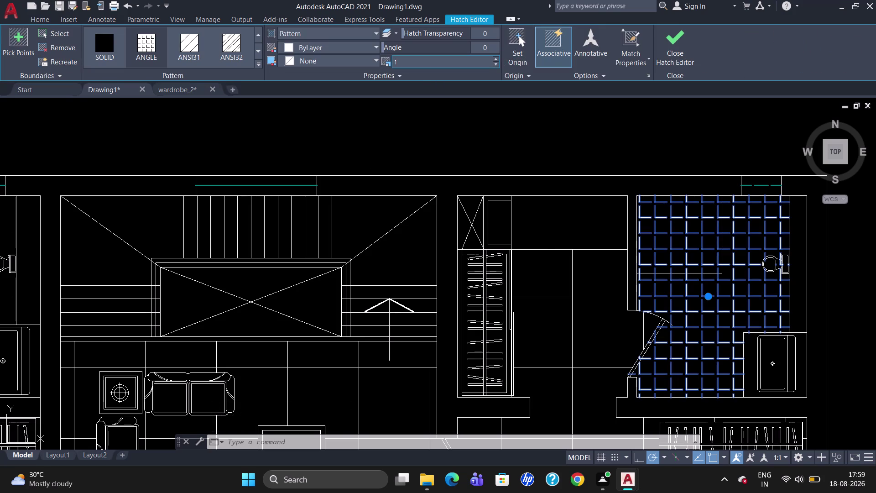
key(BackSpace)
click(429, 64)
key(BackSpace)
key(5)
key(Return)
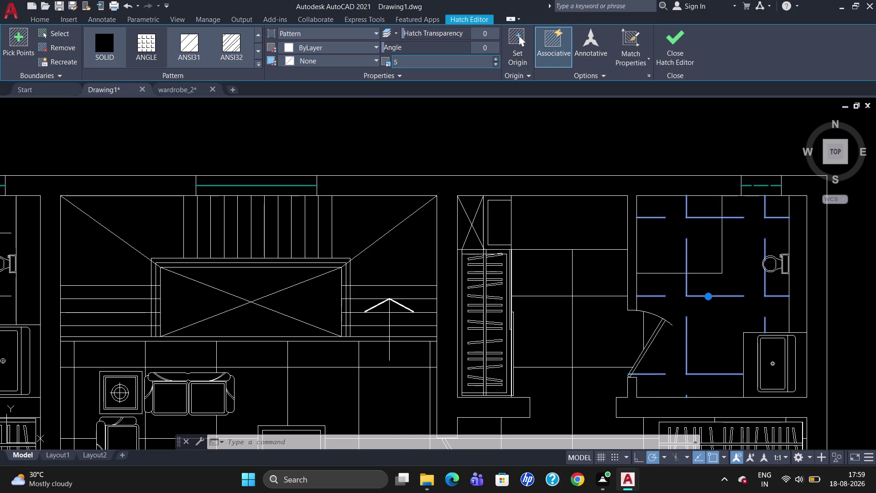
key(Escape)
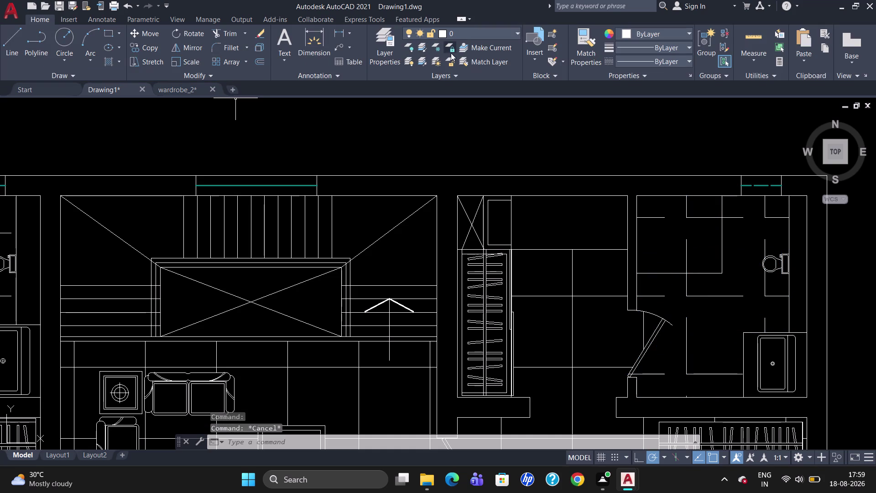
click(116, 61)
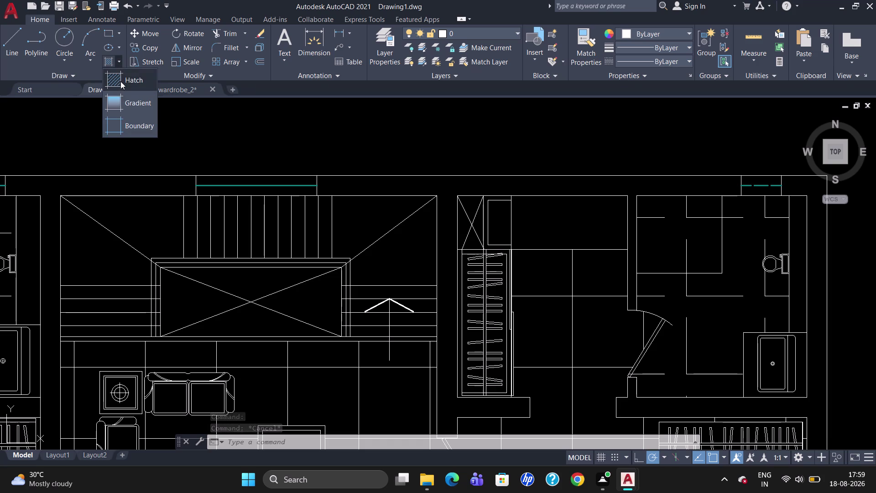
click(121, 81)
click(432, 66)
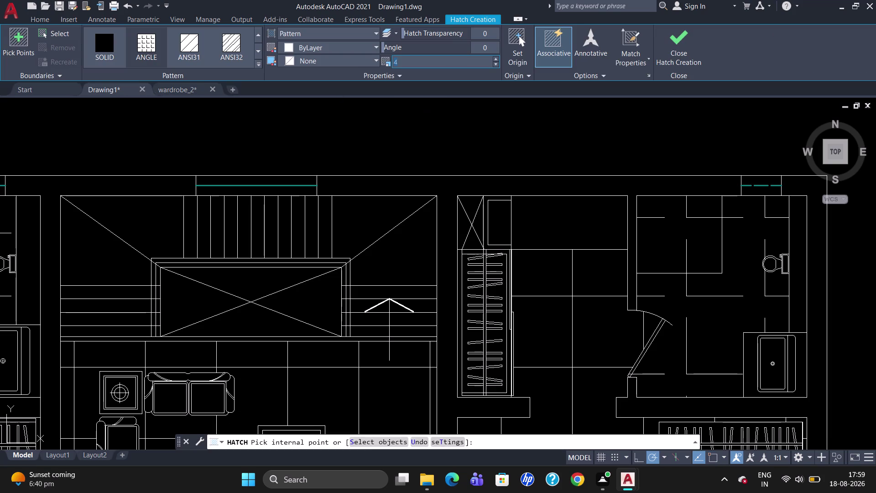
key(BackSpace)
key(3)
key(Return)
scroll(down, 3)
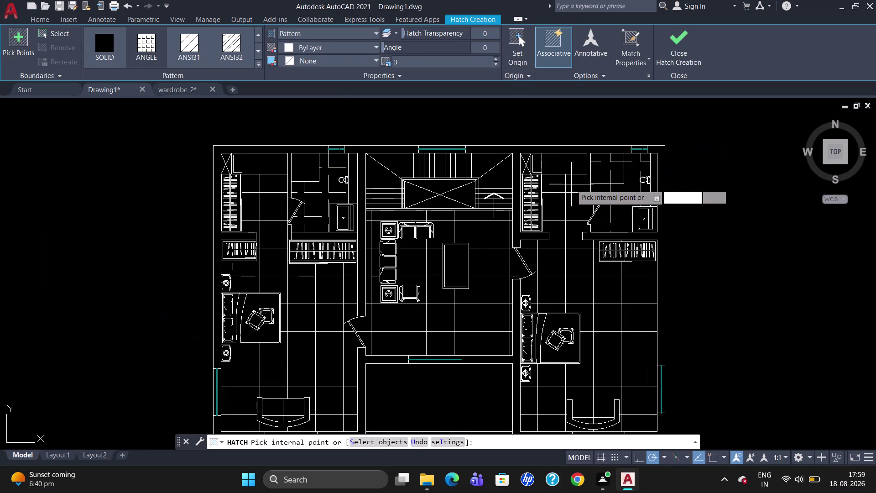
key(Escape)
scroll(up, 3)
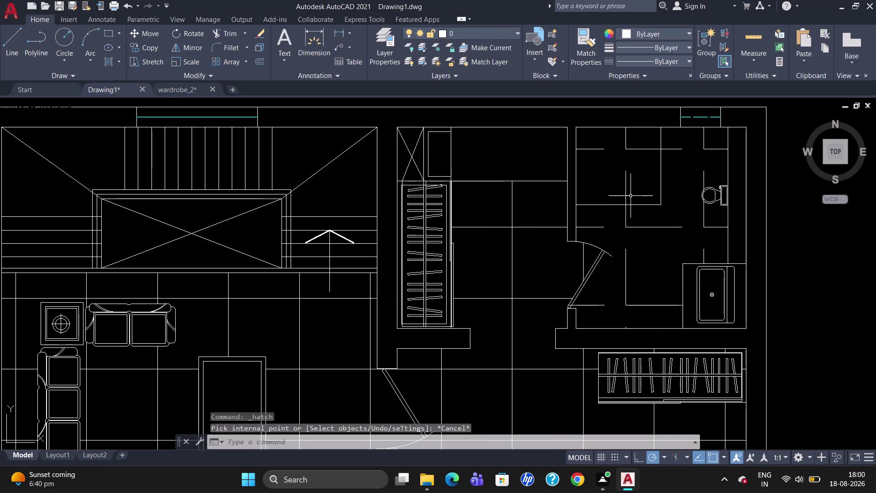
click(626, 191)
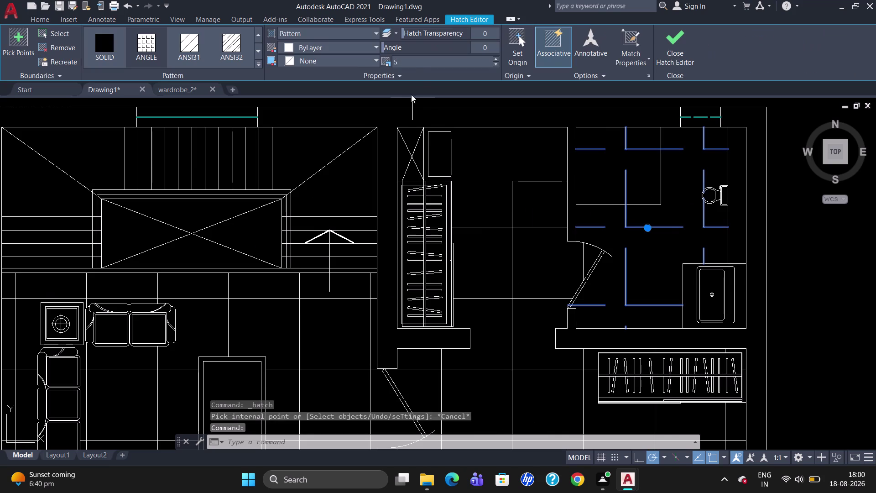
click(424, 65)
key(BackSpace)
key(4)
key(Return)
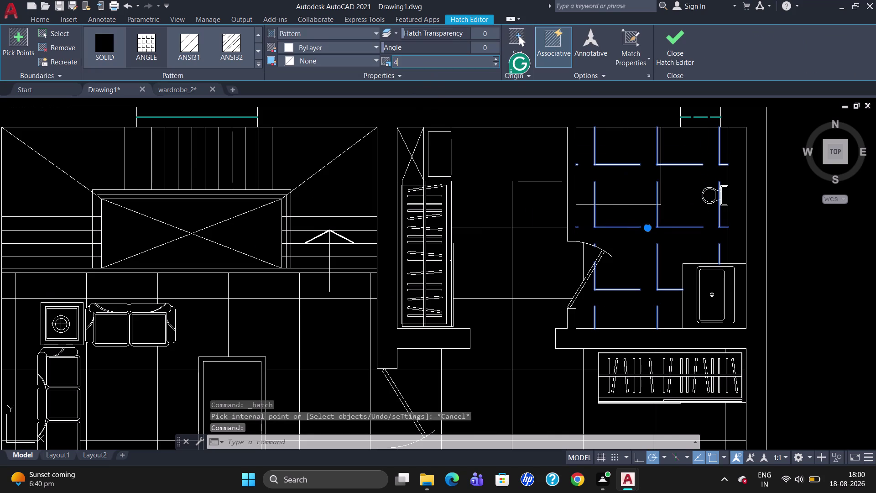
key(Escape)
scroll(down, 3)
scroll(down, 3)
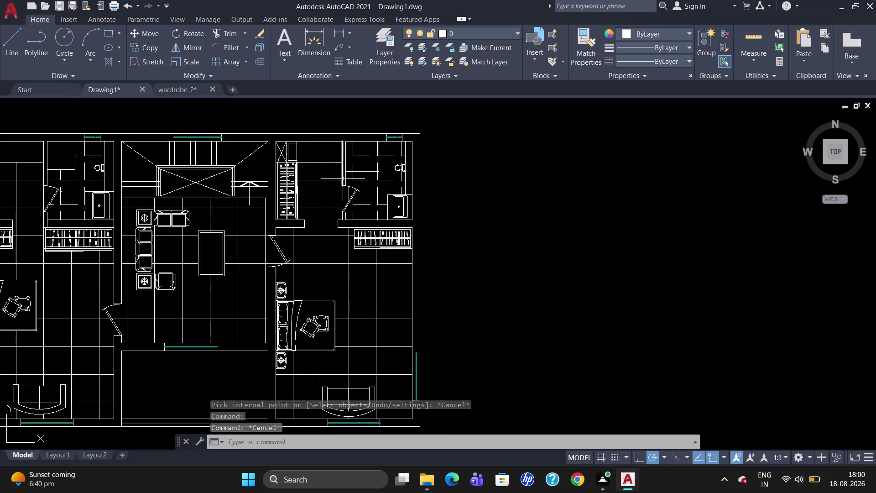
Frame the floor plan and drop down the layer list showing layers 0 and txt.
scroll(up, 3)
scroll(down, 3)
scroll(up, 3)
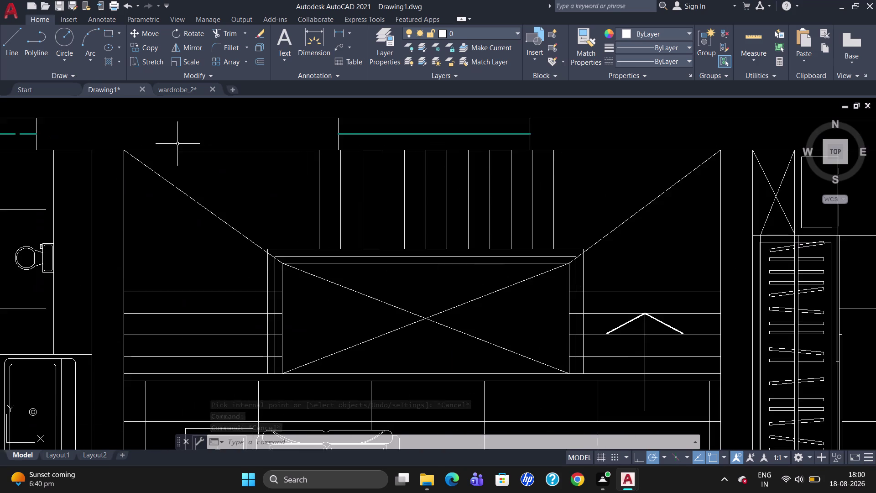
scroll(down, 3)
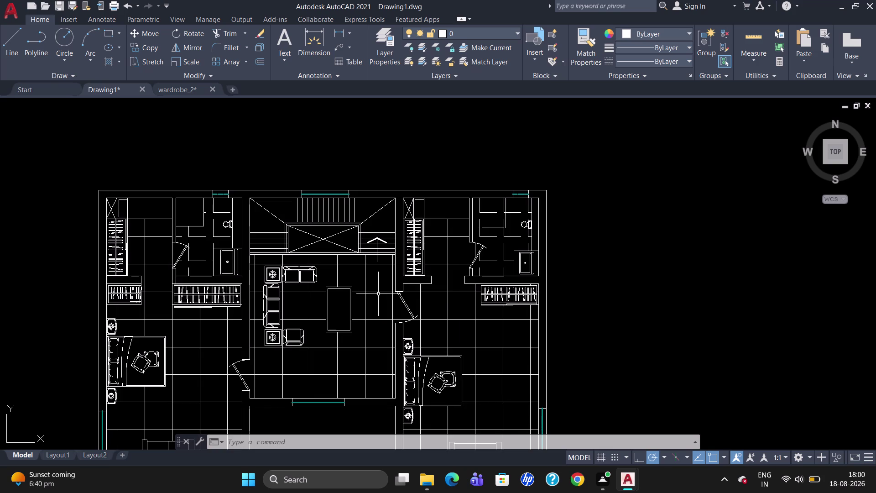
scroll(down, 3)
scroll(up, 3)
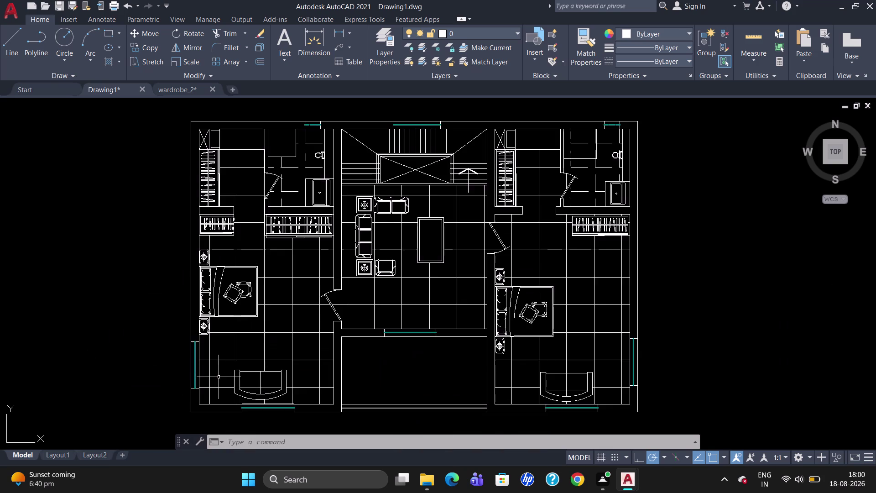
scroll(down, 3)
scroll(up, 3)
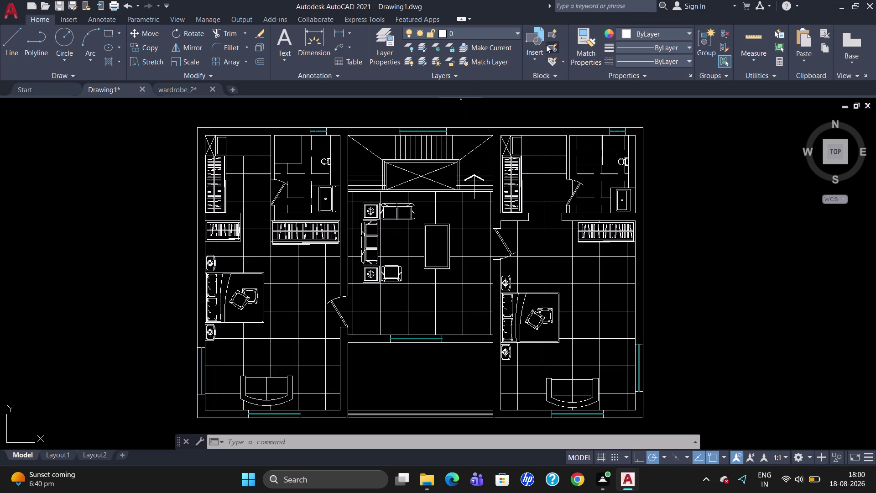
click(464, 33)
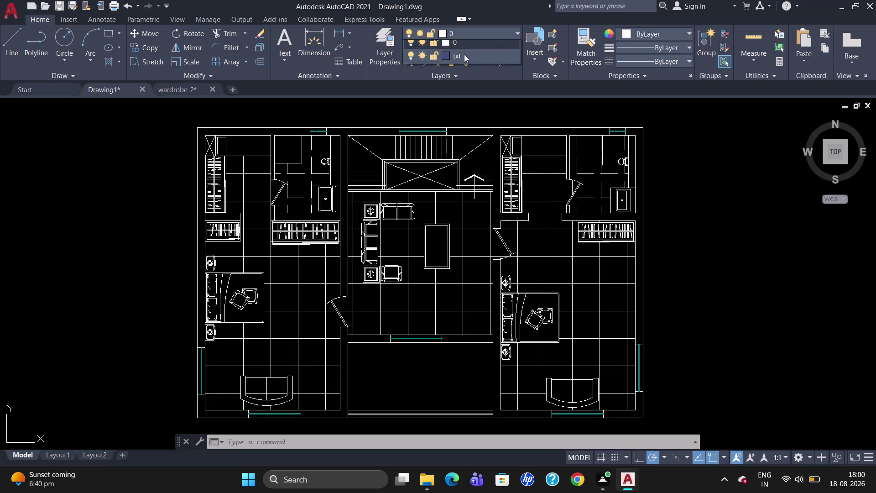
In Layer Properties Manager, create Layer1 and colour it magenta.
click(379, 41)
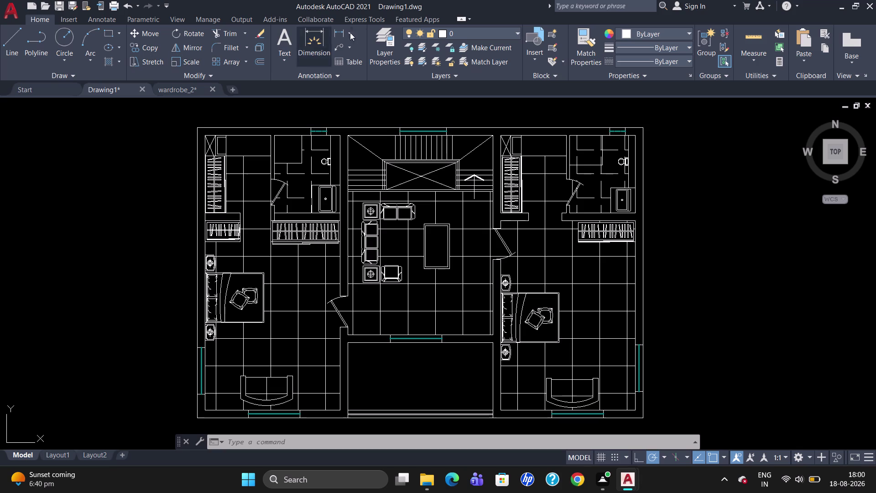
click(385, 42)
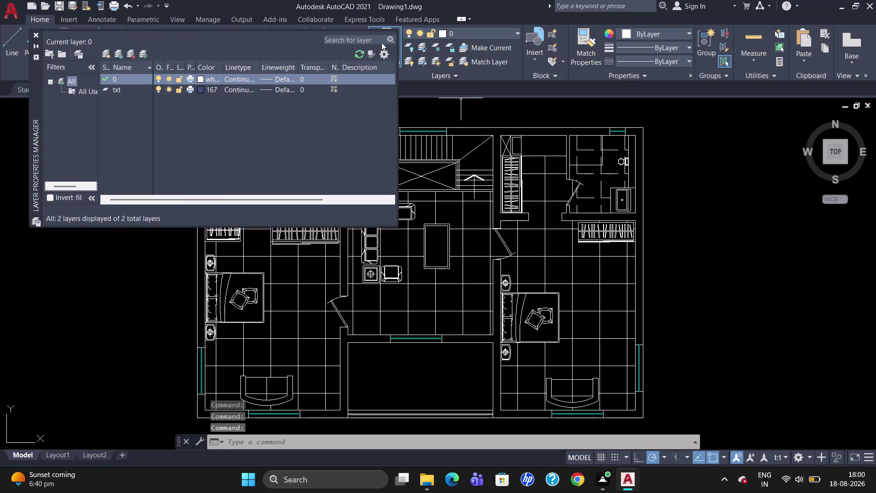
click(111, 55)
click(202, 88)
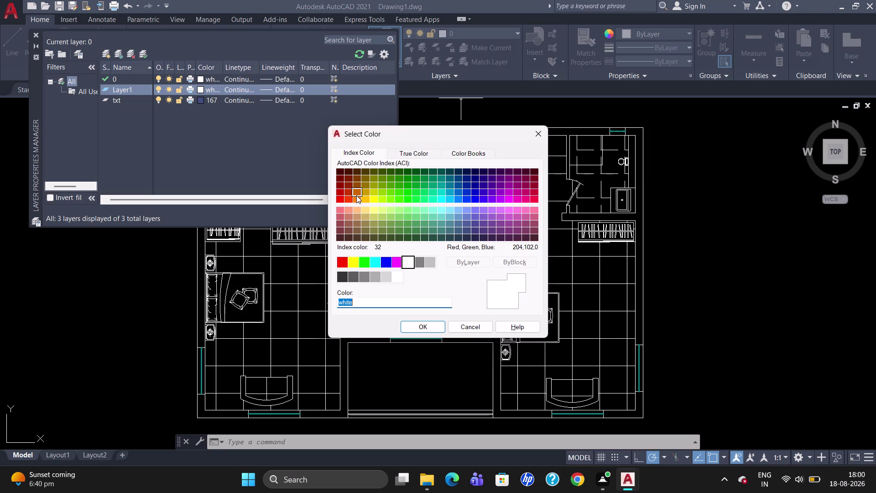
click(400, 260)
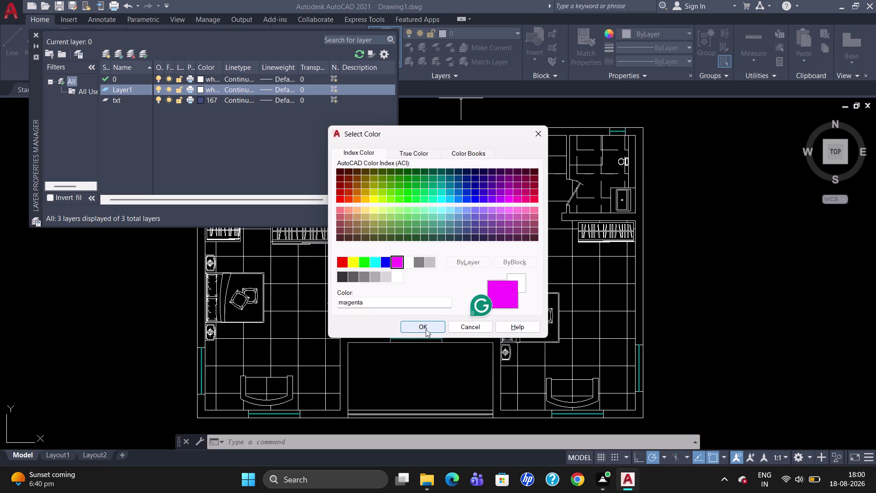
click(426, 329)
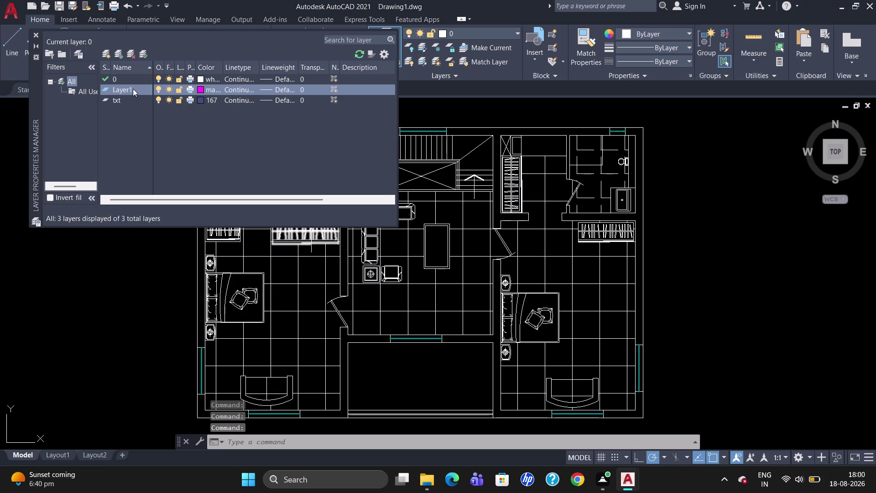
Create a second layer, Layer2, with orange colour 30.
click(105, 48)
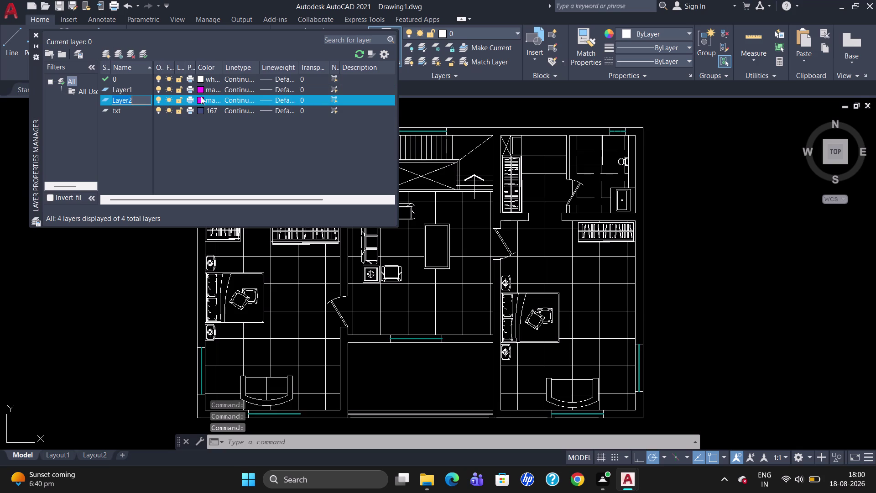
click(203, 102)
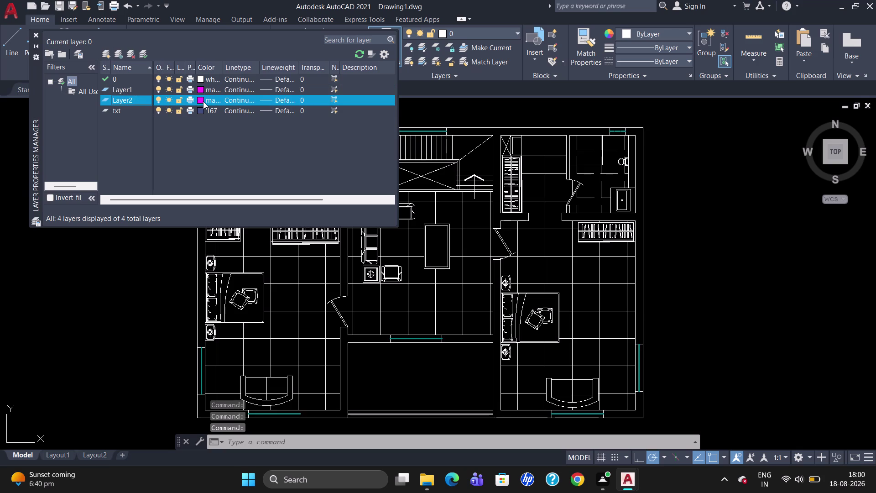
click(359, 200)
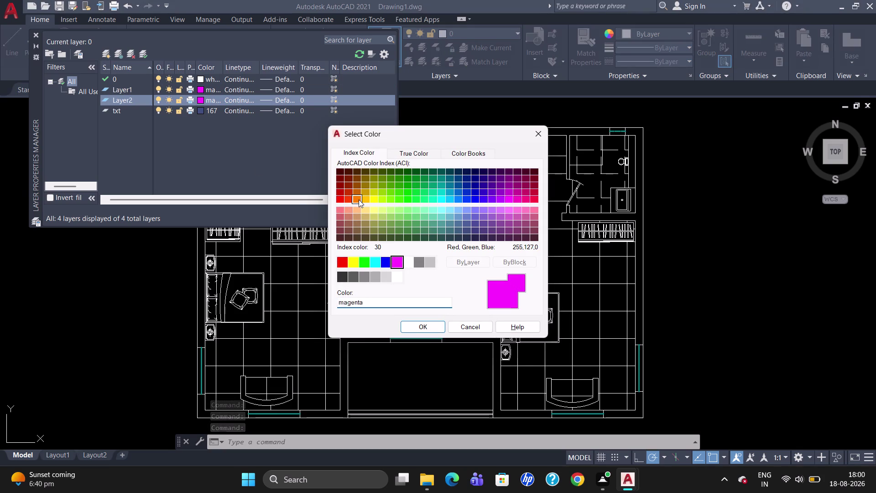
click(431, 327)
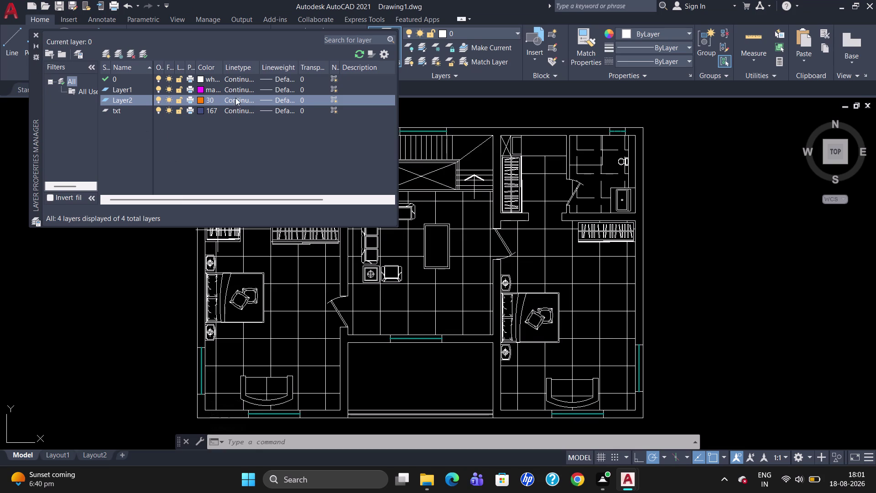
Try a dark teal colour for layer 0, cancel it, and close the layer manager.
click(201, 77)
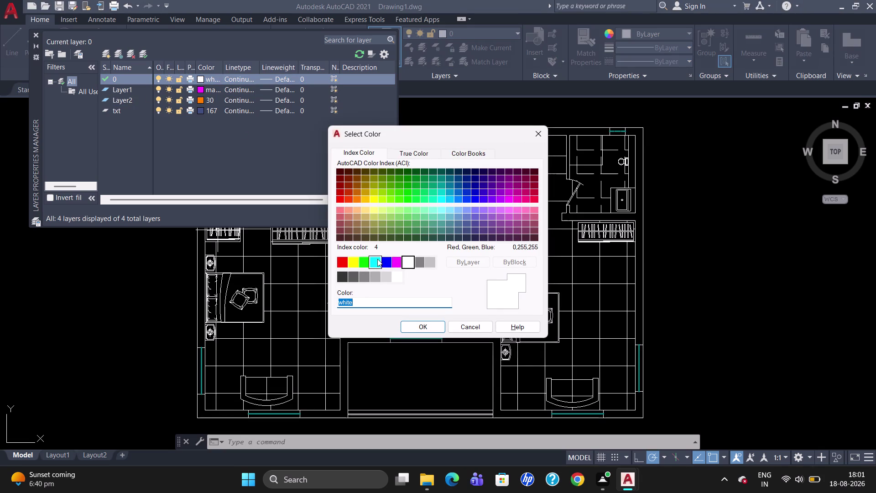
click(441, 170)
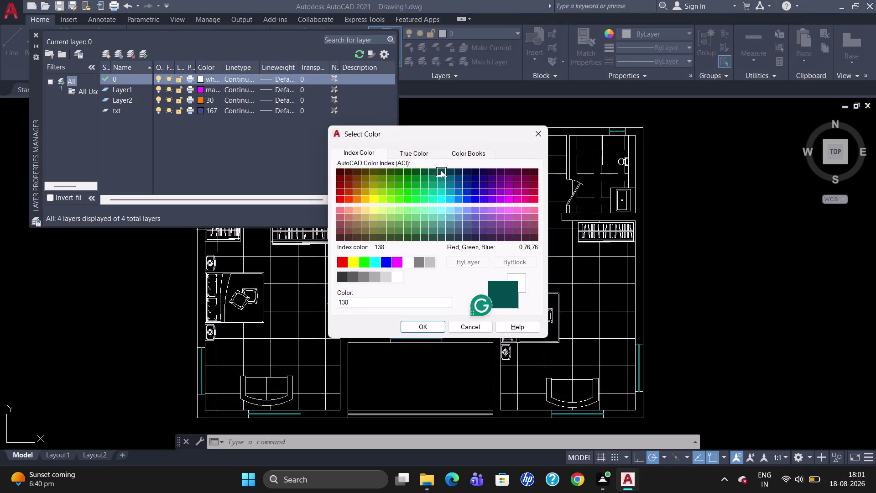
click(542, 132)
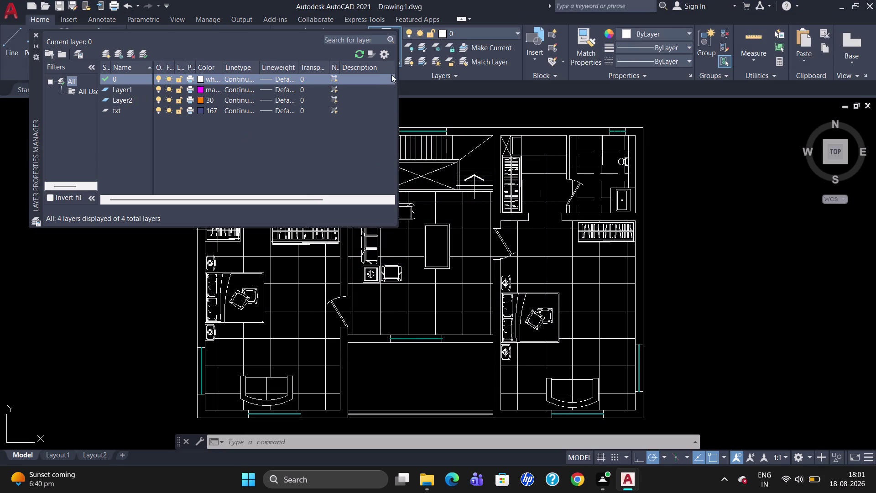
click(35, 36)
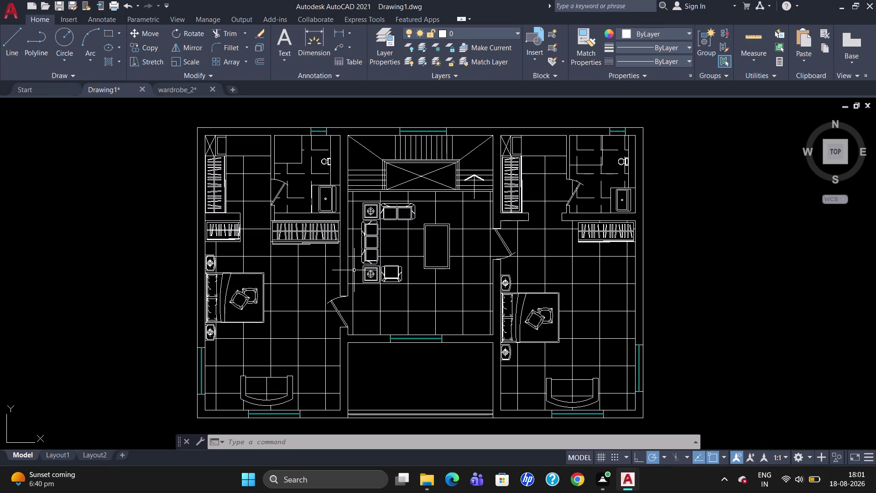
Put the beds, side tables and sofas of both bedrooms on Layer1, then deselect.
click(366, 248)
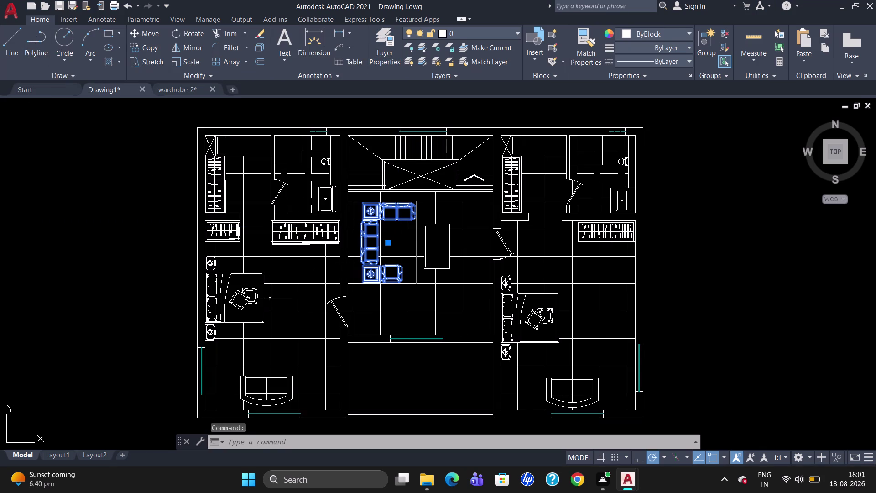
click(220, 294)
click(268, 379)
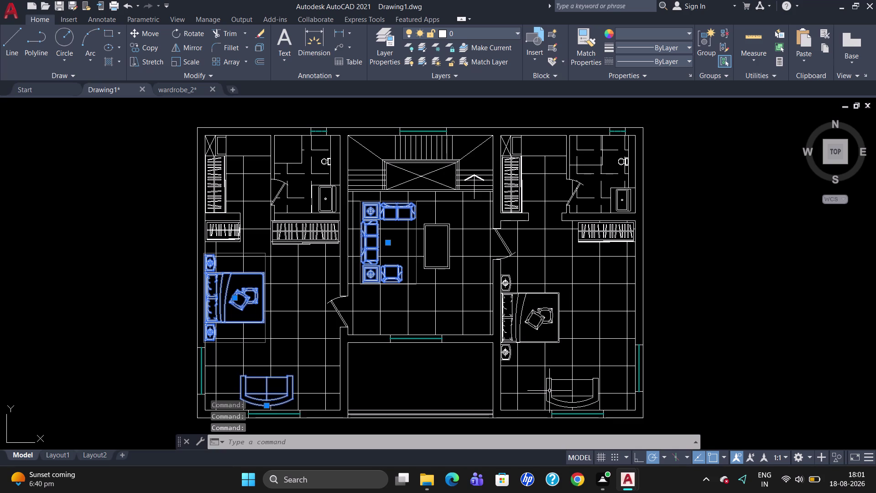
click(549, 379)
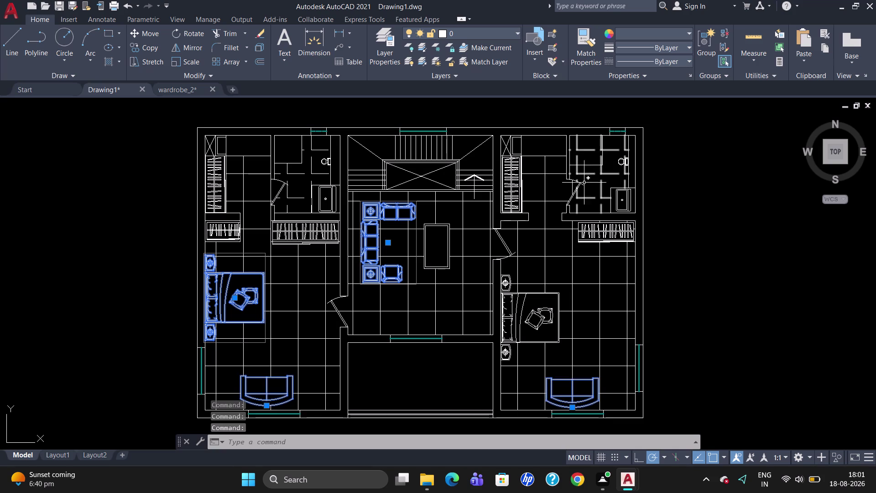
click(508, 303)
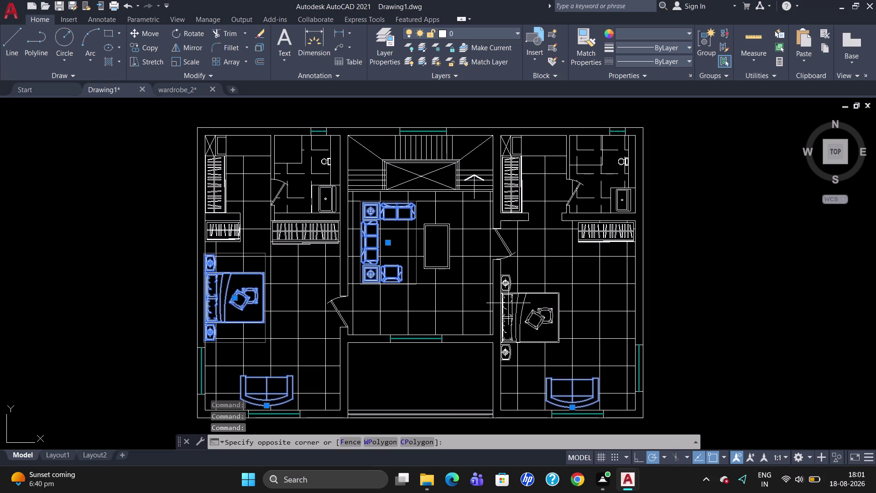
click(504, 291)
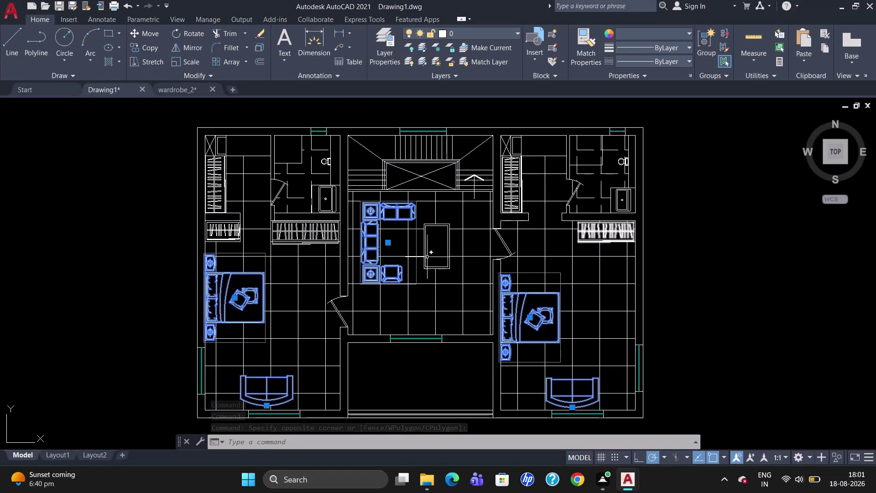
click(481, 26)
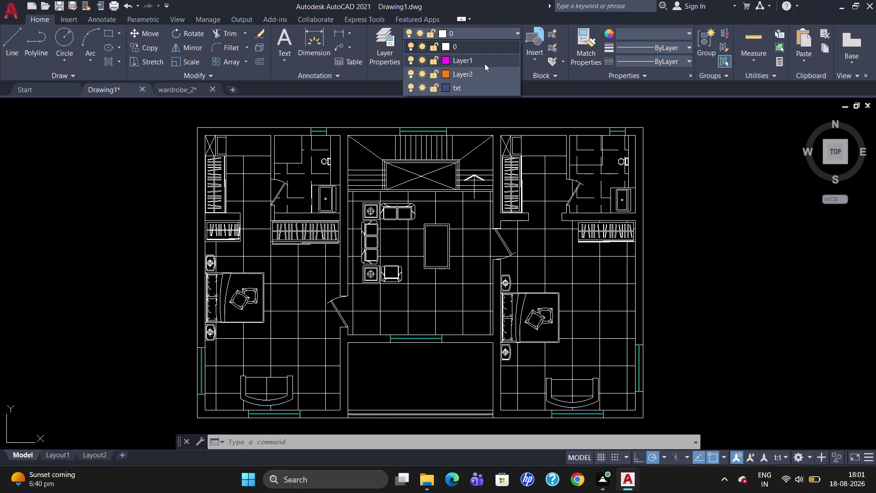
click(484, 64)
key(Escape)
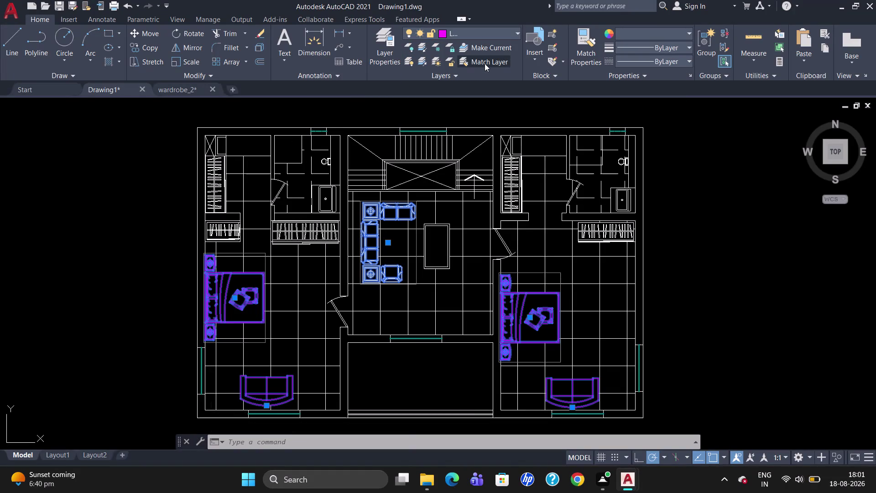
key(Escape)
key(Escape)
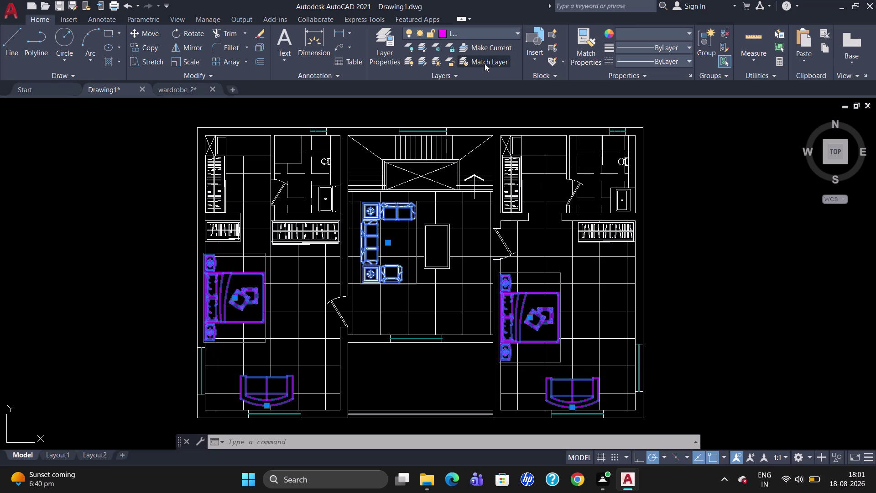
key(Escape)
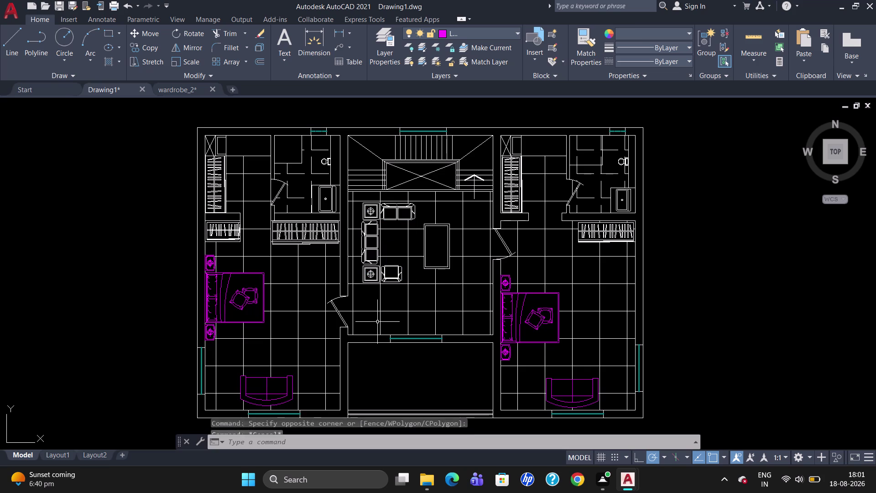
Select the living-room sofa set, check the Layers dropdown, then cancel the selection.
click(374, 246)
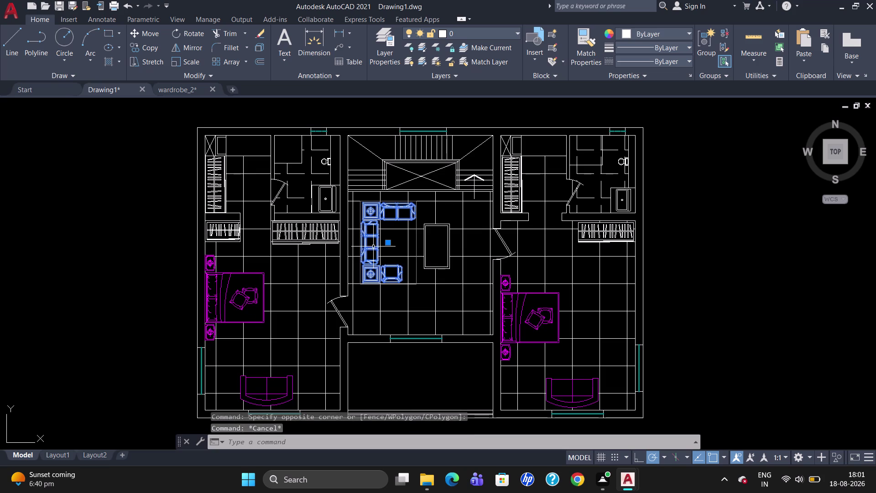
click(509, 31)
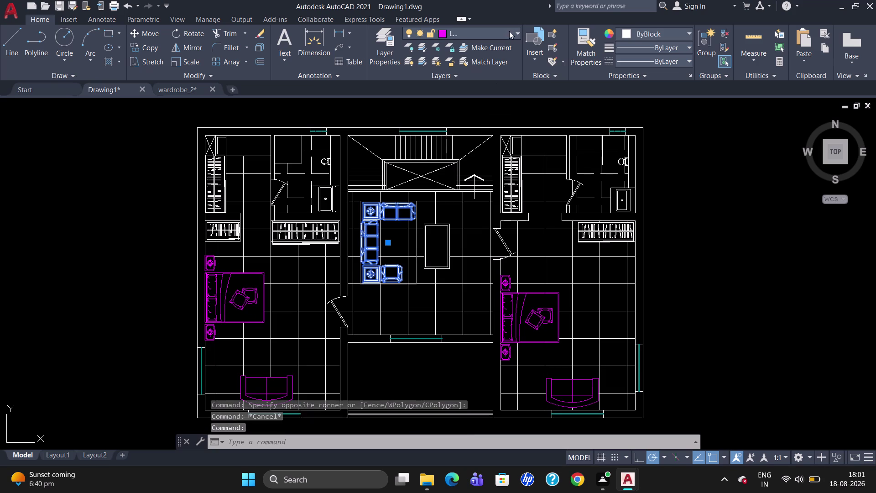
click(503, 61)
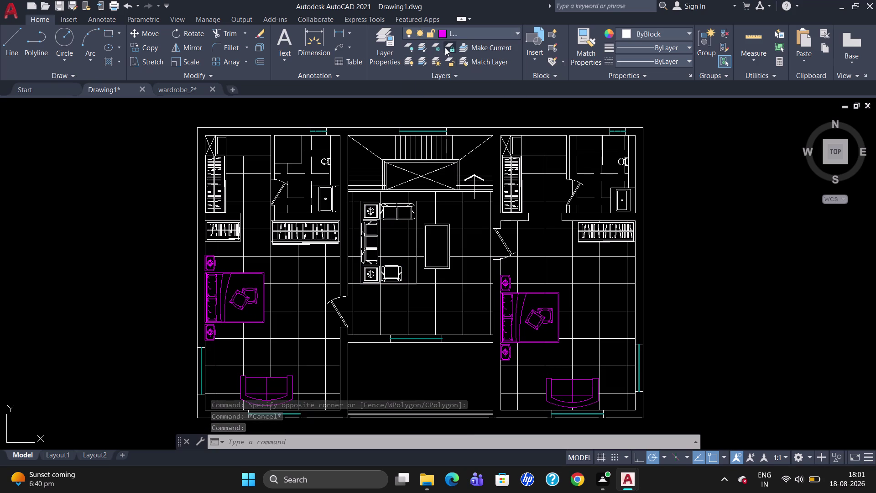
click(364, 236)
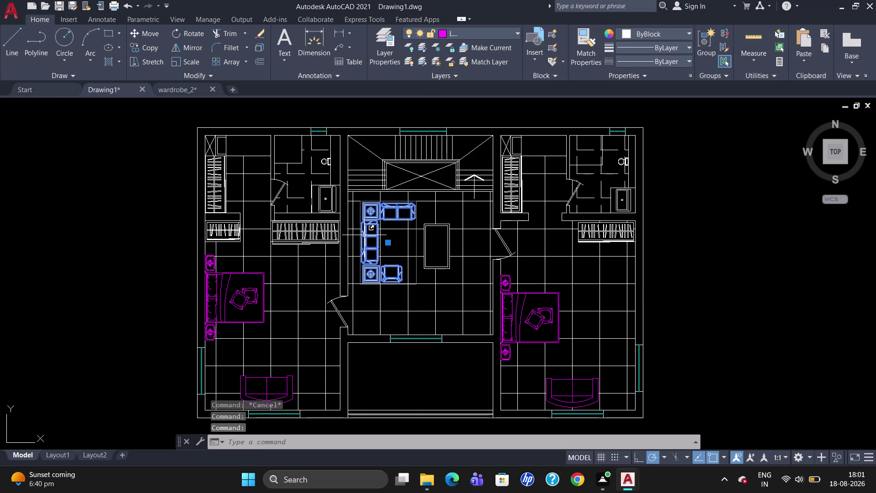
key(Escape)
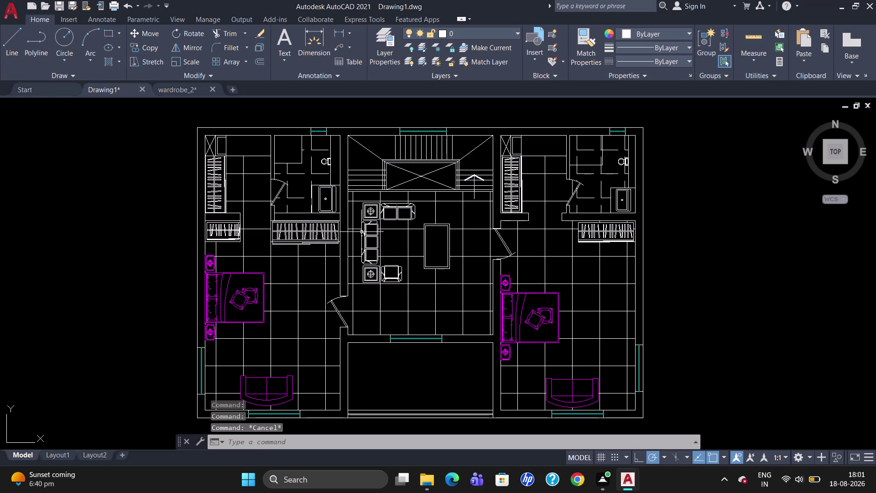
scroll(up, 3)
click(363, 230)
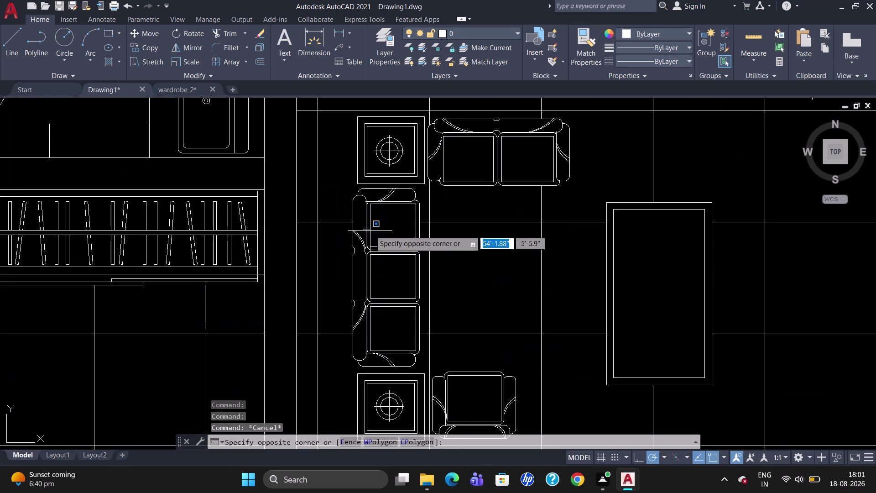
click(371, 231)
click(366, 233)
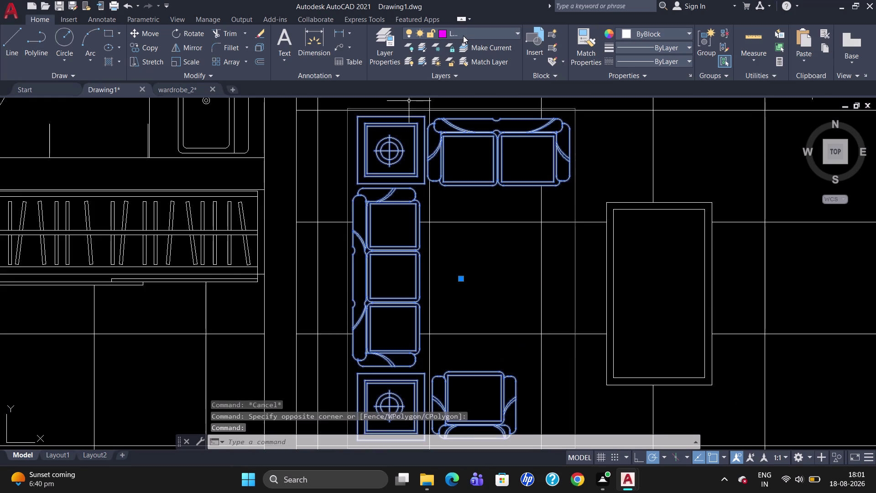
click(464, 35)
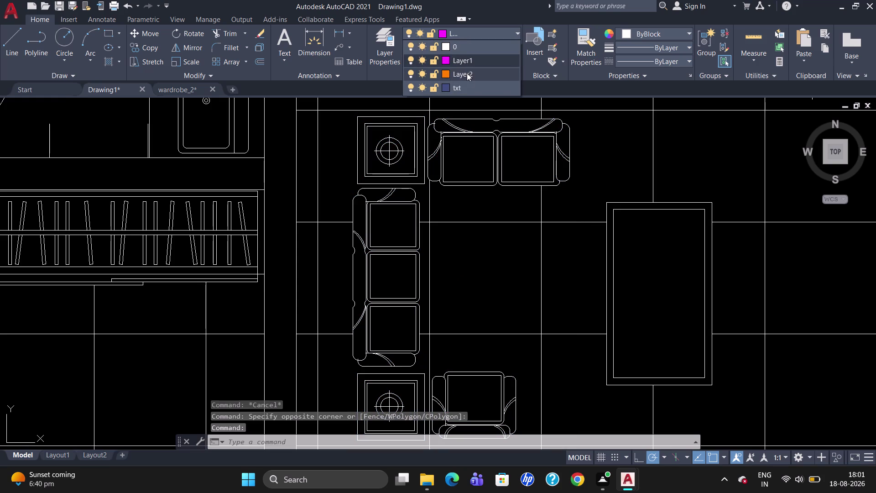
click(464, 60)
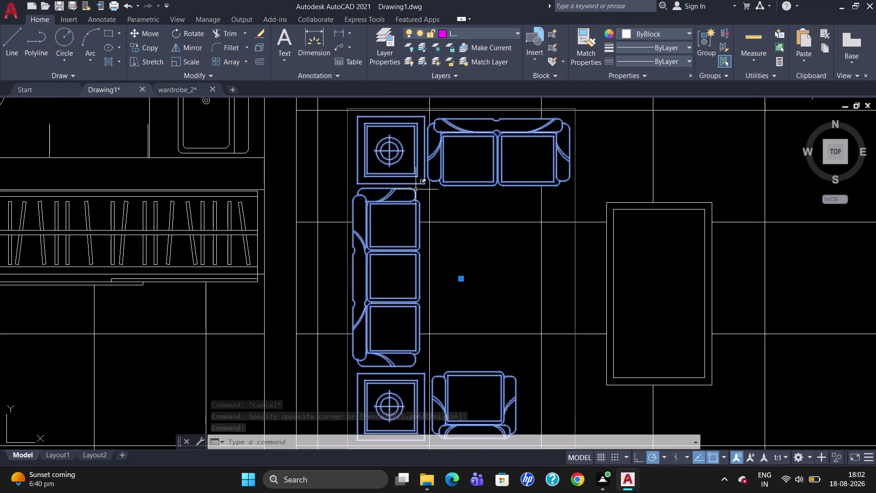
key(Escape)
scroll(down, 3)
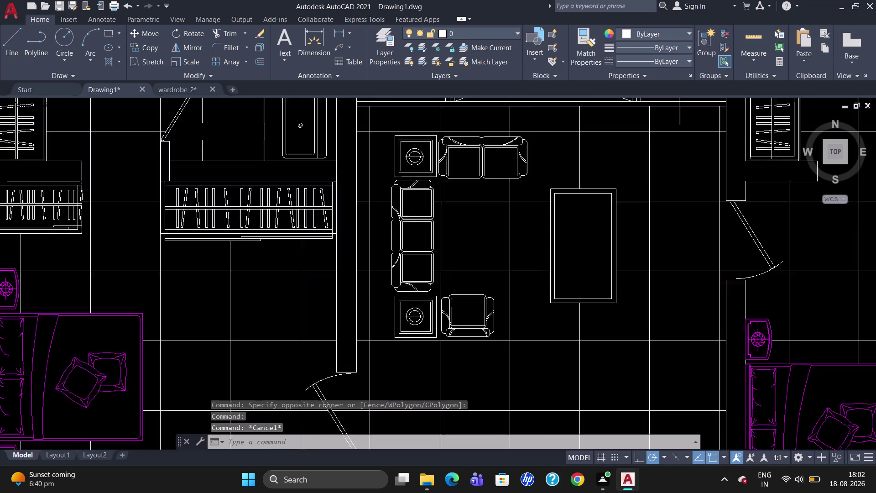
scroll(down, 3)
scroll(up, 3)
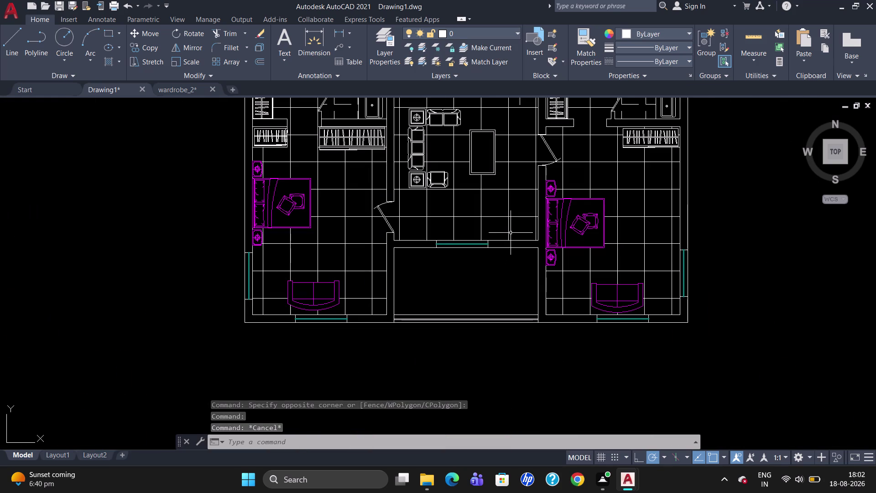
scroll(down, 3)
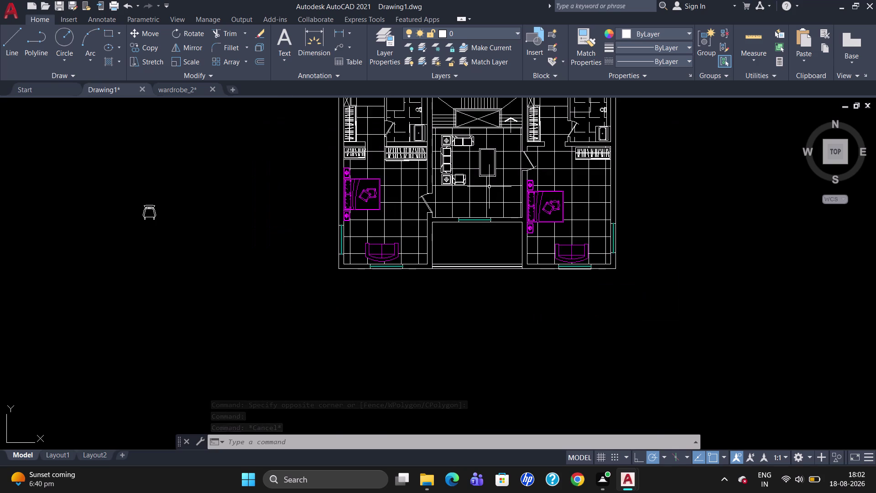
scroll(up, 3)
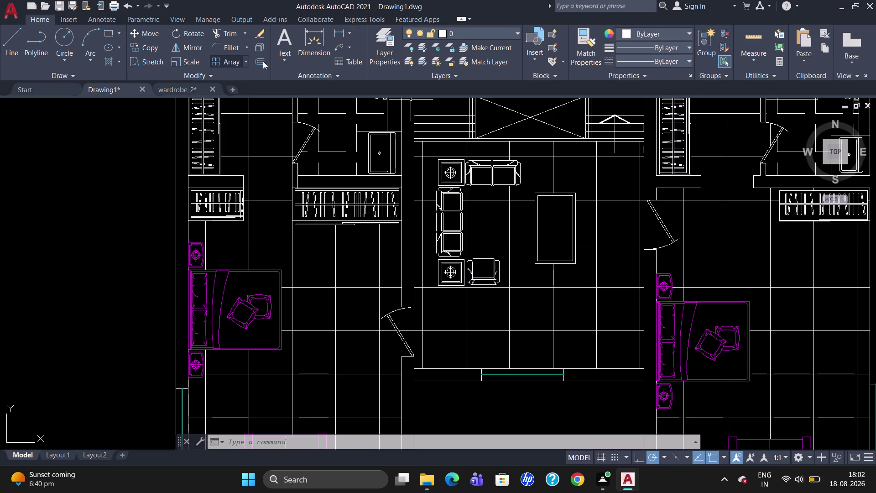
click(498, 34)
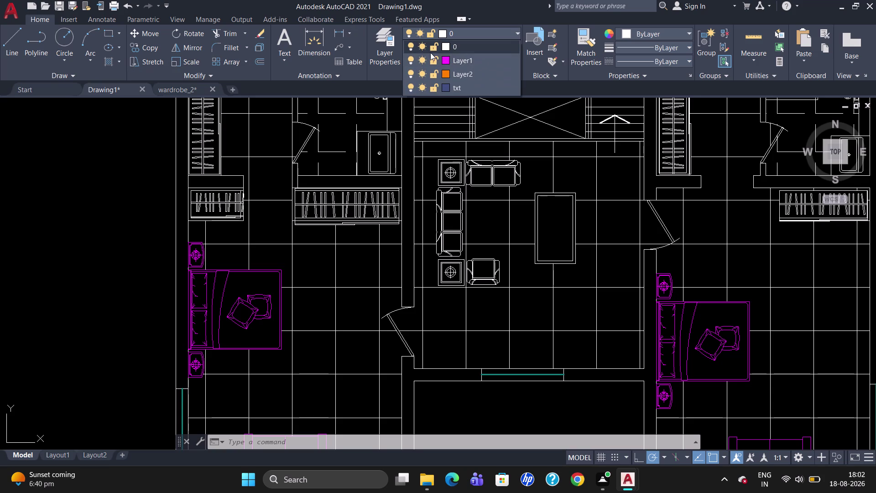
Create Layer3 in Layer Properties Manager and choose a purple index colour for it.
click(389, 47)
click(389, 46)
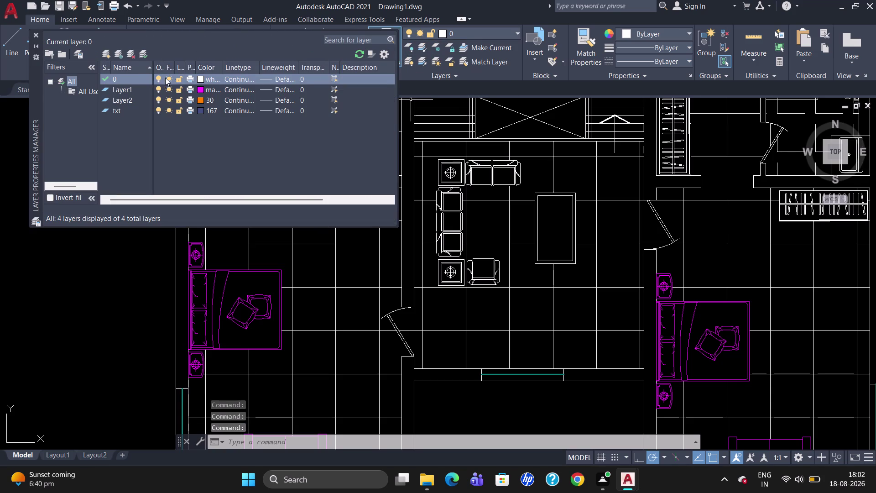
click(106, 53)
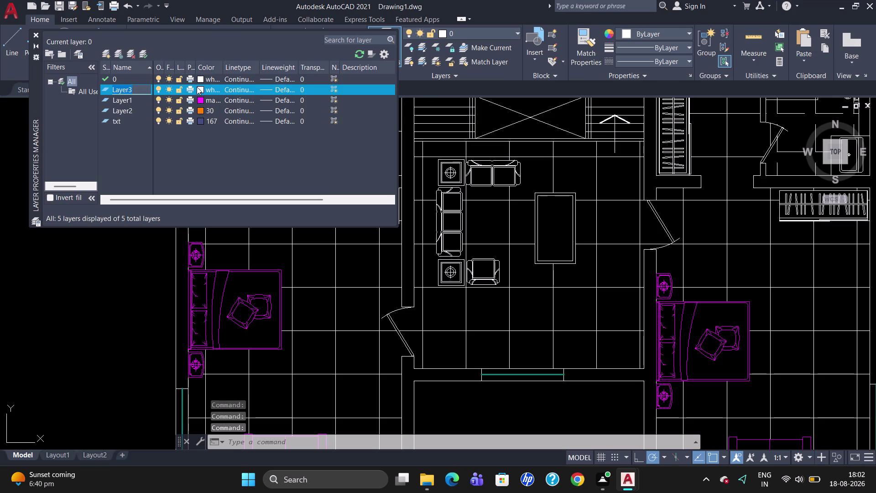
click(197, 88)
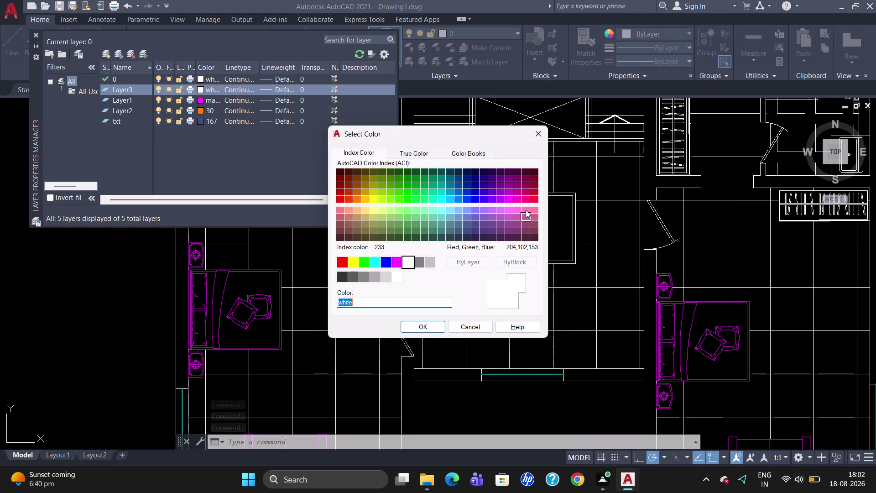
click(510, 175)
click(416, 325)
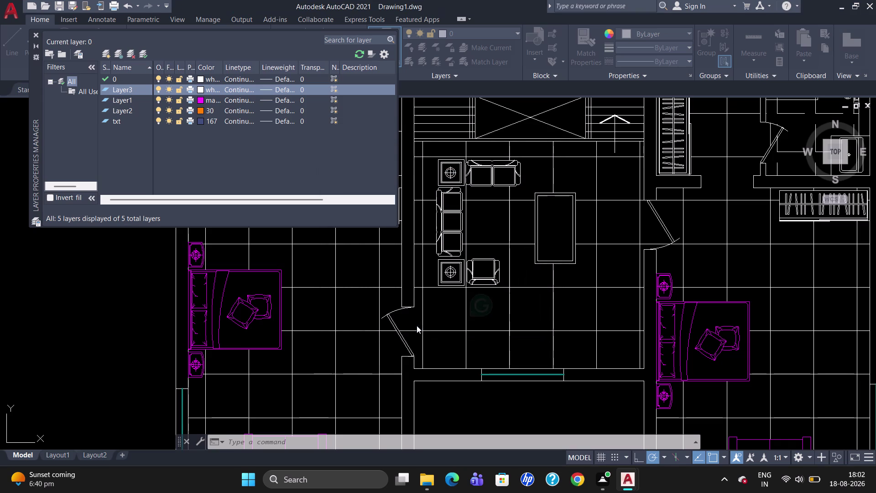
click(37, 36)
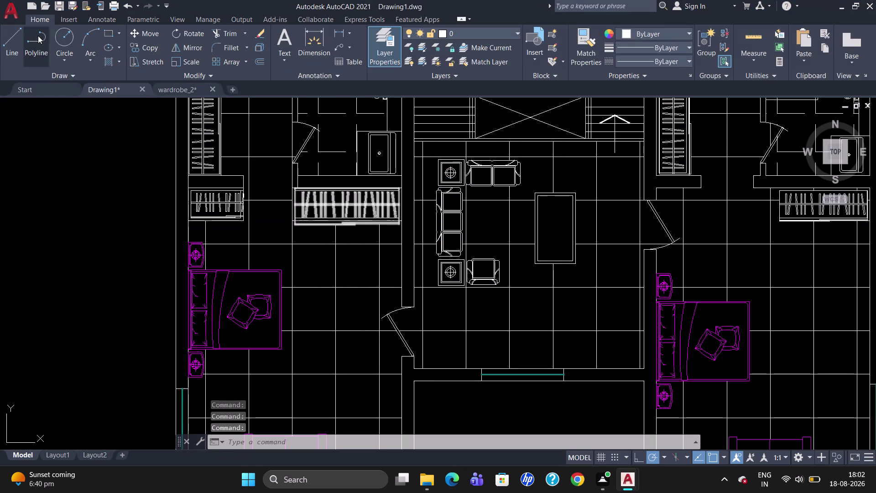
Move the living-room centre table and its inner outline onto Layer3.
click(545, 192)
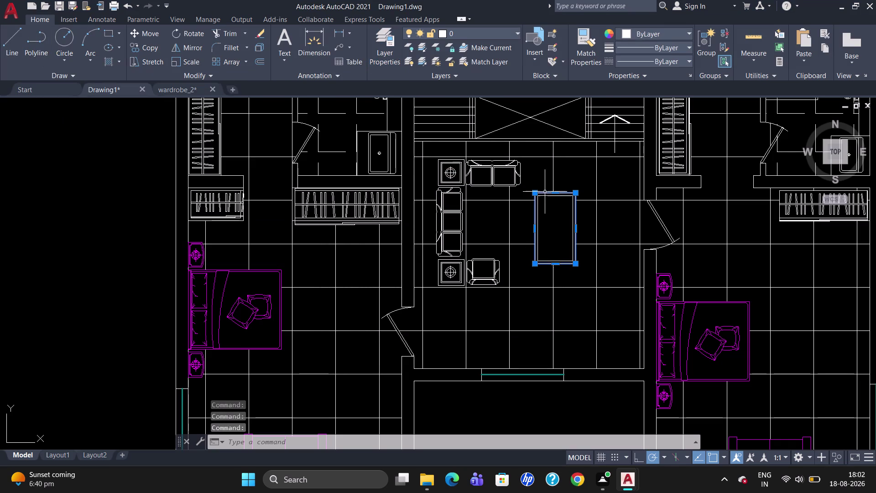
scroll(up, 3)
click(549, 191)
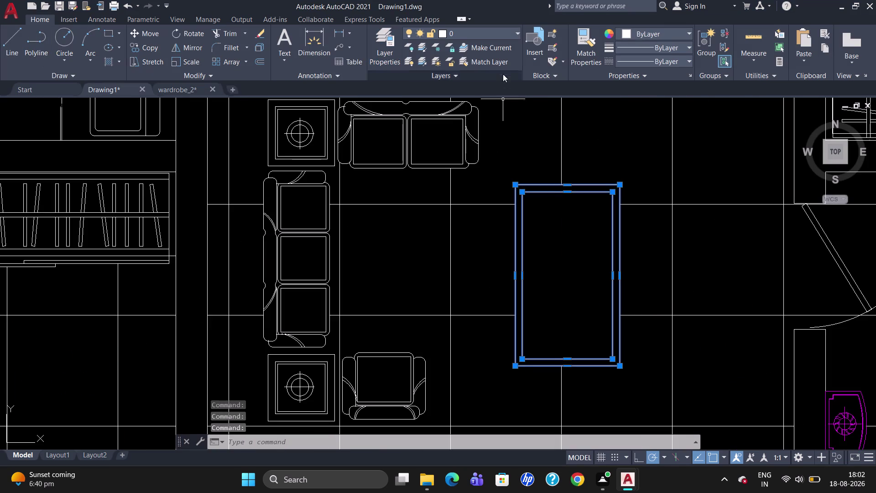
click(501, 34)
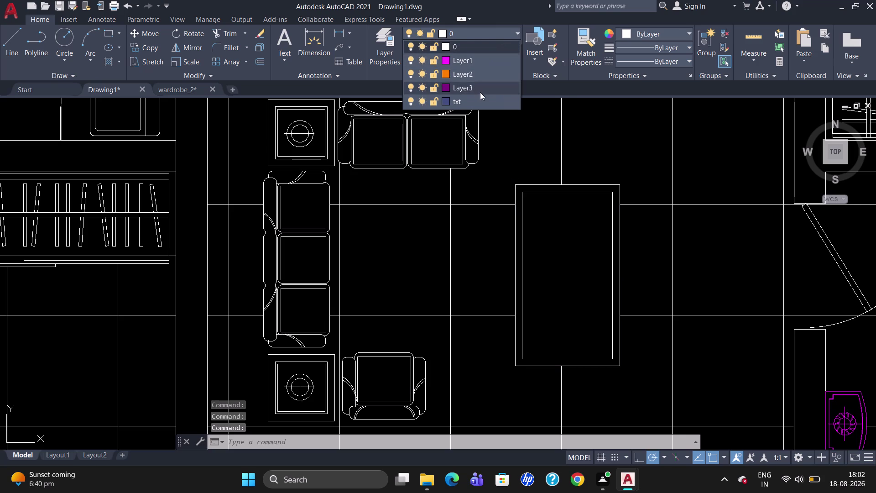
click(480, 92)
key(Escape)
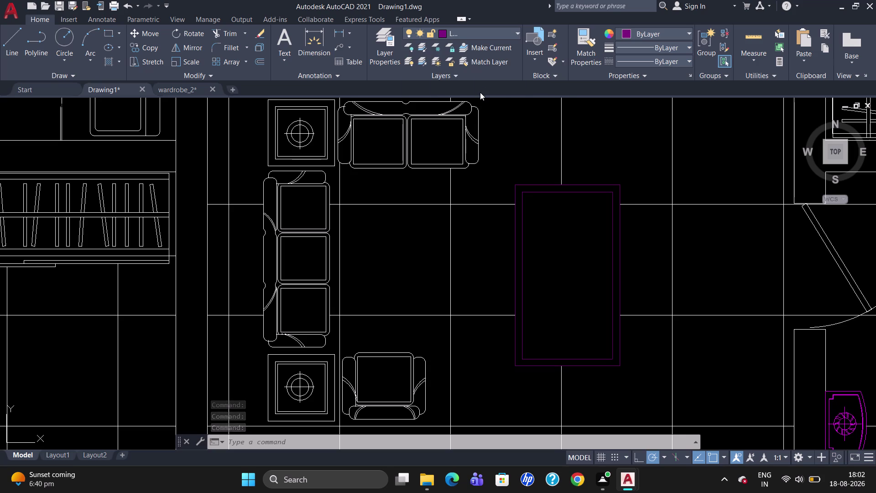
Select the toilets in the left and right bathrooms.
scroll(down, 3)
scroll(down, 3)
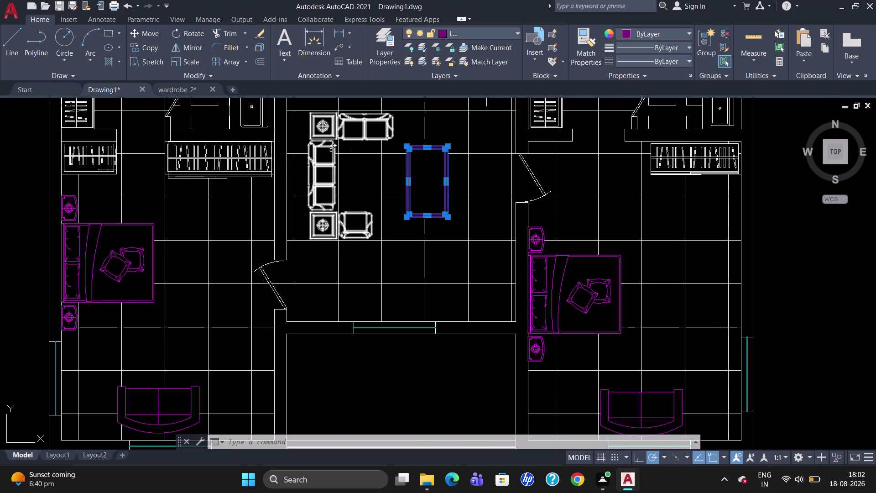
scroll(down, 3)
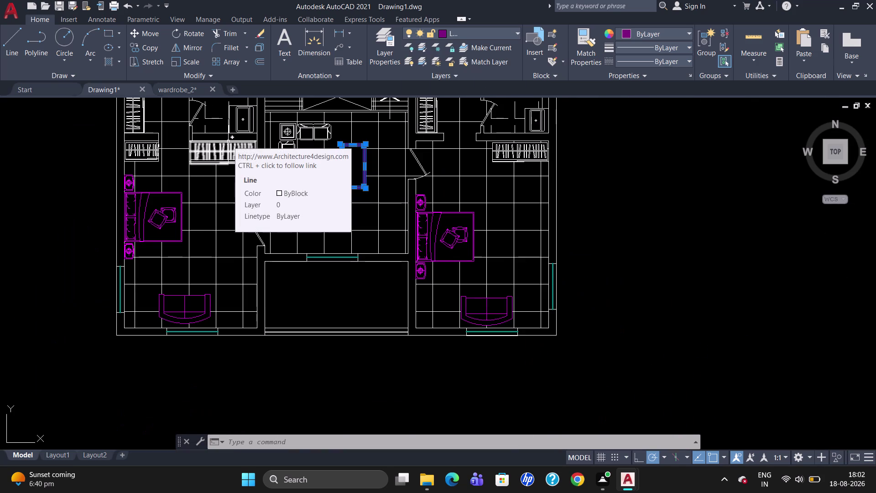
scroll(down, 3)
scroll(up, 3)
scroll(down, 3)
scroll(up, 3)
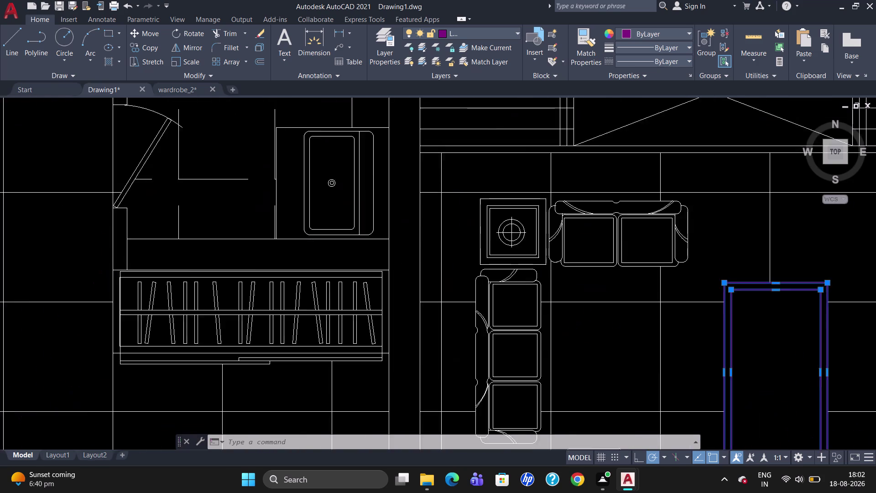
scroll(down, 3)
scroll(up, 3)
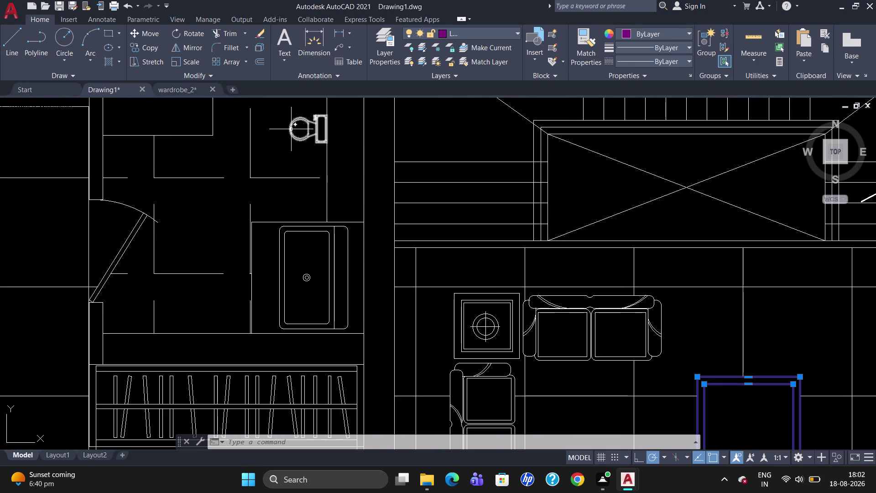
click(291, 129)
scroll(down, 3)
scroll(up, 3)
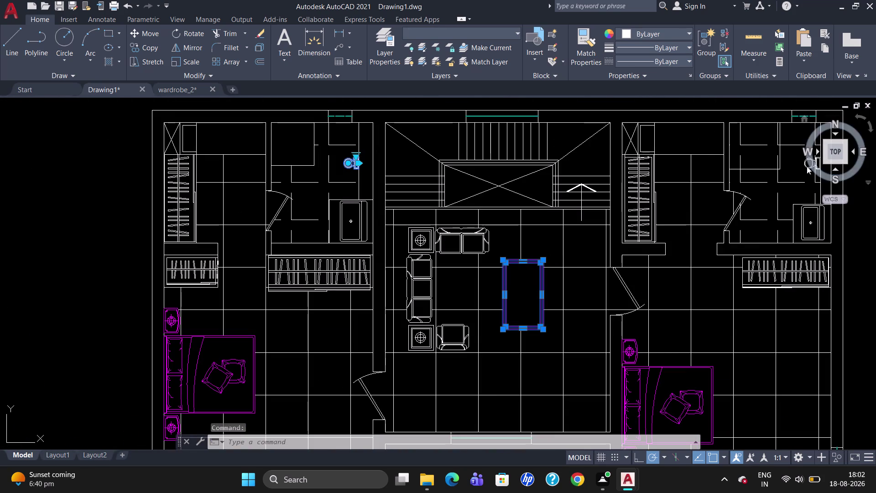
scroll(down, 3)
scroll(up, 3)
scroll(down, 3)
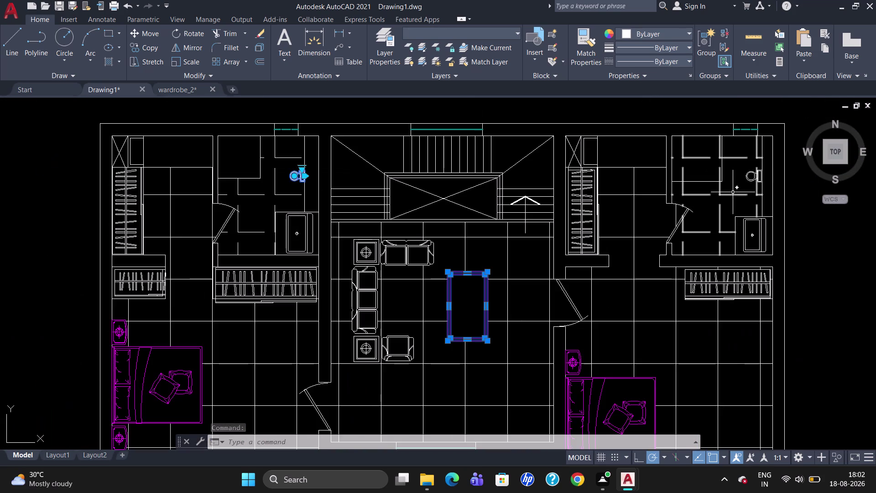
click(747, 178)
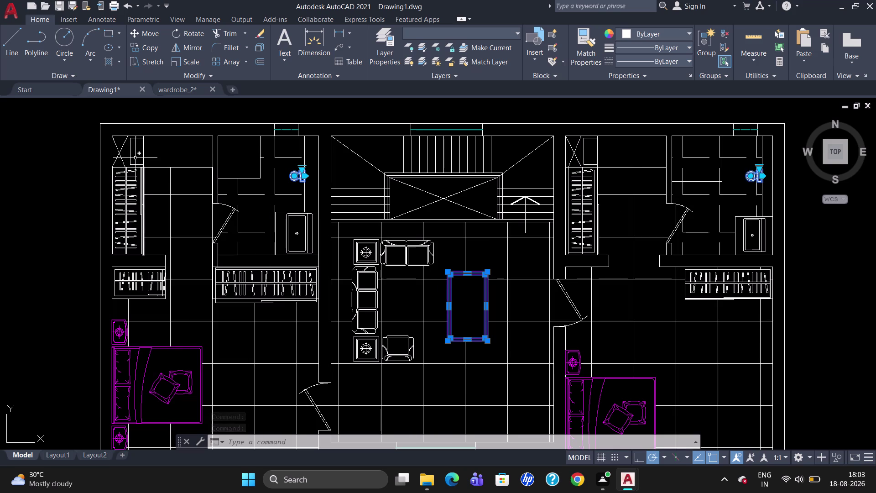
Add the small boxes above both wardrobes to the toilets and assign all to Layer3.
click(129, 147)
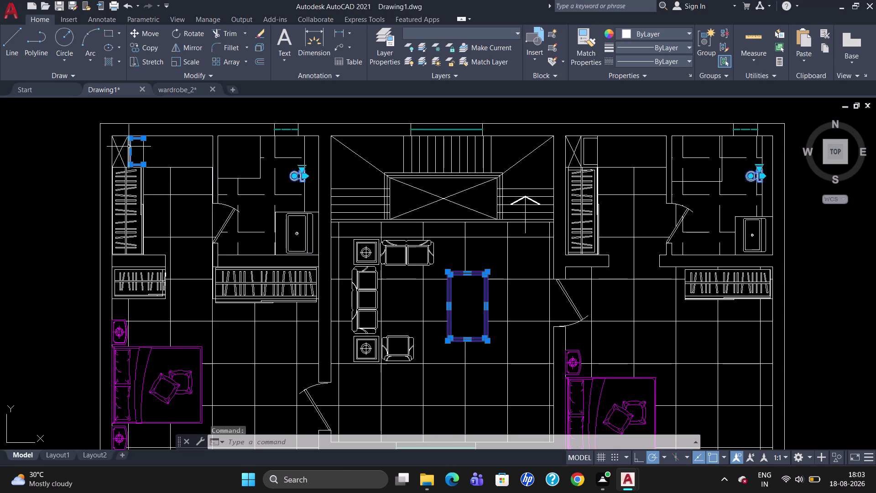
click(584, 152)
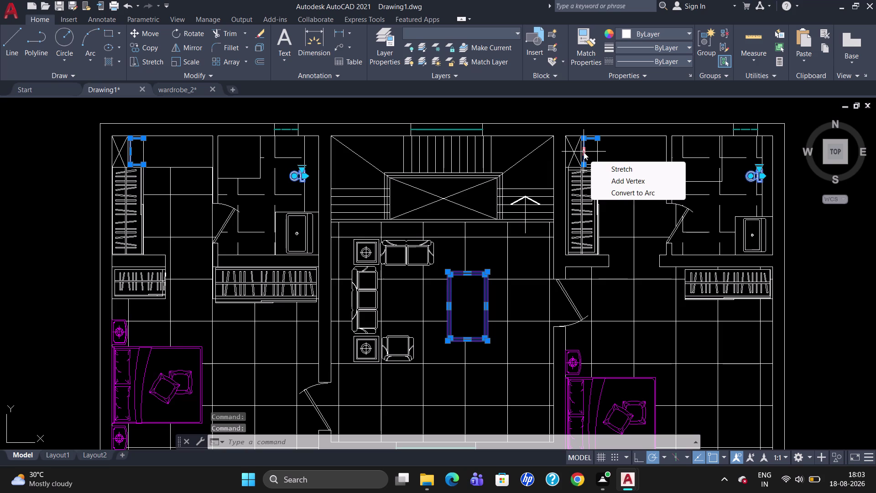
scroll(up, 3)
scroll(up, 3)
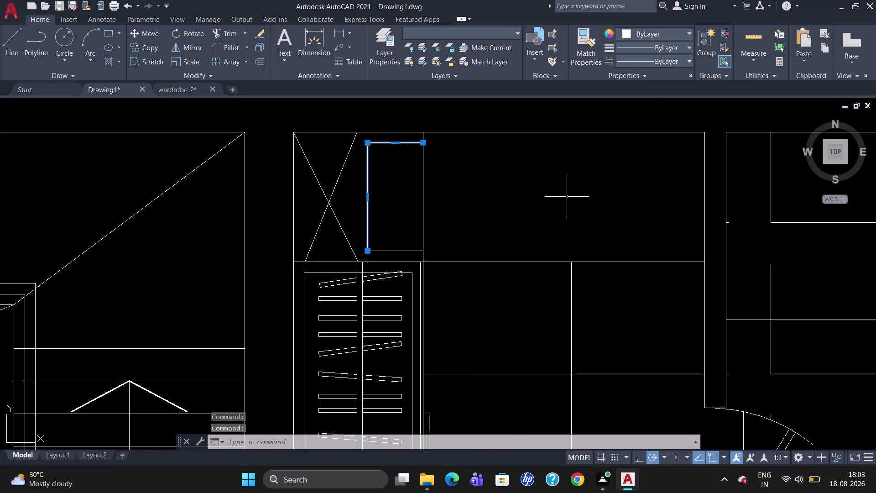
click(392, 251)
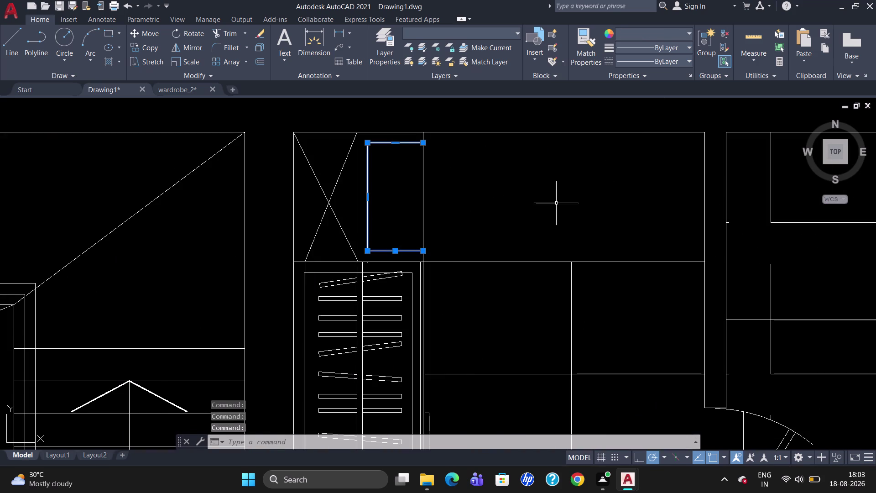
scroll(down, 3)
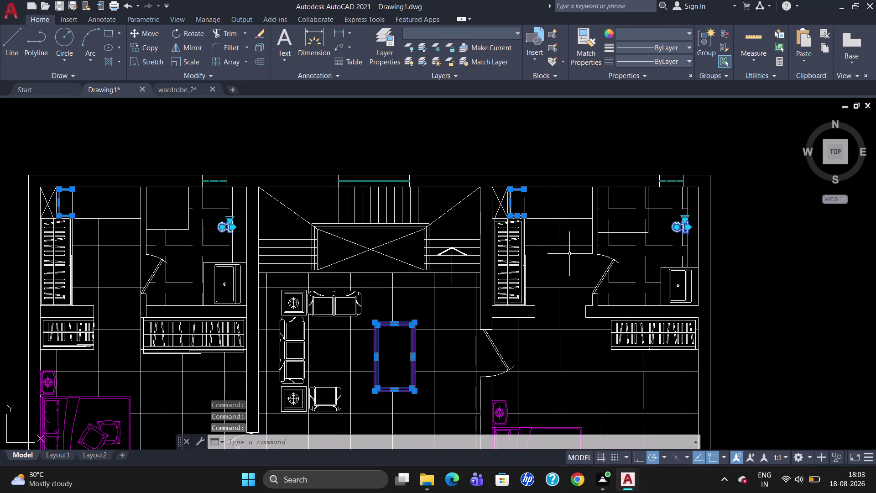
scroll(down, 3)
click(505, 33)
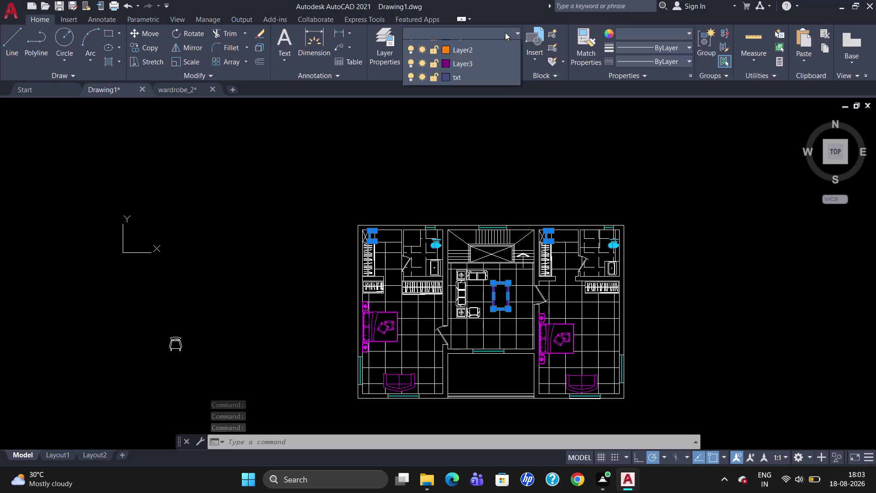
click(486, 87)
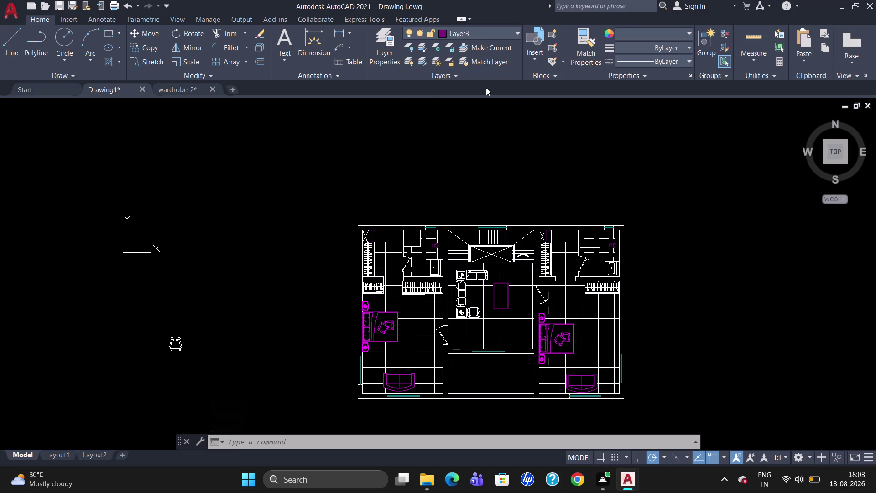
key(Escape)
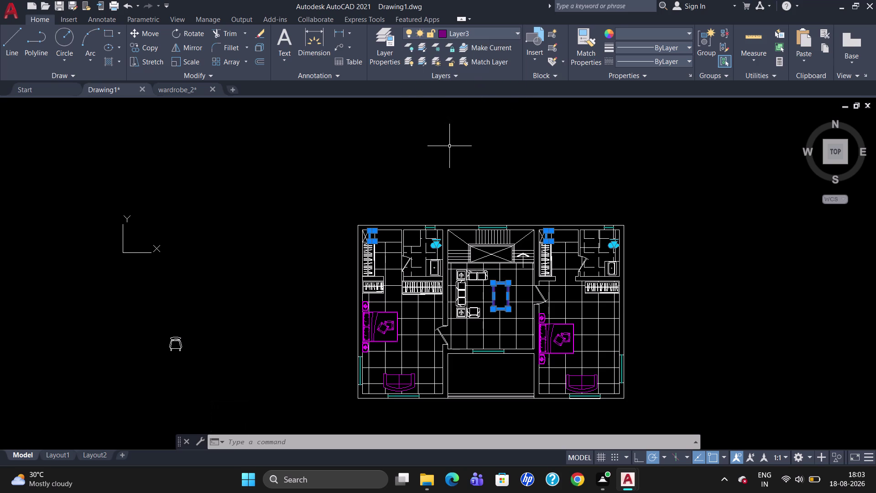
key(Escape)
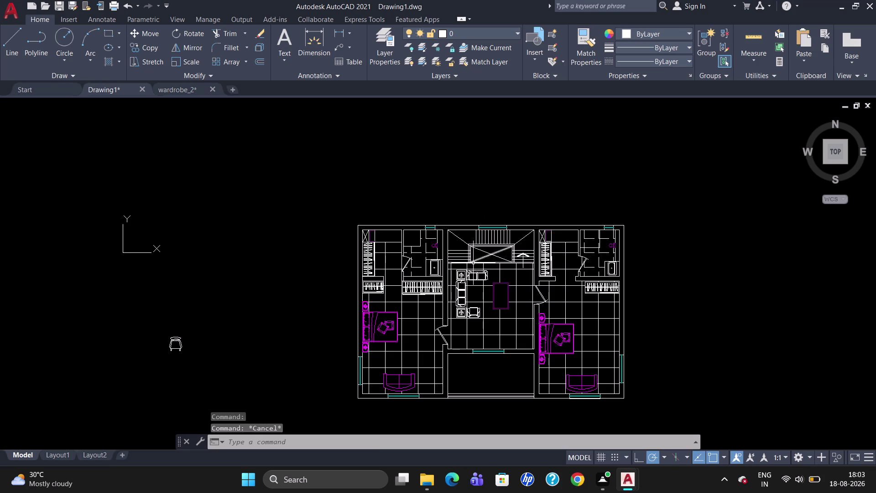
Make the crosses over the stair opening and both cupboards use a dashed linetype.
scroll(up, 3)
click(485, 251)
click(484, 238)
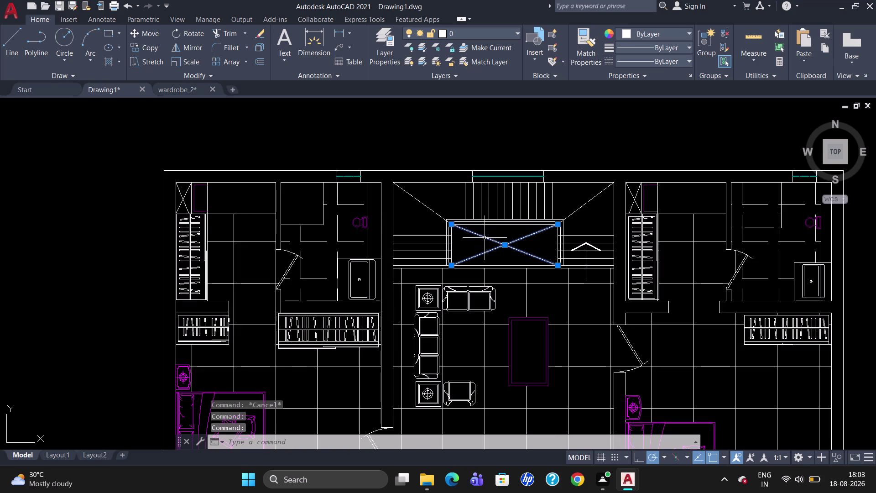
scroll(down, 3)
scroll(up, 3)
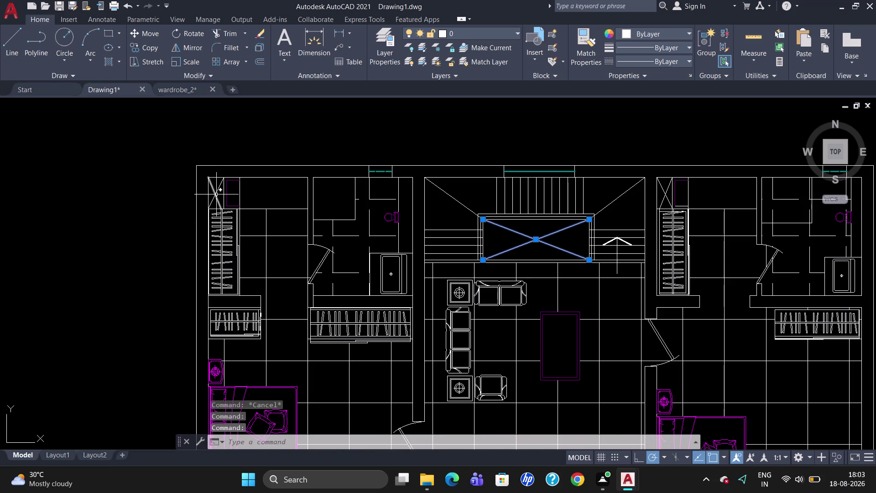
click(216, 194)
click(220, 188)
scroll(down, 3)
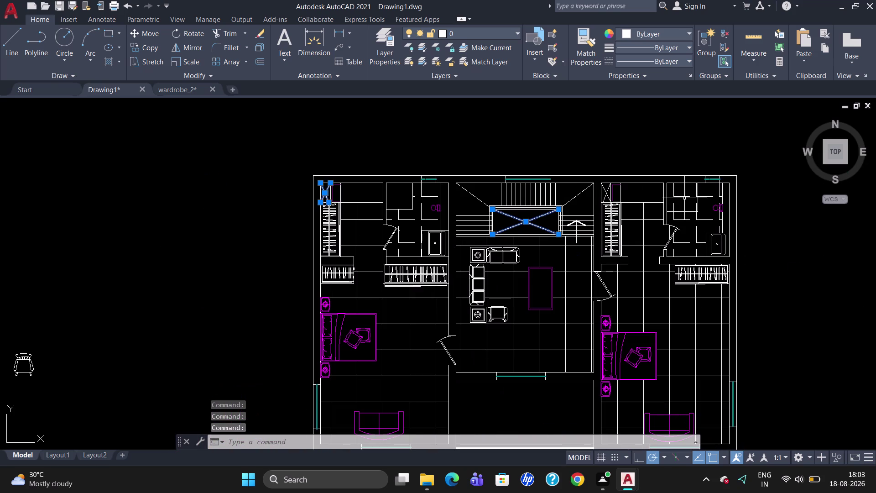
scroll(up, 3)
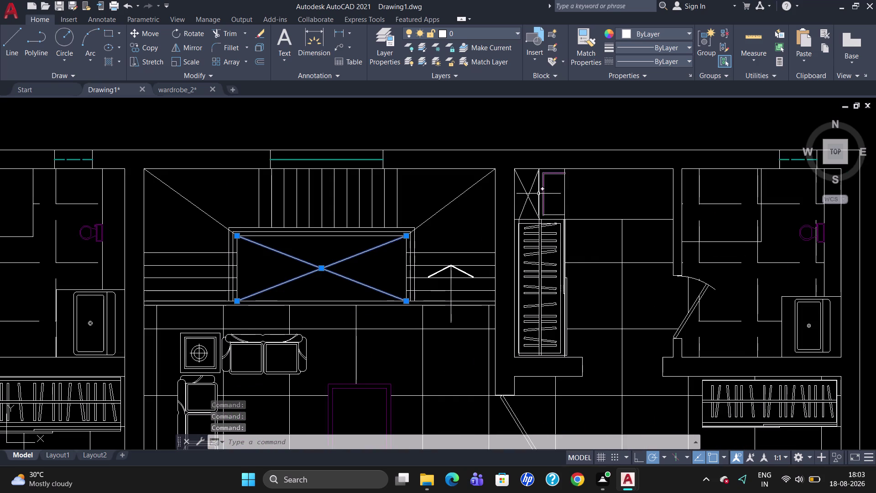
click(529, 197)
click(532, 188)
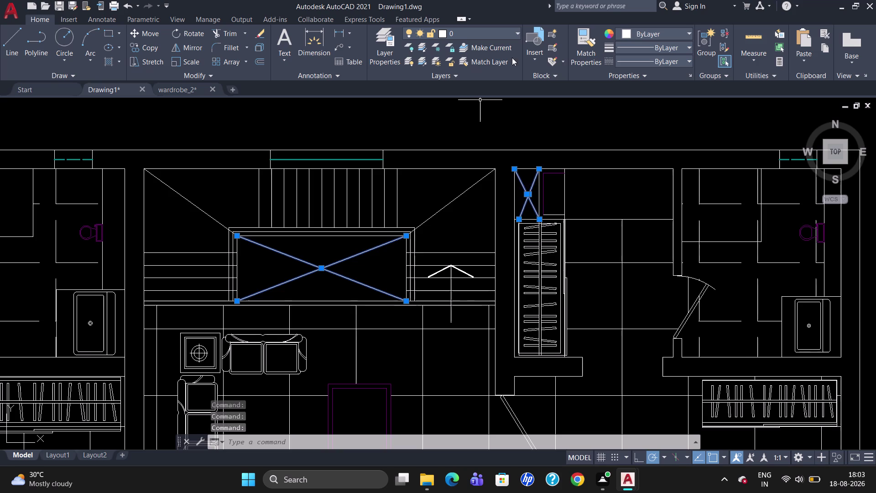
click(690, 60)
click(688, 100)
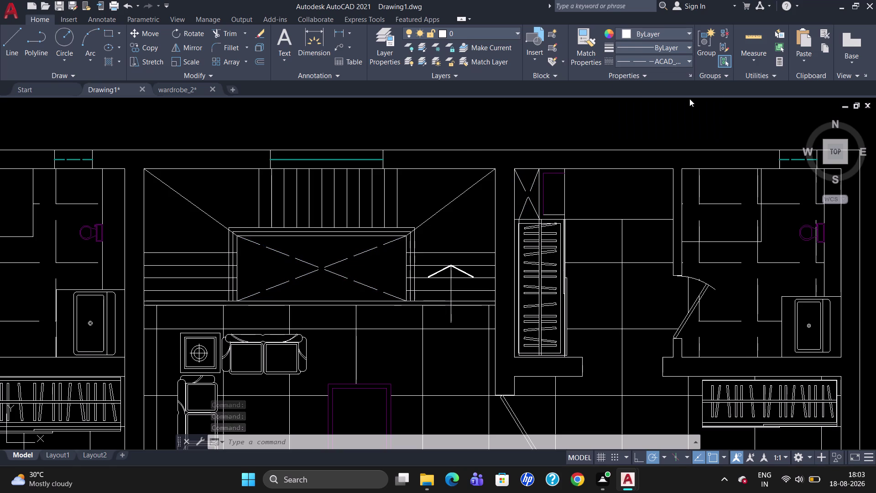
Set the dashed cross lines' linetype scale to 0.5 in Properties.
right_click(390, 168)
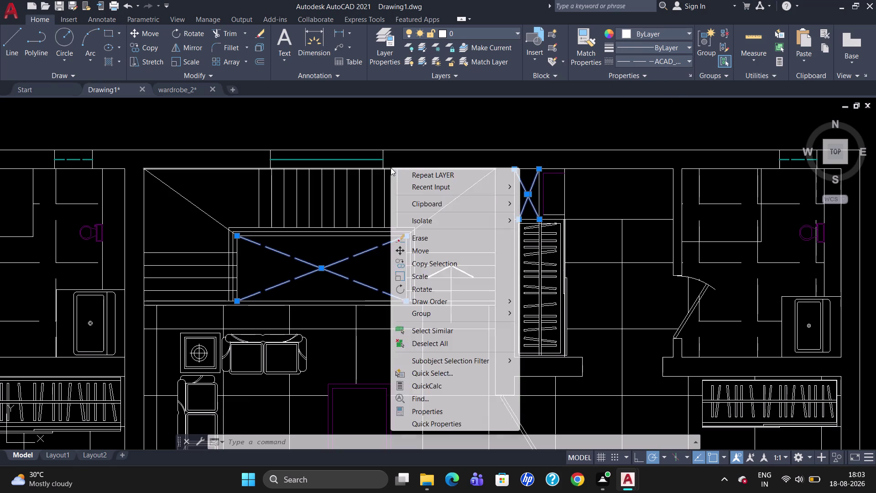
click(425, 408)
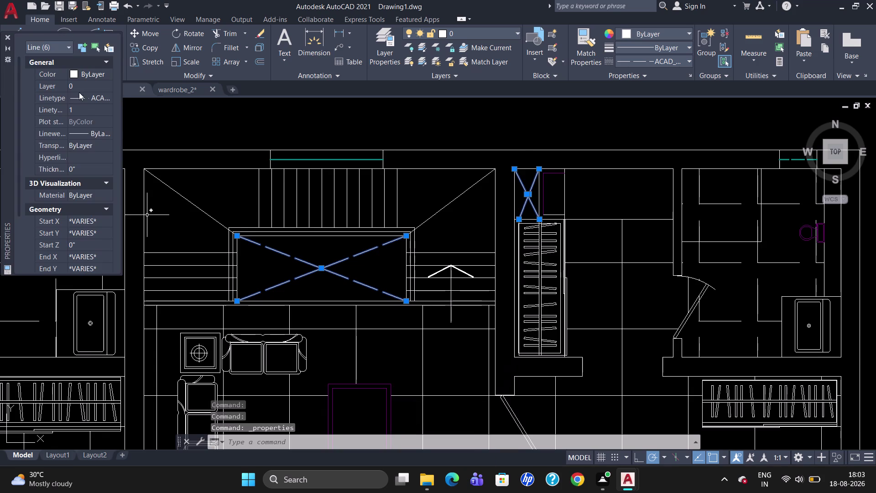
click(85, 114)
key(BackSpace)
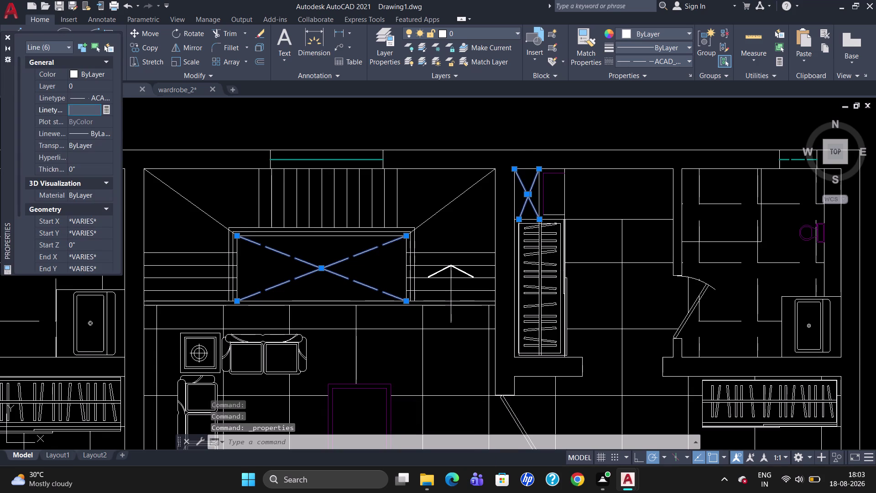
text(0.5)
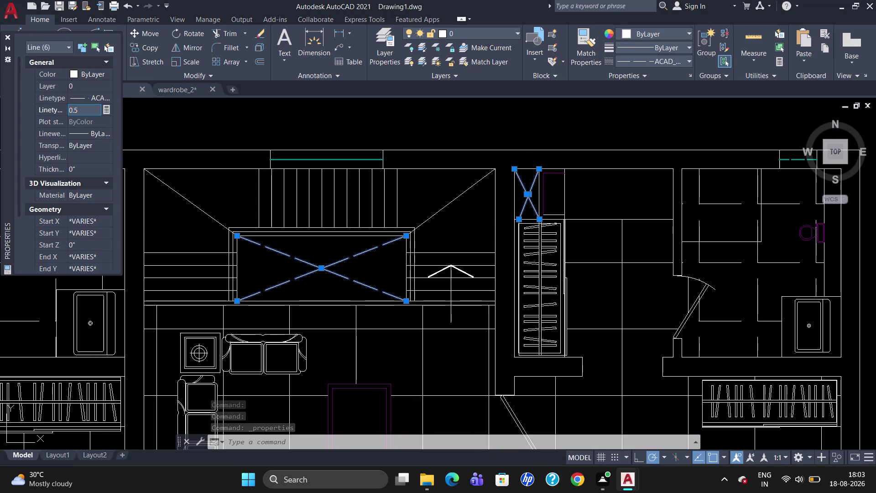
key(Return)
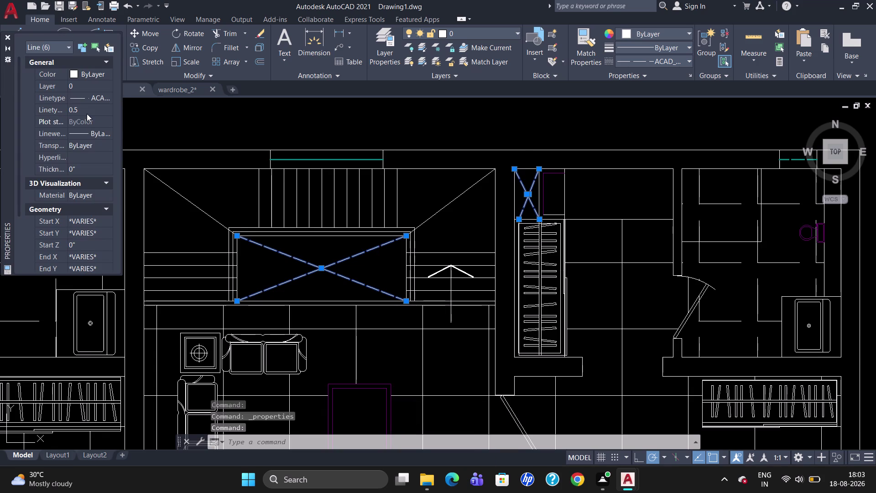
key(Escape)
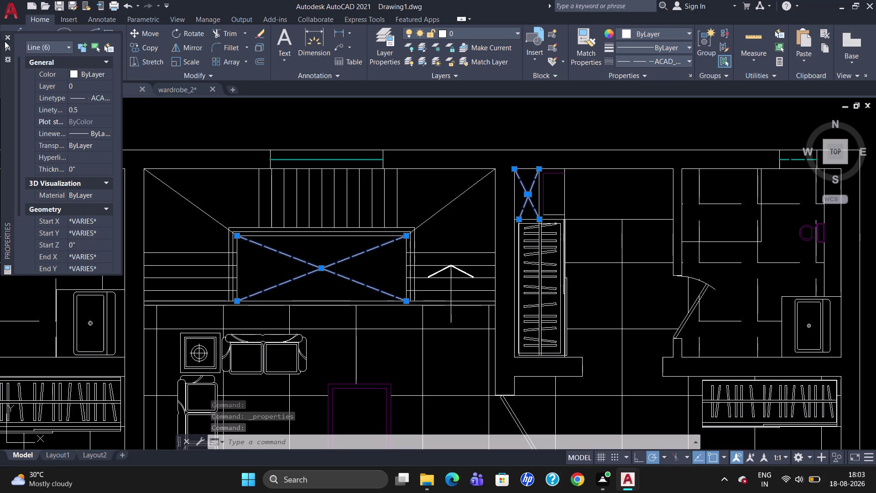
click(9, 37)
key(Escape)
scroll(down, 3)
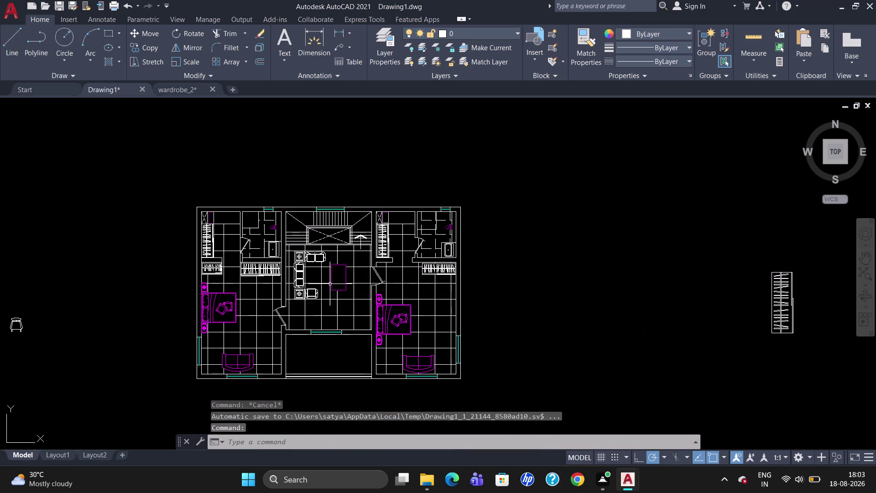
Select the portico's bottom double line and move it onto Layer3.
scroll(up, 3)
scroll(down, 3)
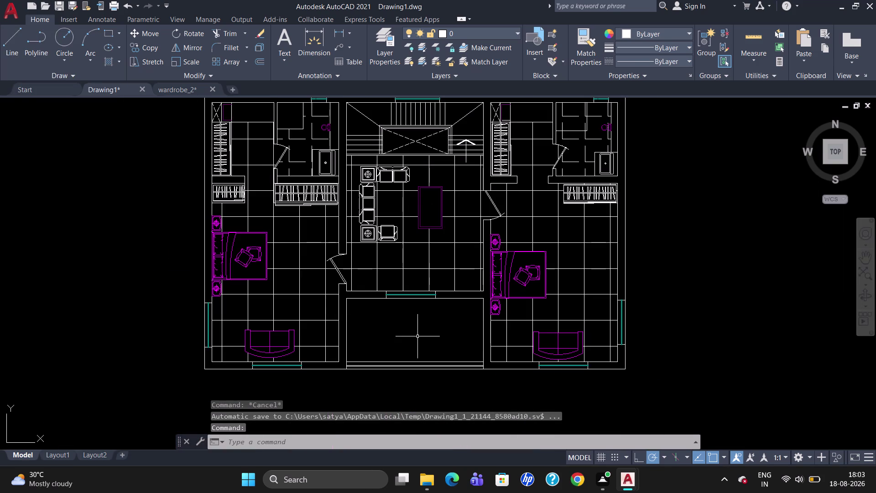
scroll(down, 3)
scroll(up, 3)
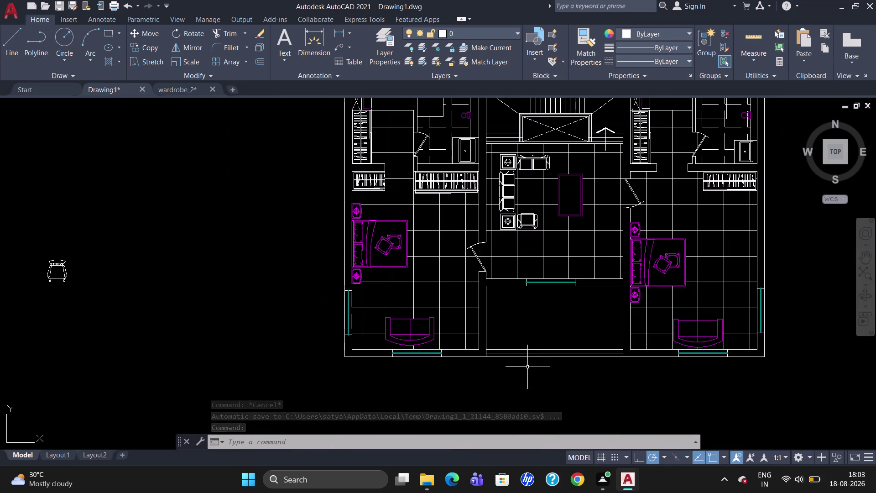
scroll(up, 3)
click(529, 347)
scroll(up, 3)
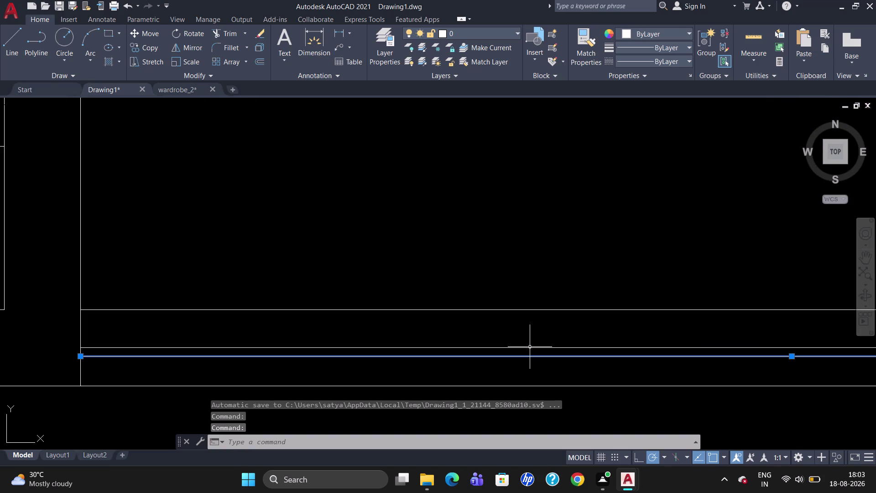
click(530, 347)
click(483, 34)
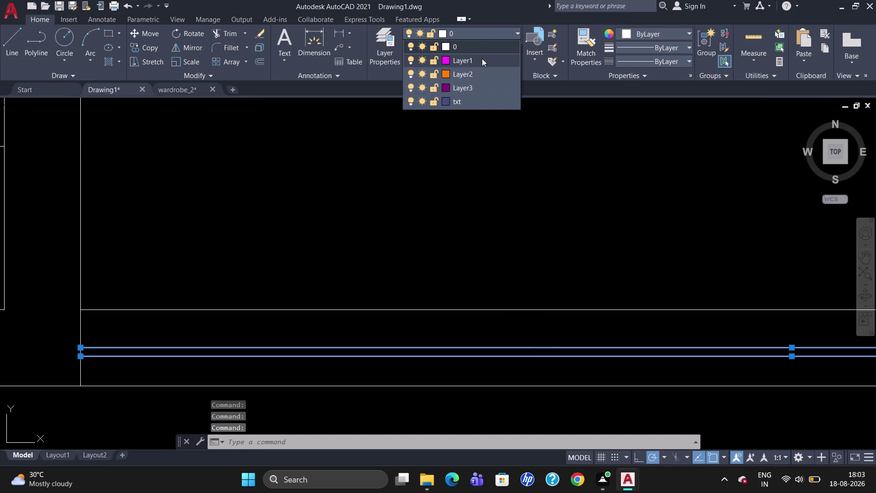
click(482, 85)
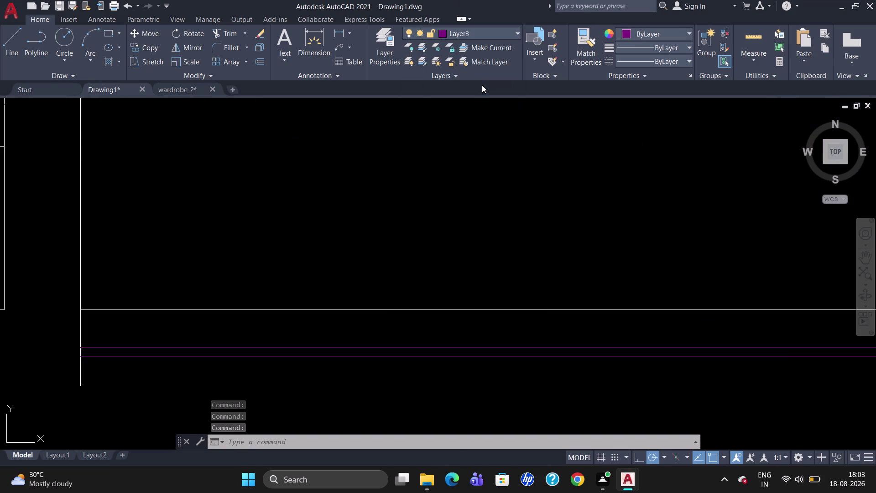
key(Escape)
key(Escape)
Cancel an accidental selection and zoom around the plan.
scroll(down, 3)
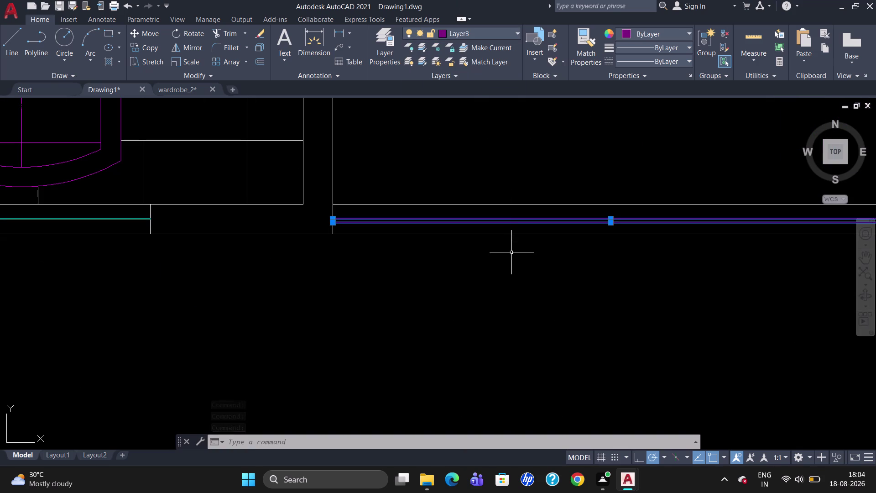
scroll(down, 3)
key(Escape)
scroll(down, 3)
scroll(up, 3)
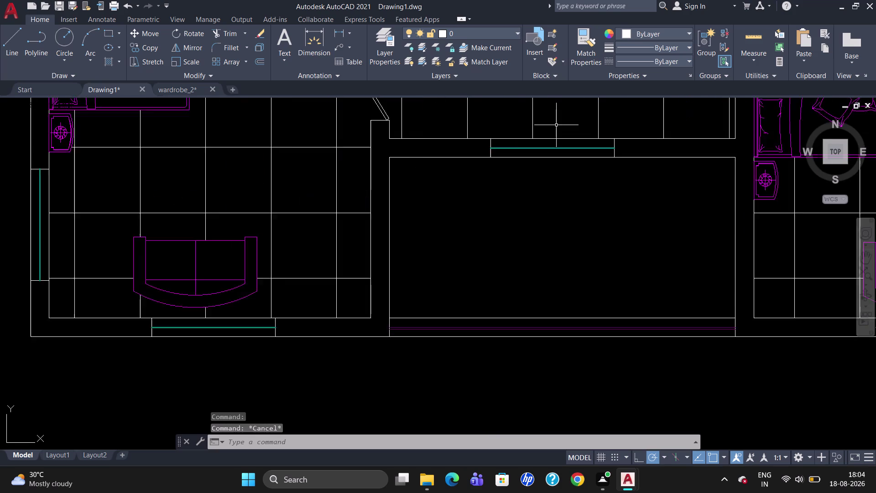
scroll(up, 3)
scroll(down, 3)
scroll(down, 3)
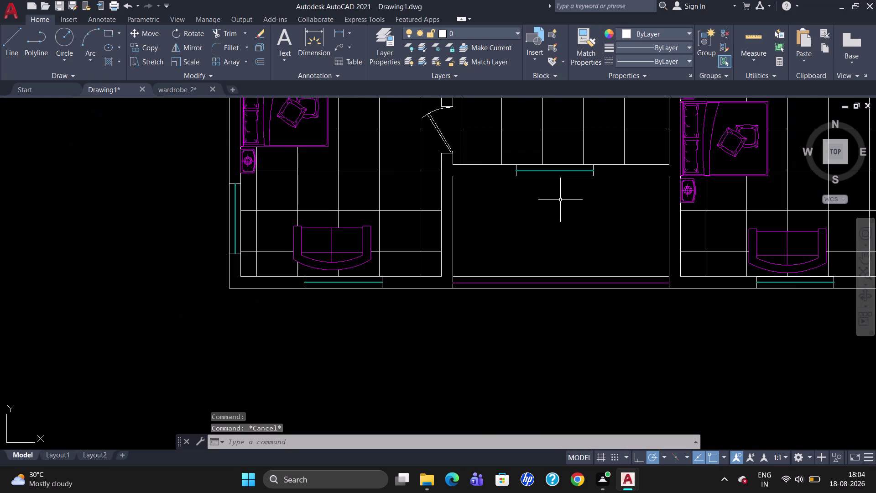
scroll(up, 3)
scroll(down, 3)
scroll(up, 3)
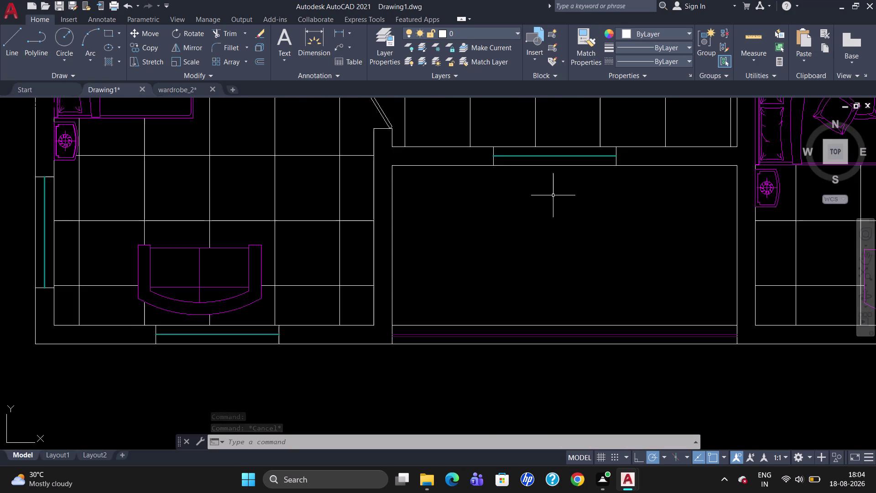
scroll(down, 3)
Copy the spare chair twice into the portico area.
click(58, 166)
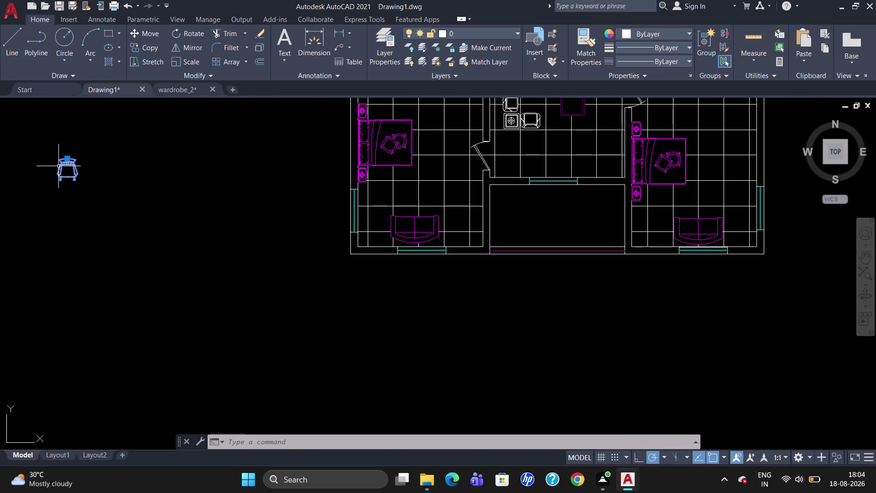
text(CO)
key(Return)
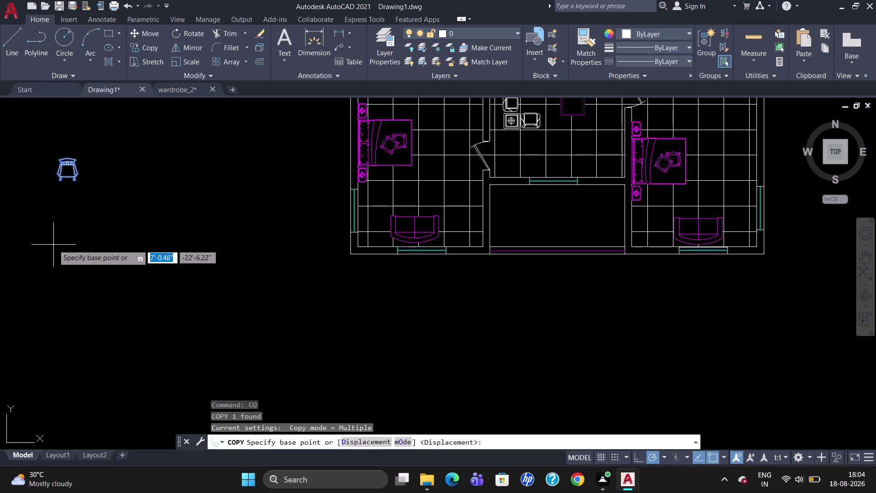
click(66, 155)
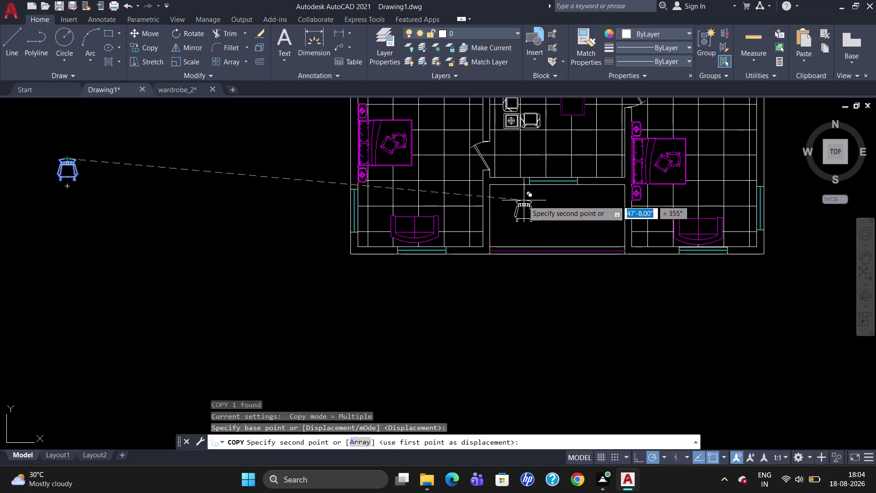
click(523, 201)
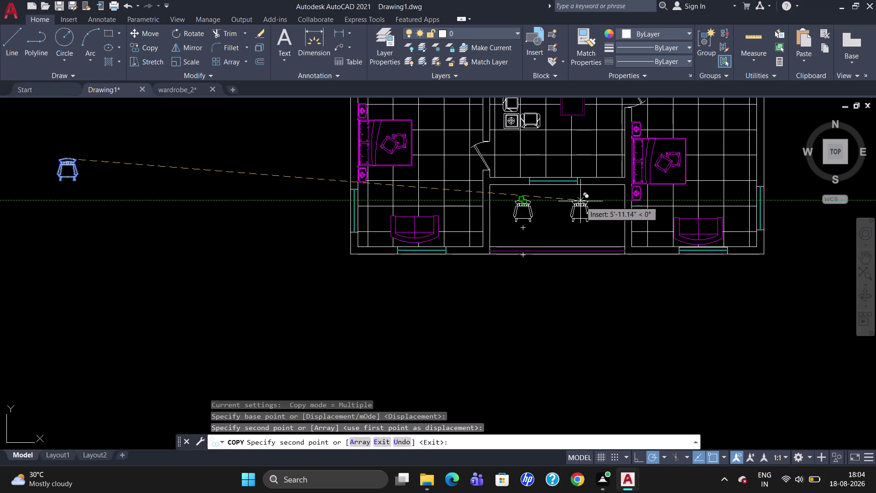
click(581, 200)
key(Escape)
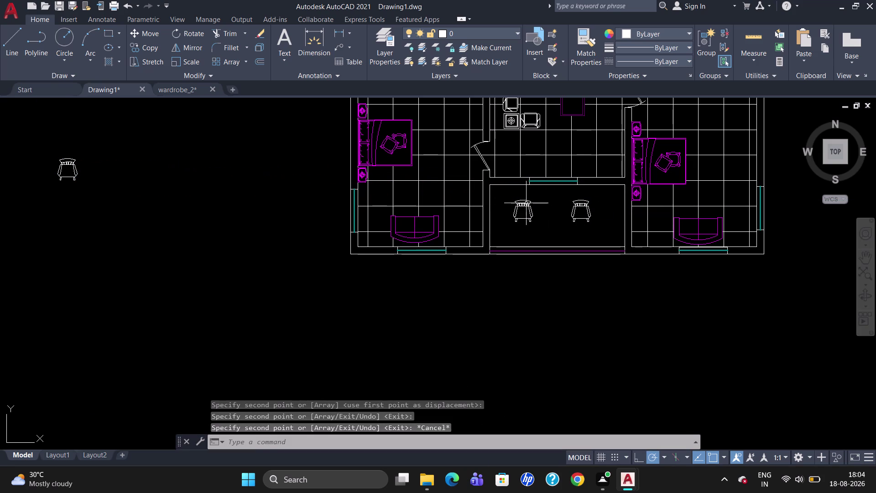
Rotate the left portico chair 270° so it faces sideways.
click(524, 203)
text(RO)
key(Return)
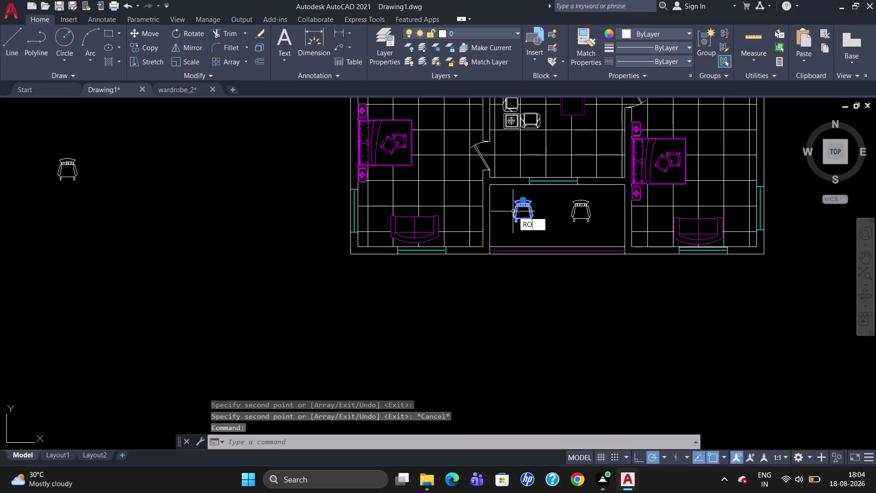
click(524, 198)
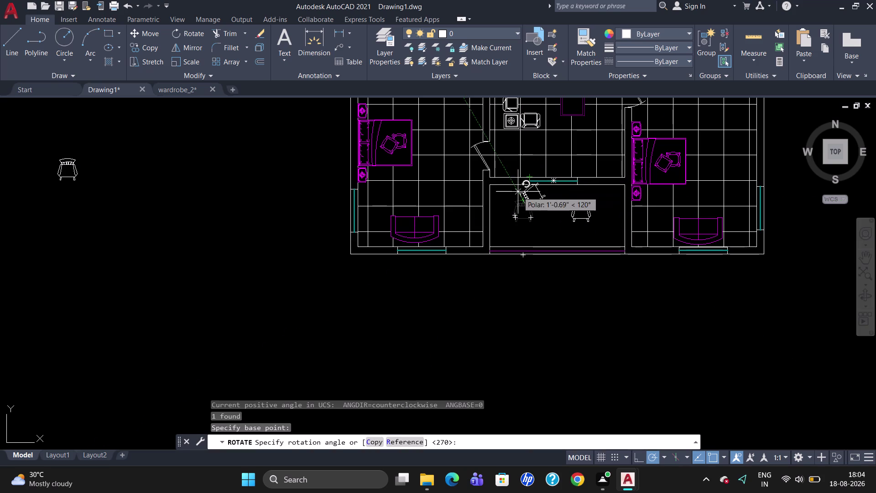
click(521, 178)
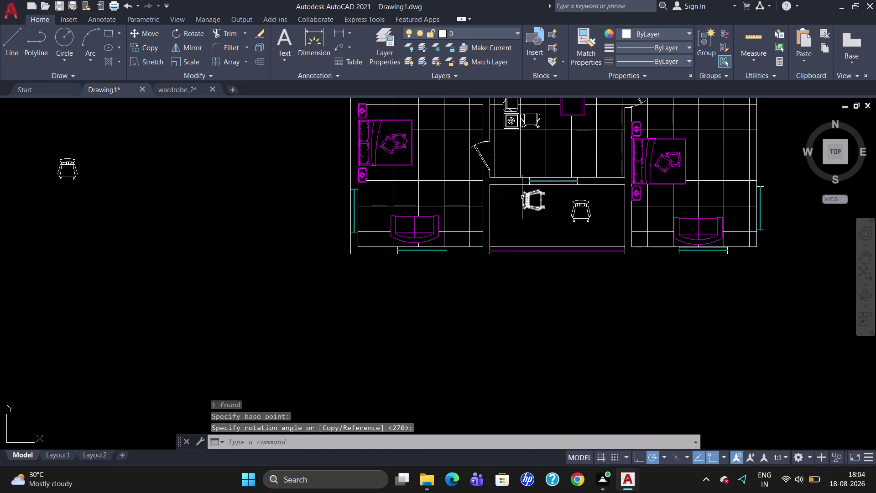
click(523, 197)
Abandon the chair move and delete the right balcony chair.
key(m)
key(Return)
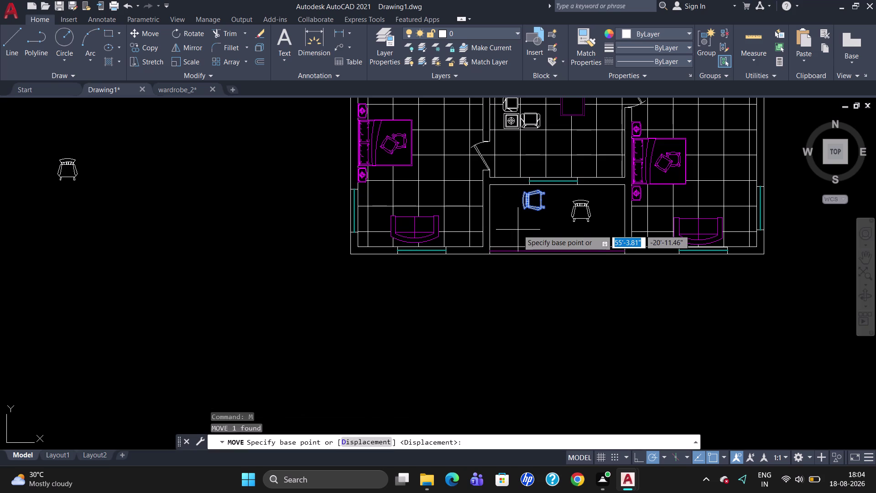
click(522, 201)
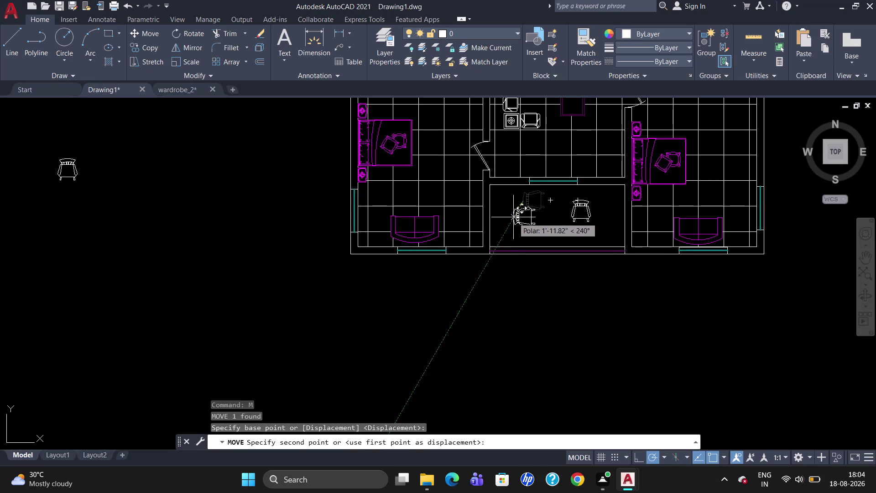
click(512, 214)
key(Escape)
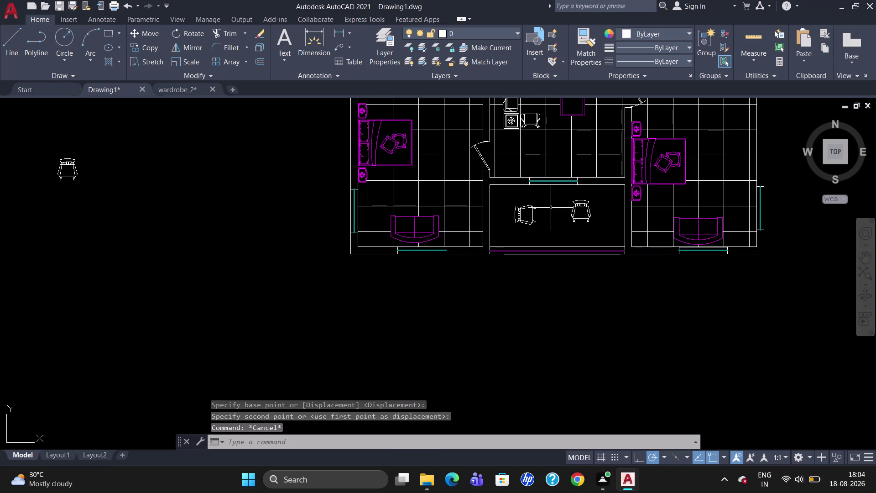
click(573, 211)
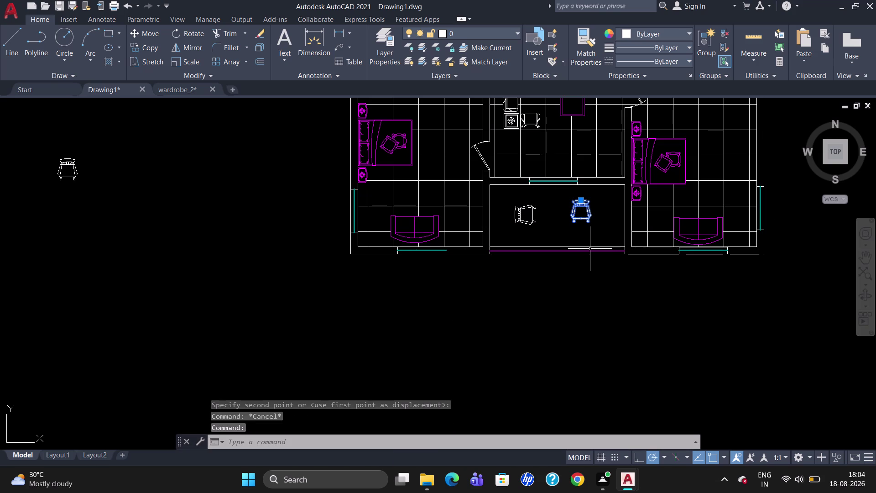
key(Delete)
Mirror the left balcony chair, keeping the original, to create a facing copy.
click(517, 216)
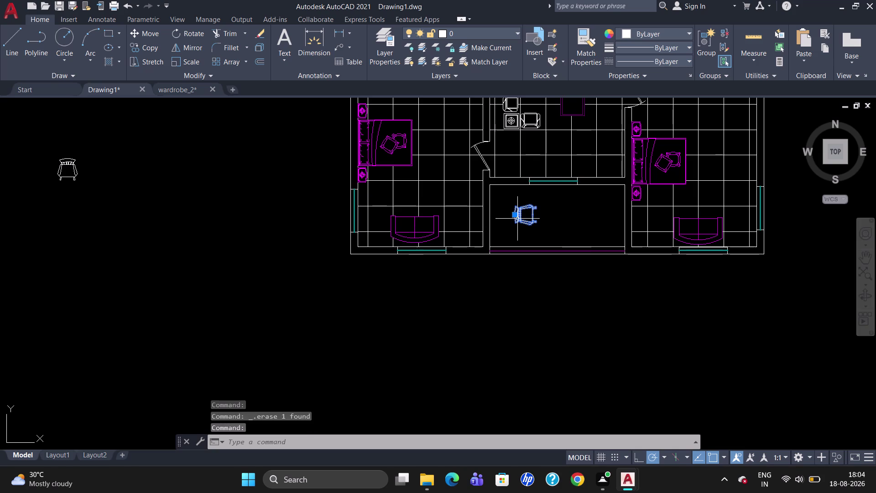
text(MI)
key(Return)
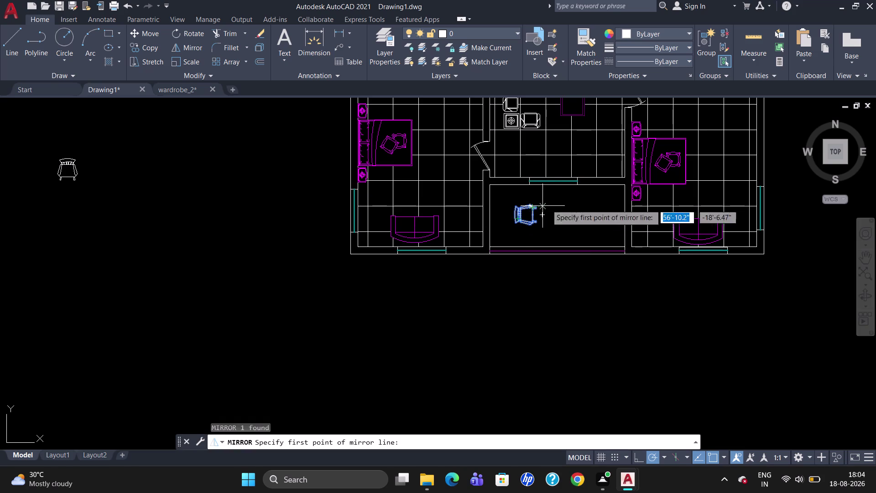
drag(569, 191, 570, 203)
click(571, 222)
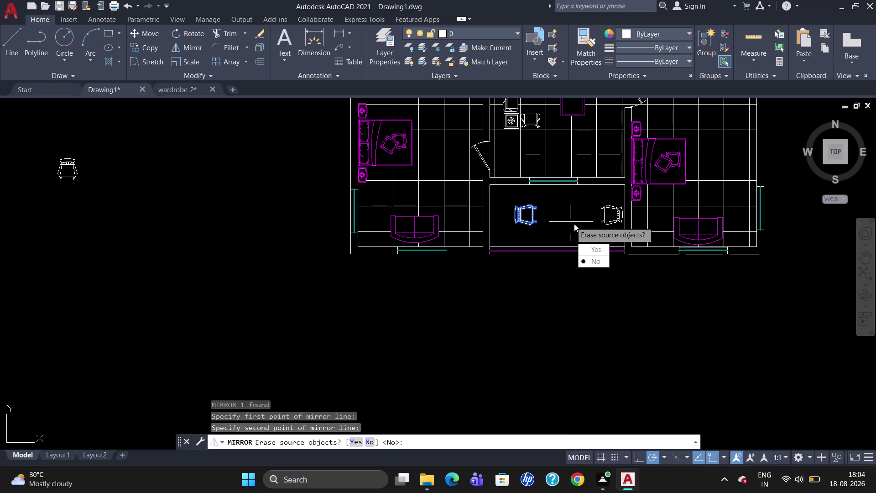
drag(590, 260, 571, 222)
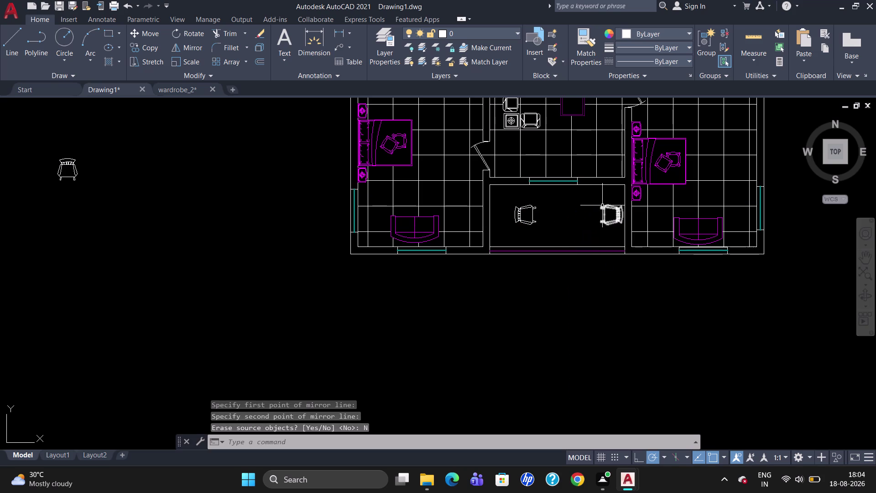
Move the mirrored chair inward, closer to the left chair.
click(605, 207)
key(m)
key(Return)
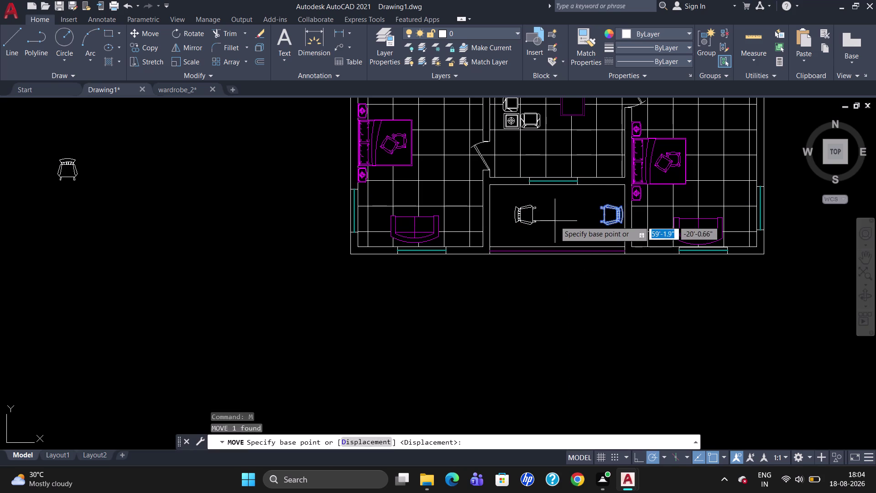
click(604, 208)
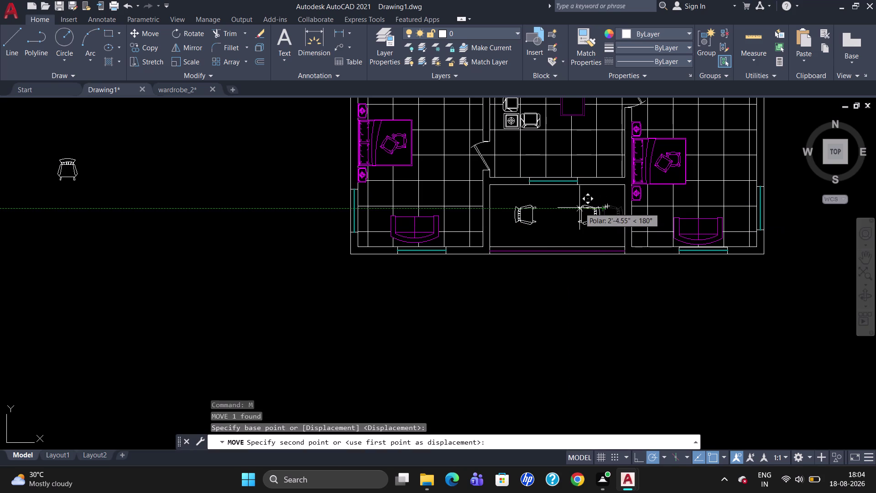
click(569, 206)
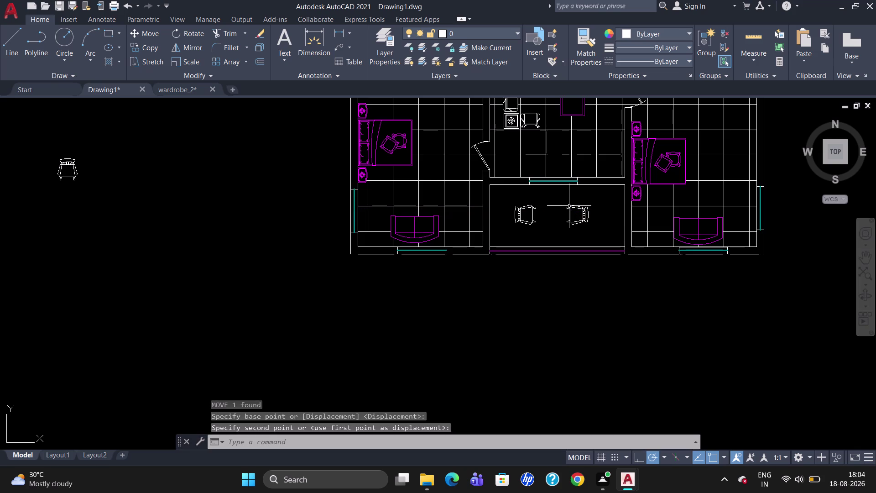
scroll(up, 3)
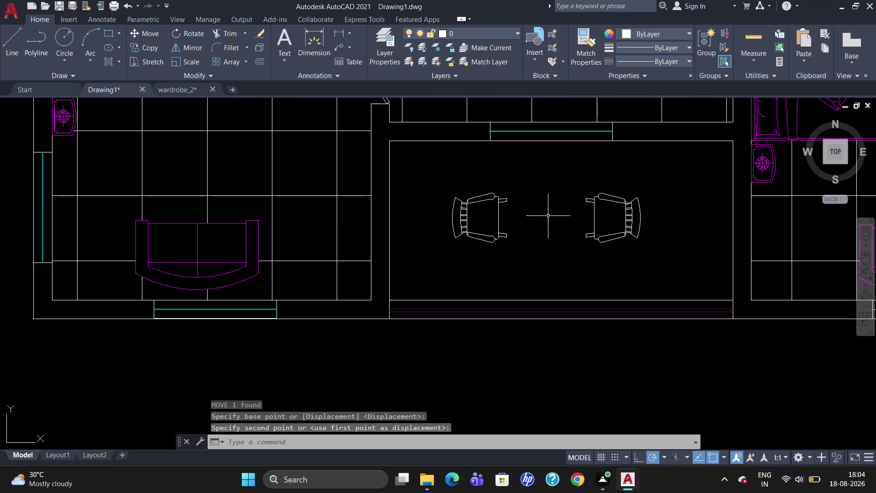
Draw the outer table circle centred between the two chairs.
key(c)
key(Return)
click(547, 217)
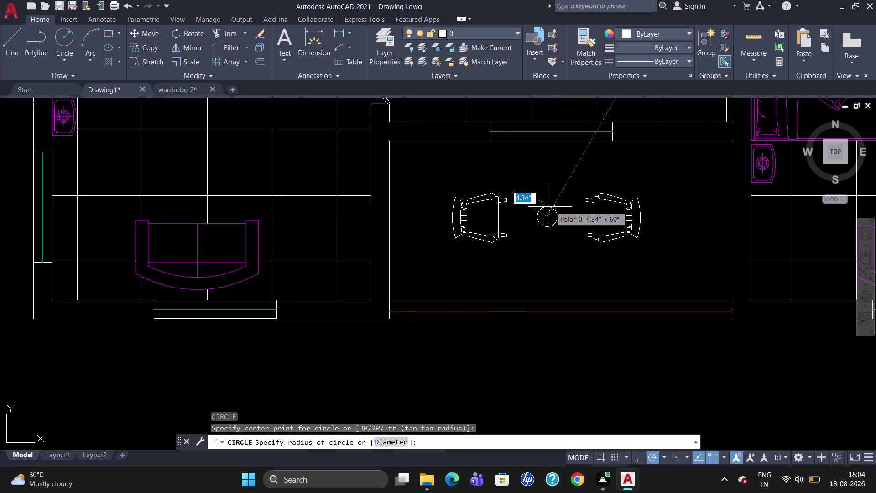
click(551, 196)
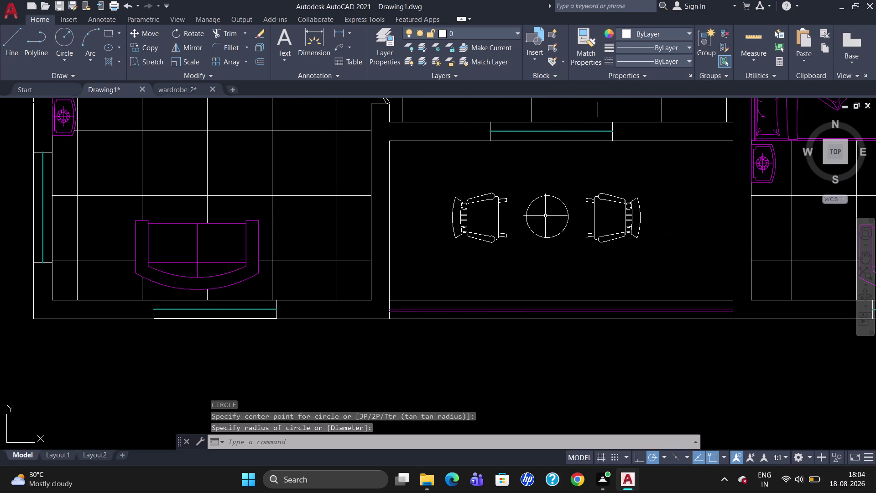
Draw a smaller concentric inner circle for the table, then zoom out.
key(c)
key(Return)
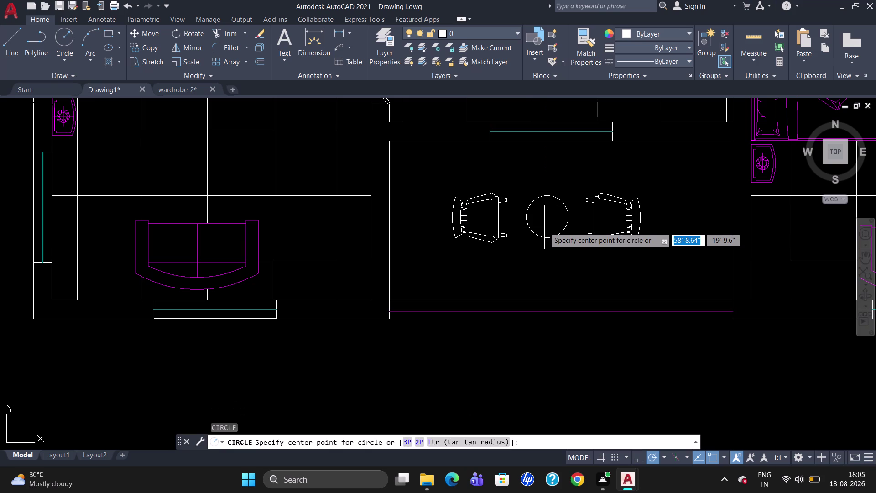
click(548, 216)
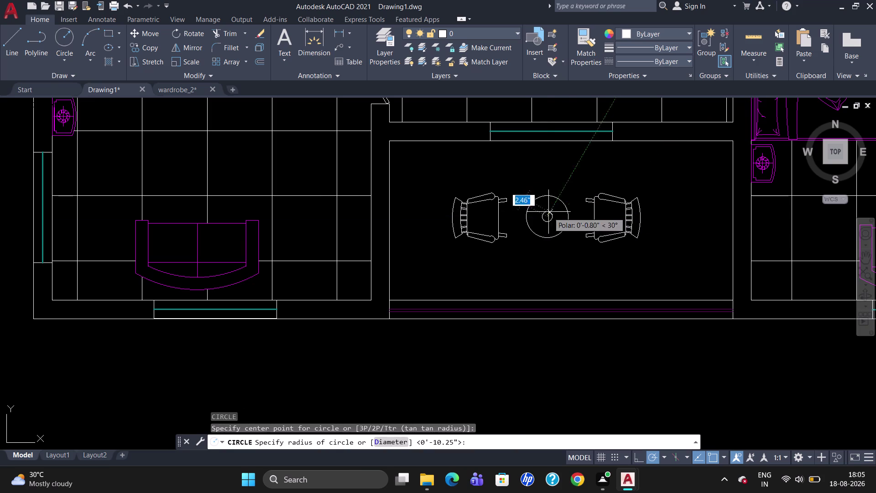
click(549, 203)
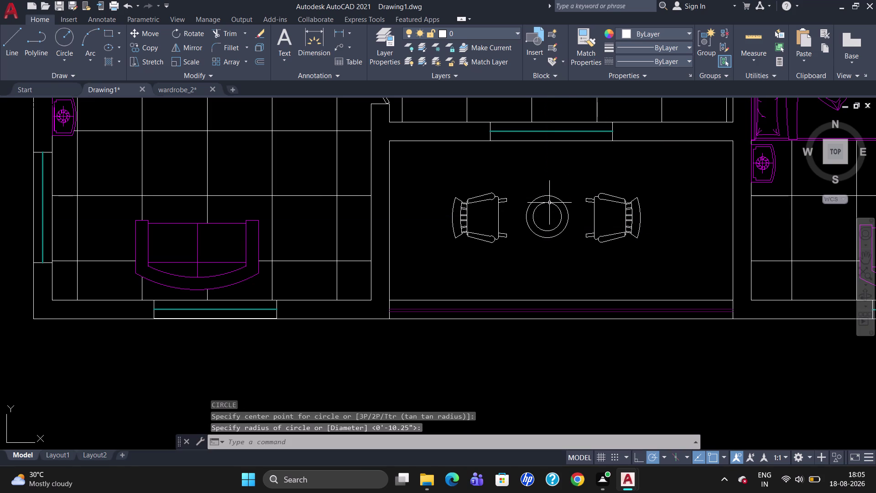
key(Escape)
scroll(down, 3)
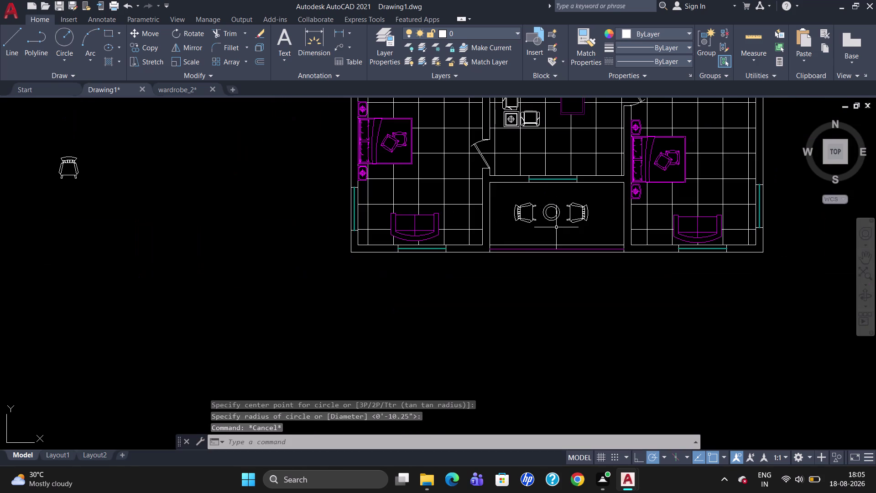
scroll(down, 3)
scroll(up, 3)
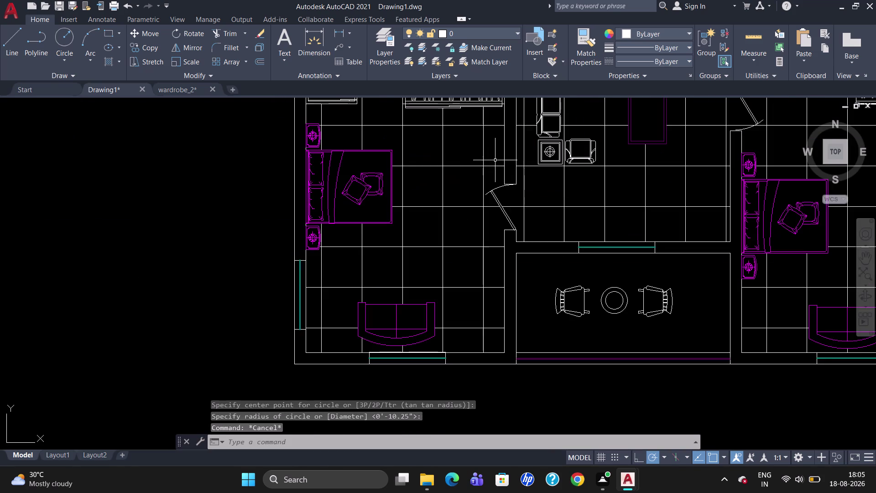
scroll(down, 3)
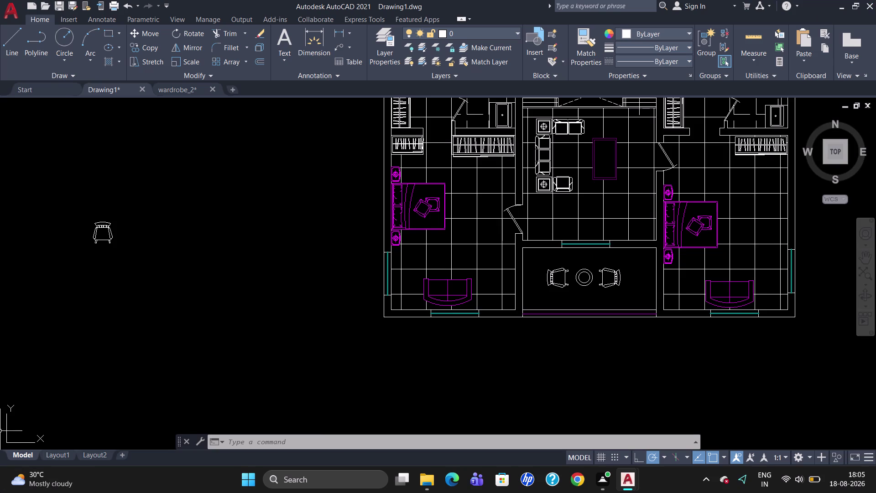
drag(149, 251, 57, 240)
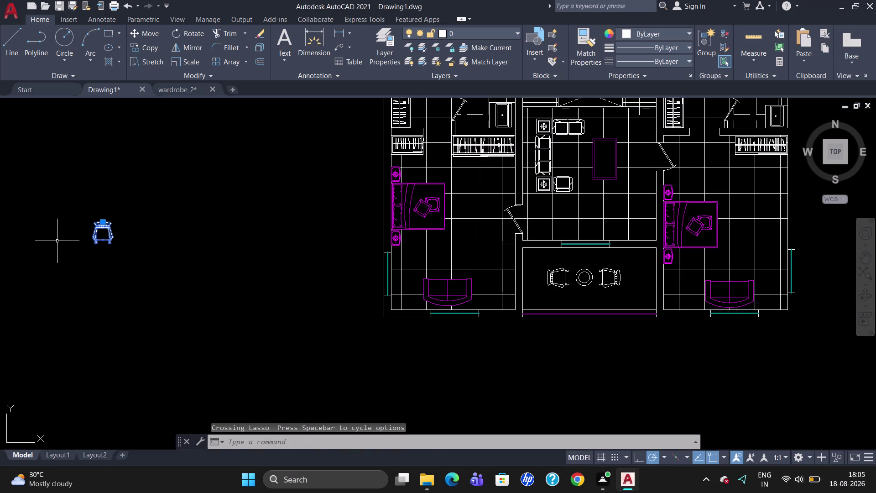
Erase the stray chair and move both round-table circles onto magenta Layer3.
key(Delete)
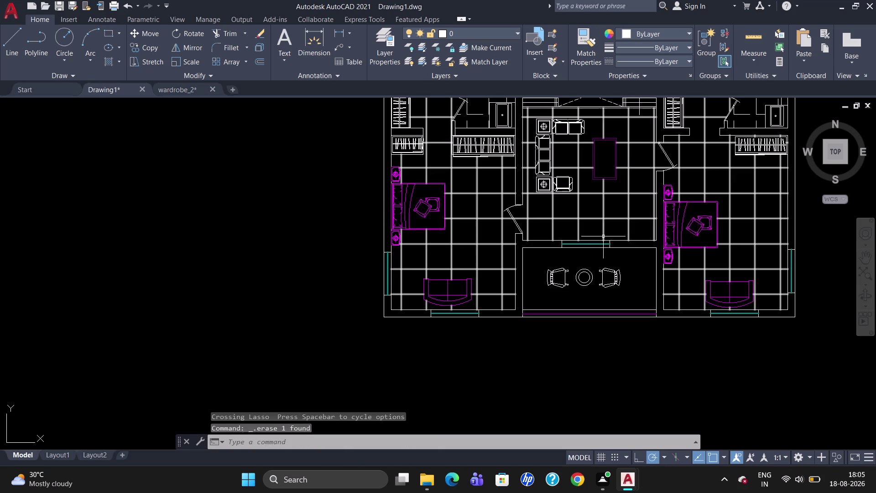
scroll(up, 3)
click(574, 288)
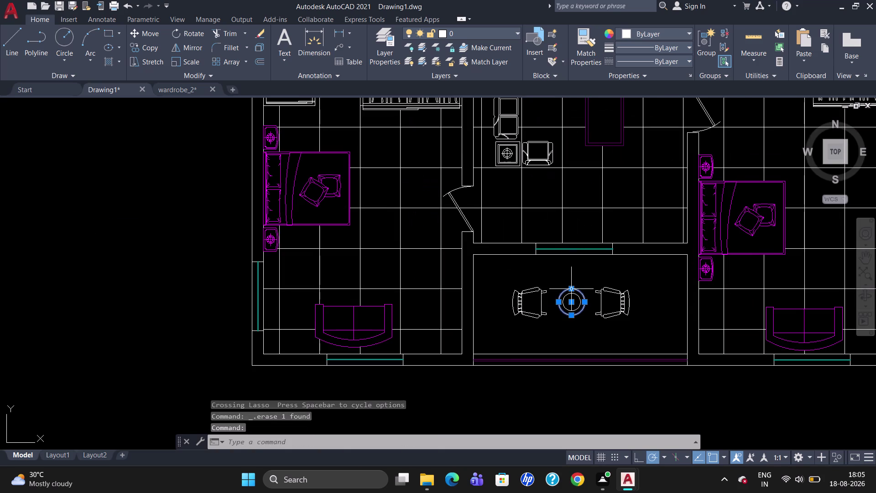
click(571, 294)
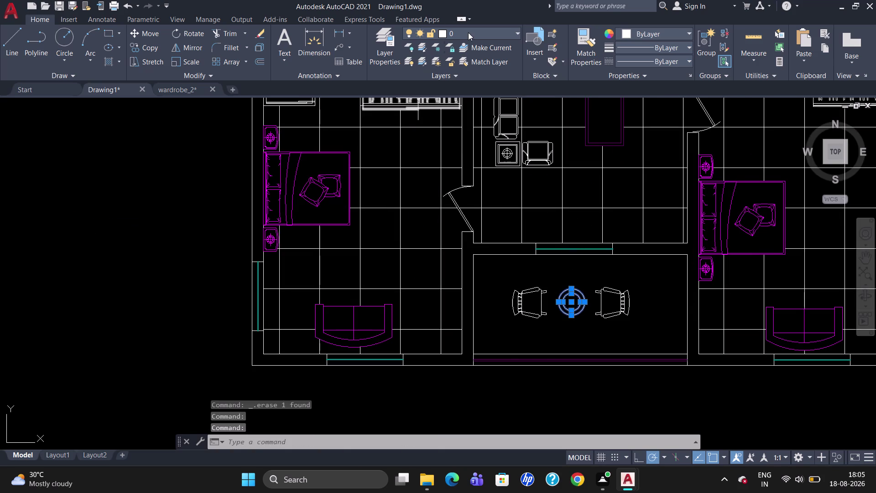
click(470, 31)
click(474, 93)
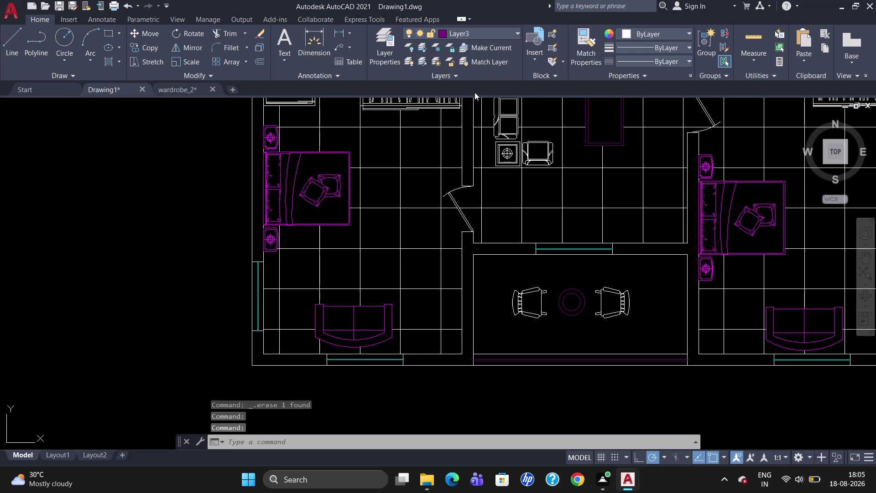
key(Escape)
key(Escape)
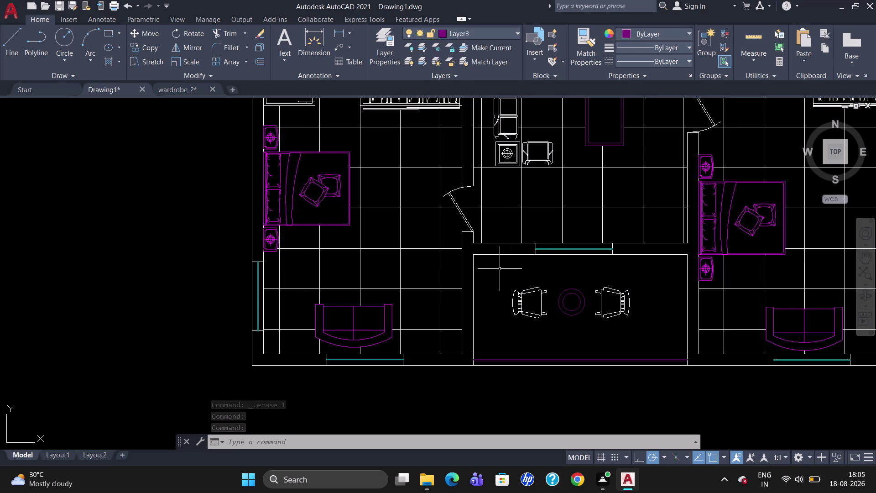
key(t)
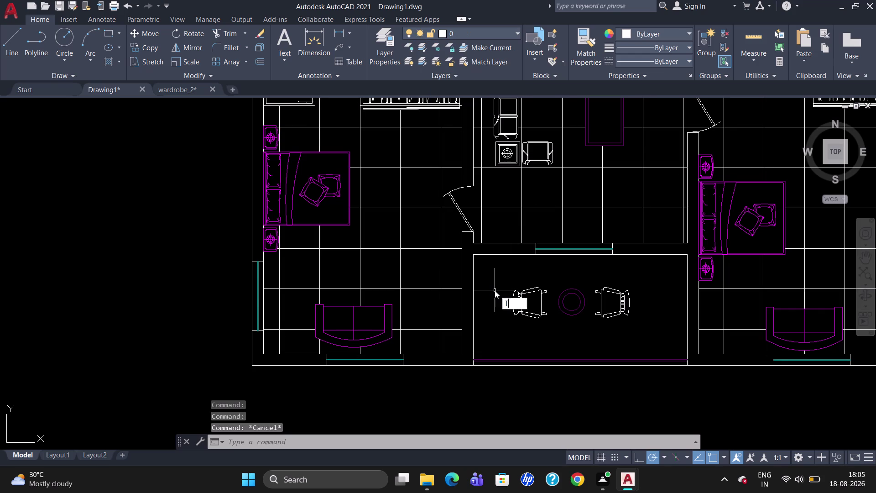
key(Return)
Draw a multiline text box below the balcony furniture with 5" text height.
click(522, 328)
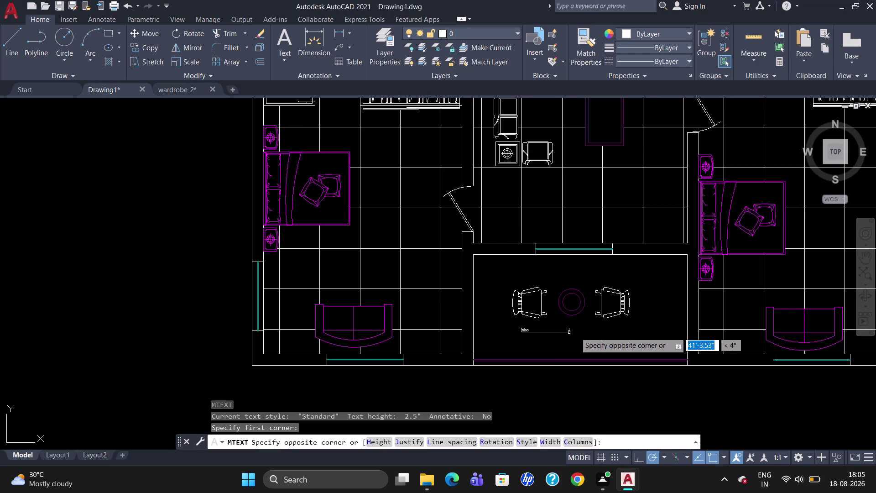
click(641, 344)
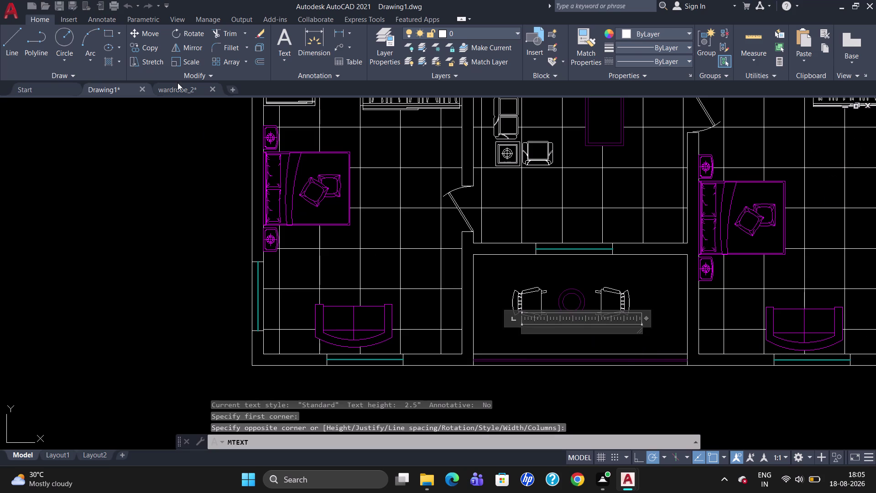
click(135, 45)
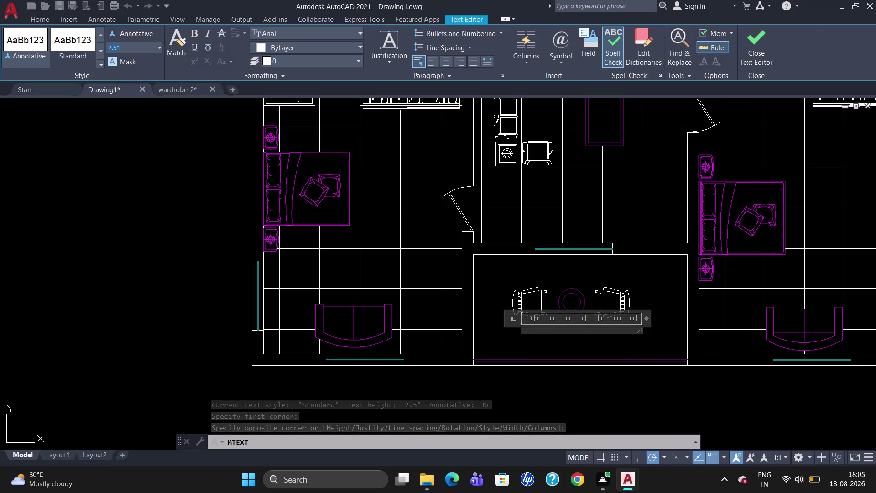
key(BackSpace)
key(5)
key(Return)
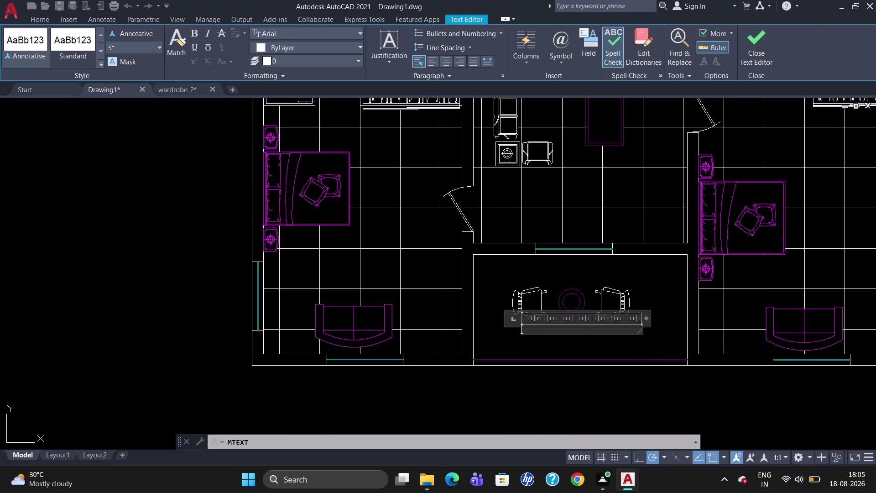
Write the two-line label "BALCONY" / "14'0 X 6'6"".
text(BAL)
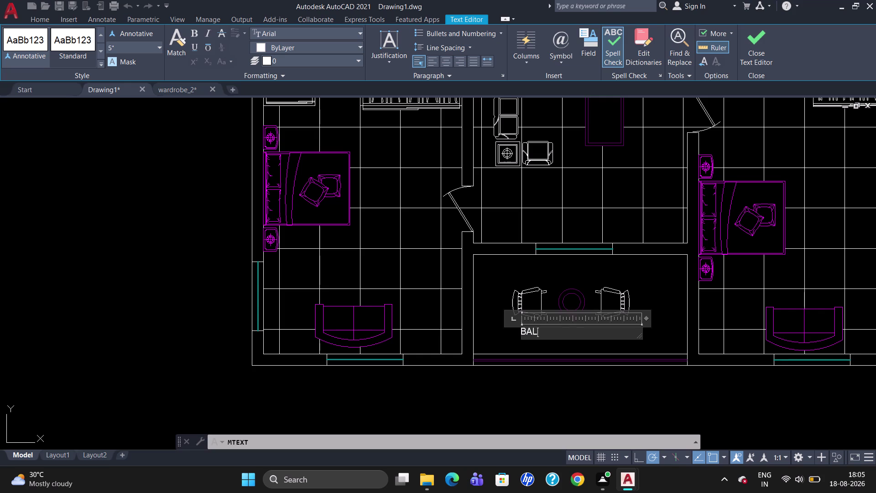
text(CONY)
key(Return)
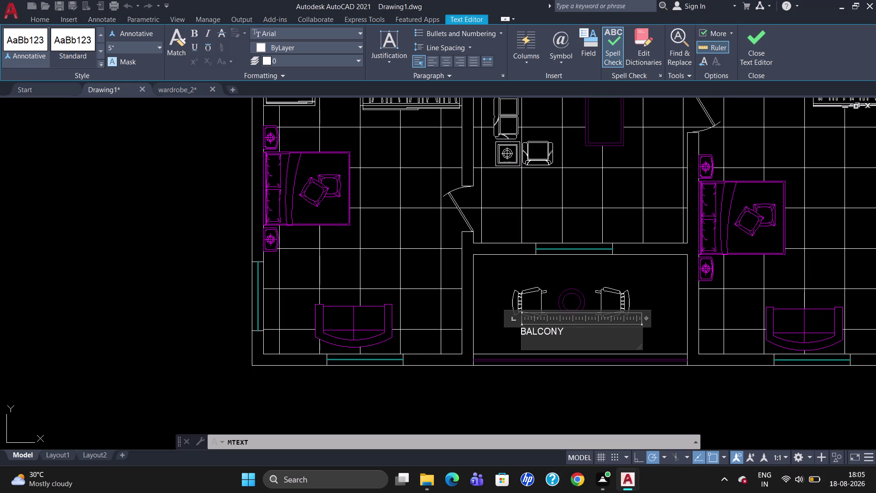
text(14')
key(0)
key(space)
text(X)
key(space)
text(6)
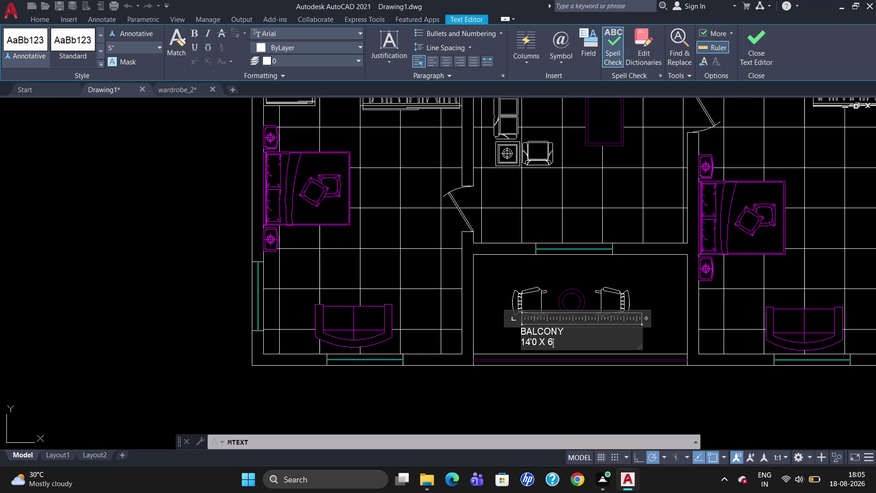
text('6")
click(228, 210)
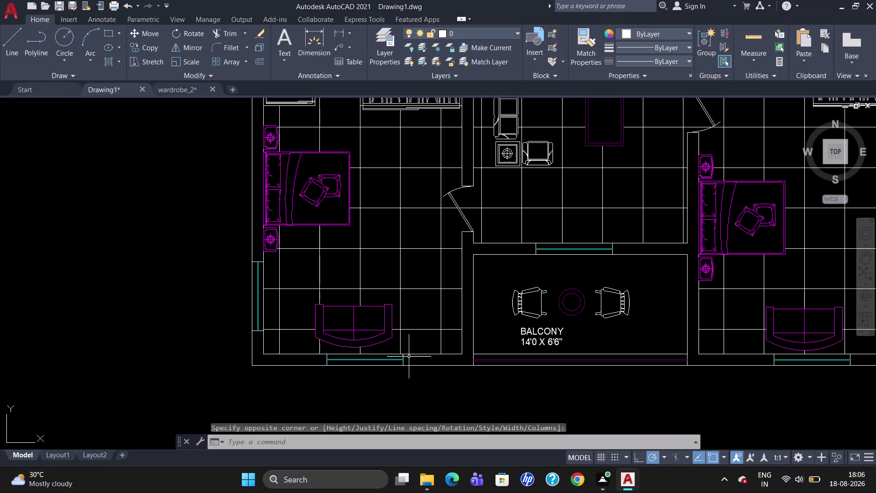
Shift the BALCONY label right to centre it in the balcony.
click(533, 331)
drag(523, 330, 546, 330)
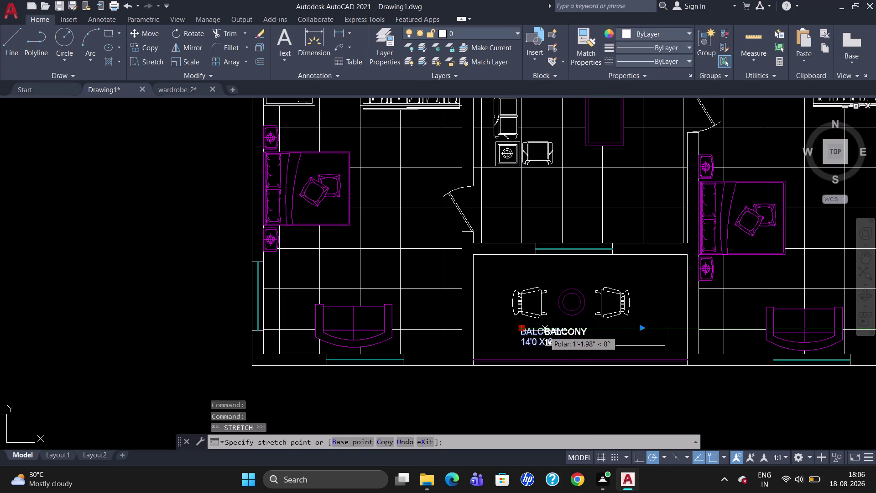
drag(545, 331, 547, 331)
click(549, 331)
key(Escape)
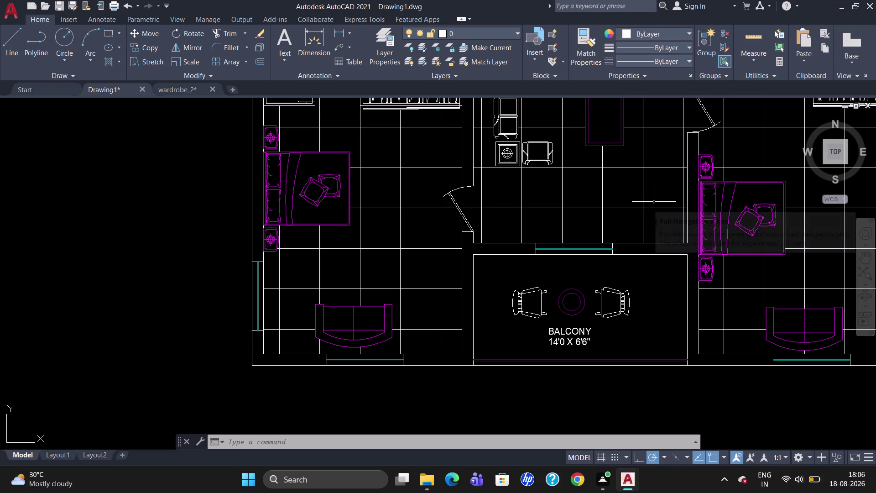
click(565, 335)
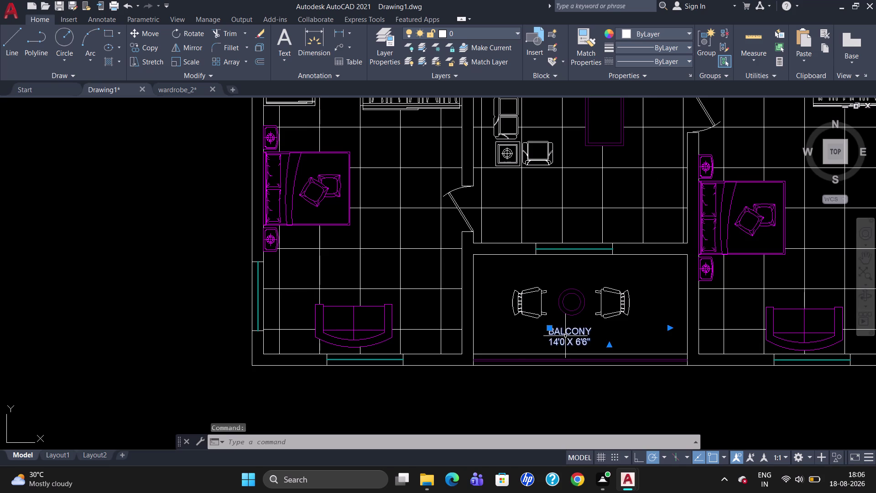
Copy the BALCONY label into the room above.
text(CO)
key(Return)
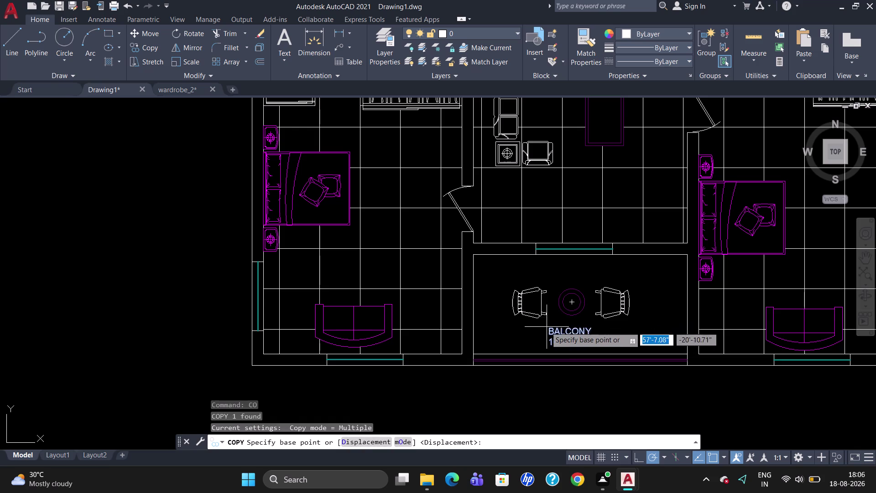
click(546, 327)
click(585, 178)
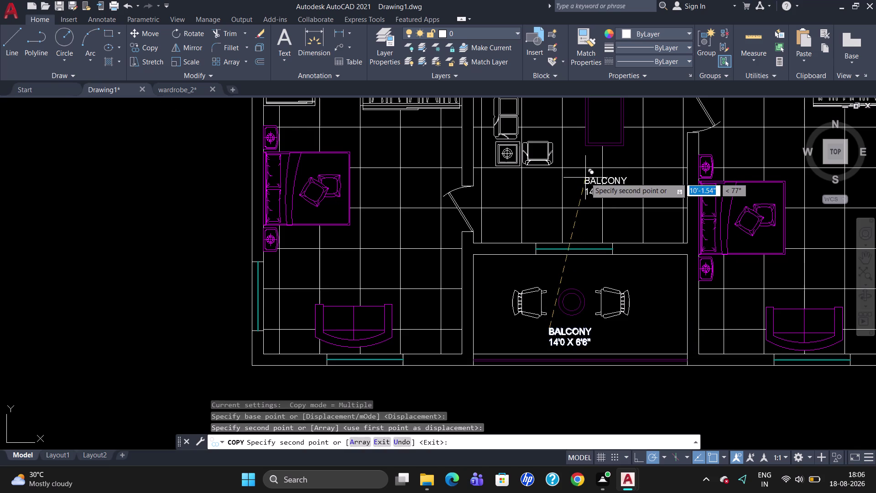
key(Escape)
Open the copied label for editing and clear its old text.
double_click(601, 187)
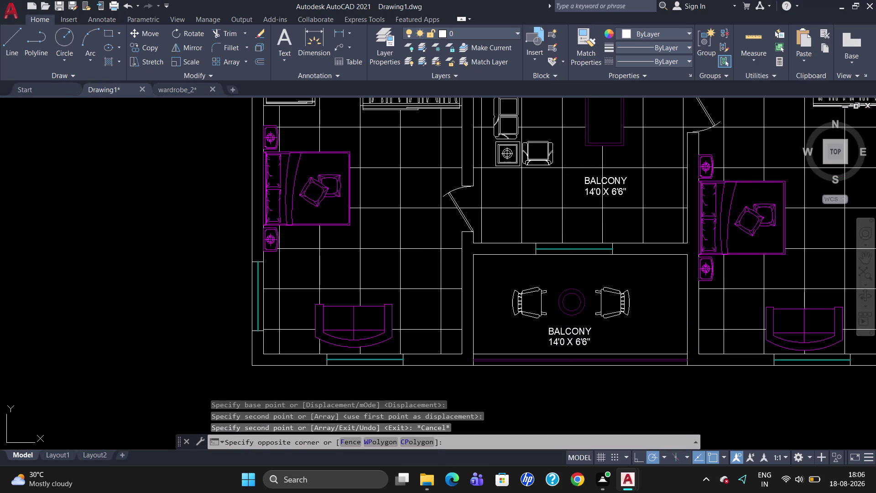
double_click(604, 176)
double_click(606, 183)
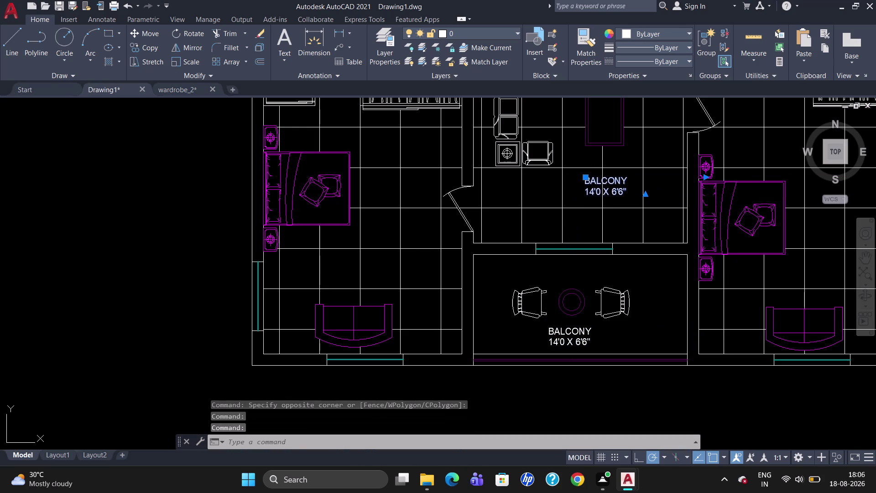
click(629, 194)
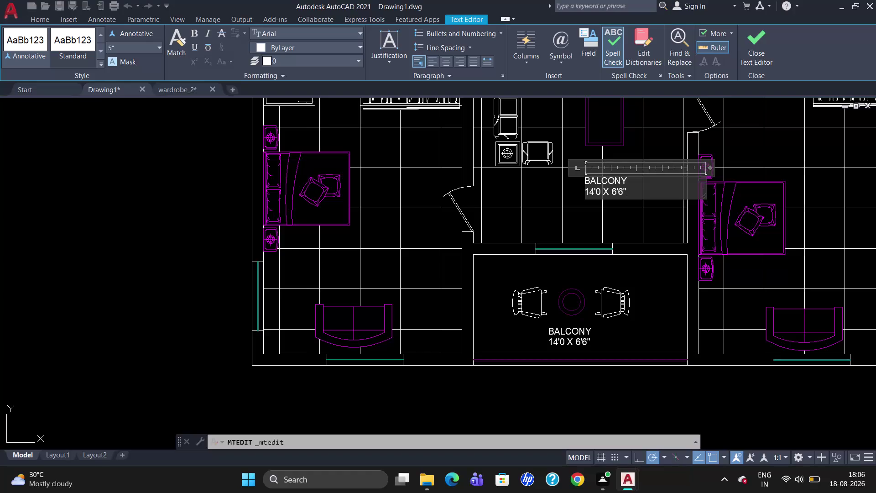
key(BackSpace)
key(BackSpace)
key(BackSpace)
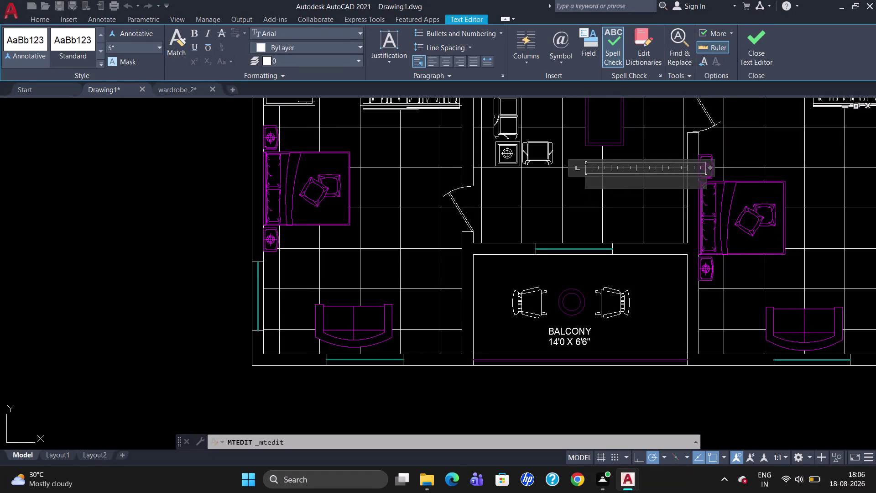
Retype the label as "FAMILY LOUNGE" / "14'0" X 12'5"".
text(FAMIL)
text(Y)
key(space)
text(L)
text(OUNGE)
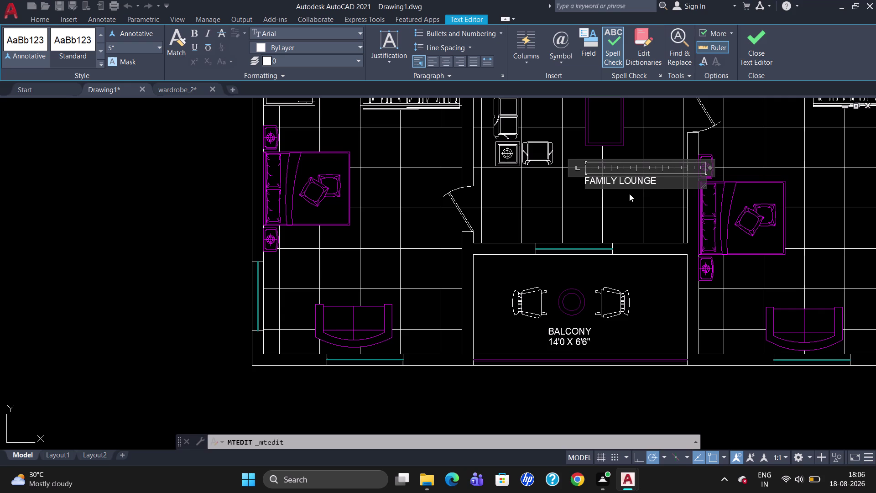
key(Return)
text(14)
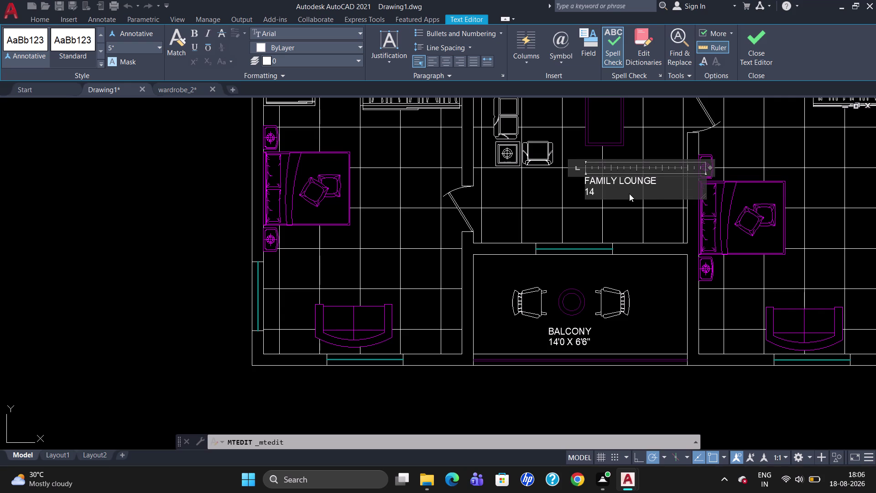
text('0" X)
key(space)
text(12')
text(5")
click(577, 226)
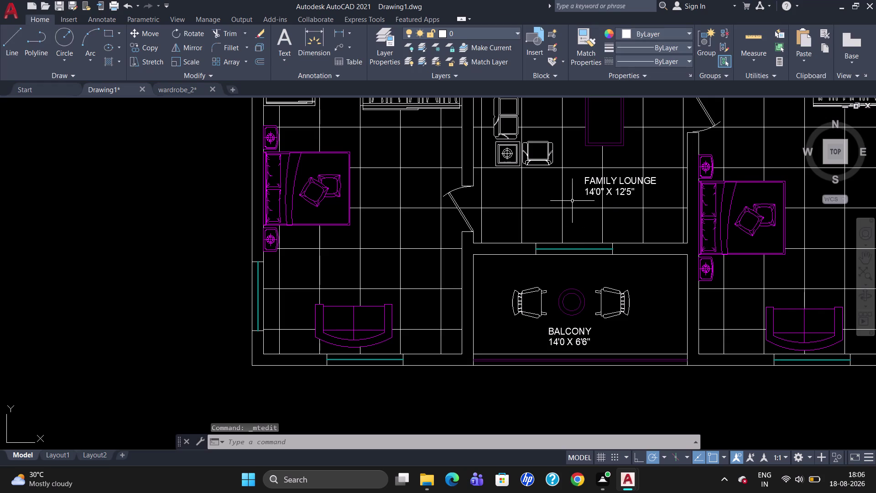
Copy the FAMILY LOUNGE label into the left room and the right room.
click(616, 181)
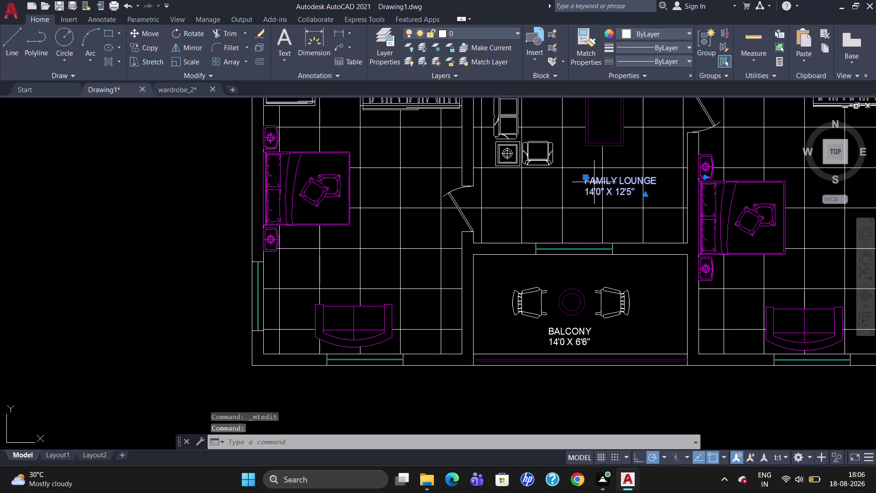
text(CO)
key(Return)
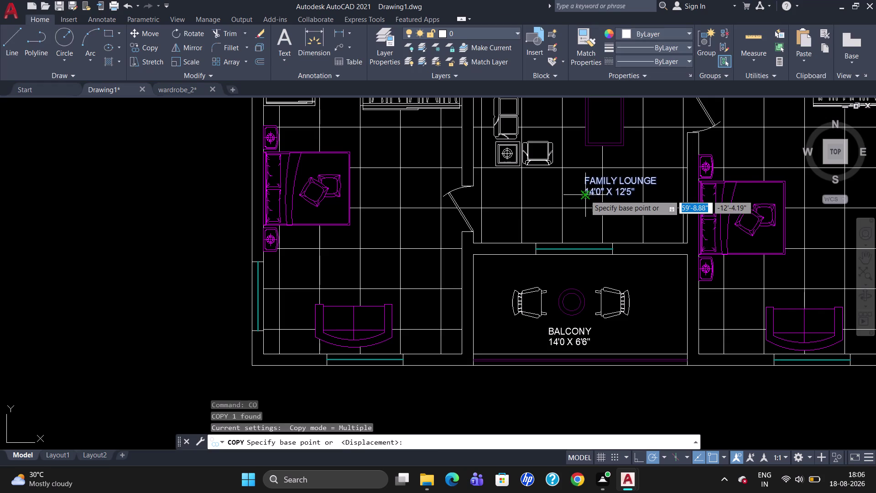
click(591, 181)
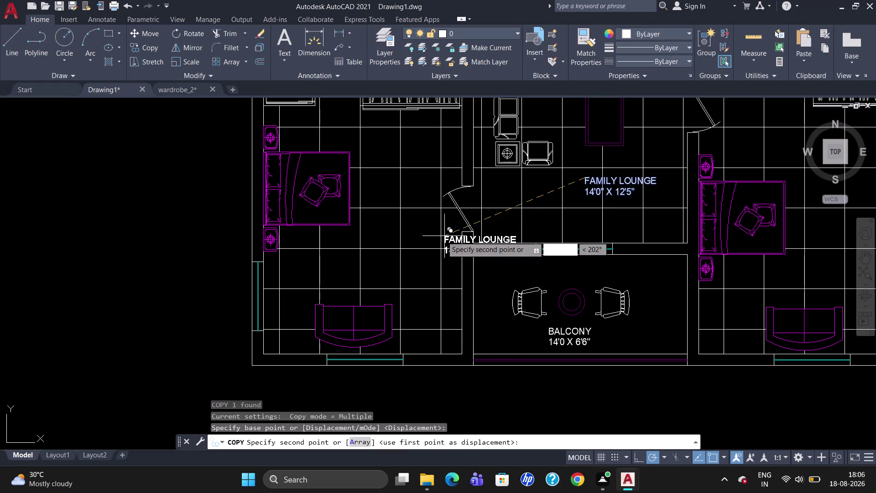
click(327, 252)
scroll(down, 3)
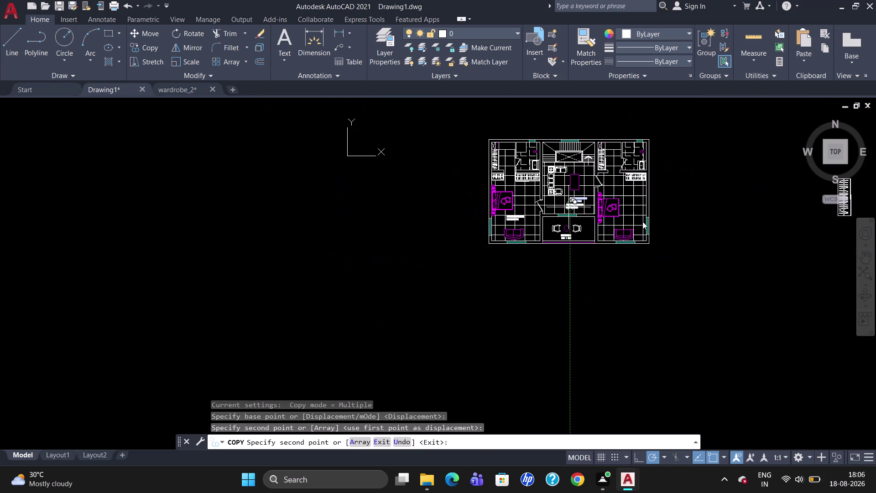
scroll(up, 3)
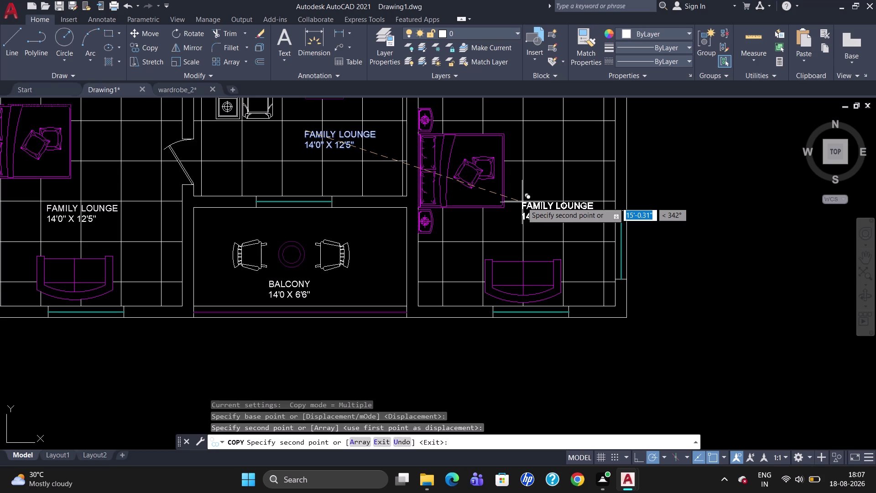
click(516, 105)
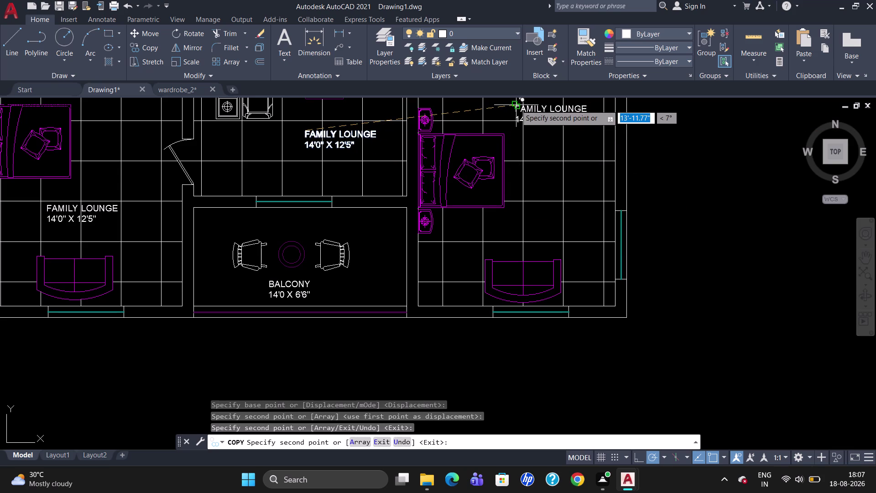
key(Escape)
Open the copied label in the right room and clear its old text.
double_click(547, 110)
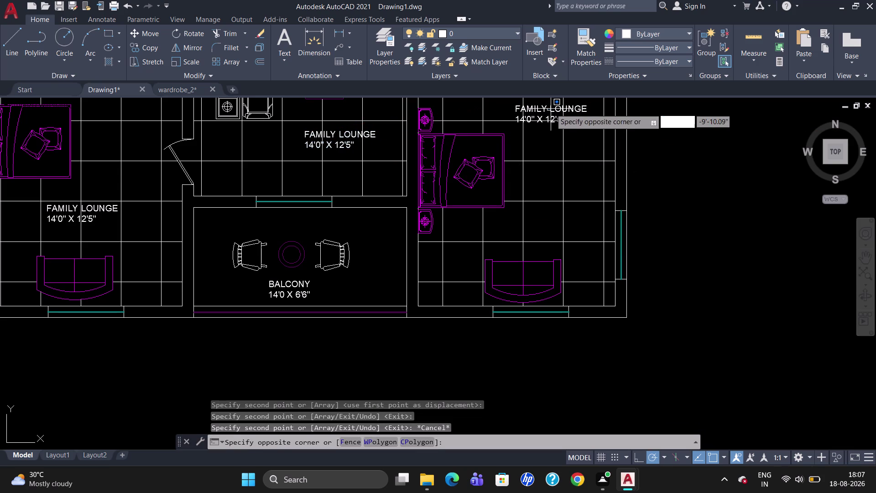
double_click(552, 108)
double_click(554, 109)
click(567, 121)
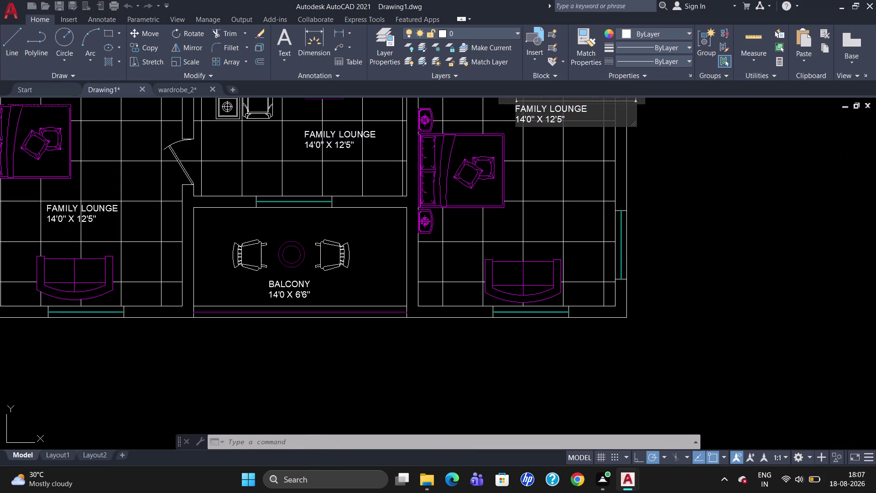
key(BackSpace)
key(BackSpace)
key(BackSpace)
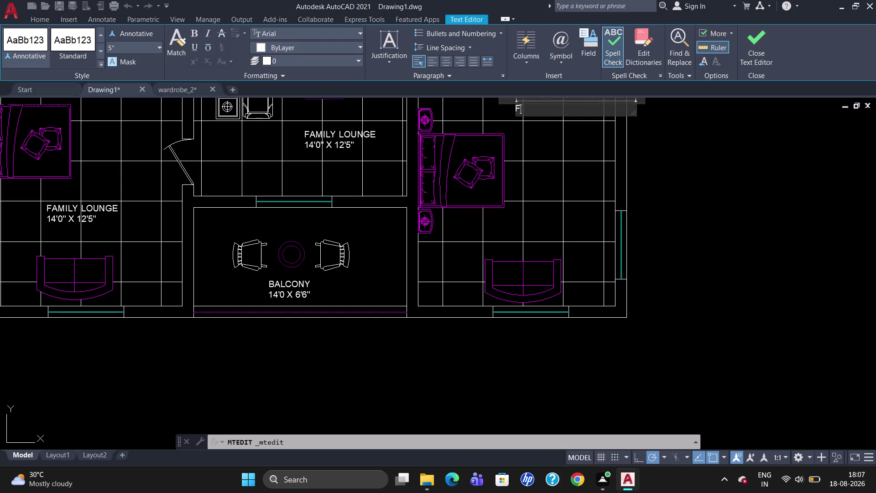
Retype the label as "BED ROOM 03" / "13'0" X 18'3"".
text(BED R)
text(OOM)
key(space)
text(03)
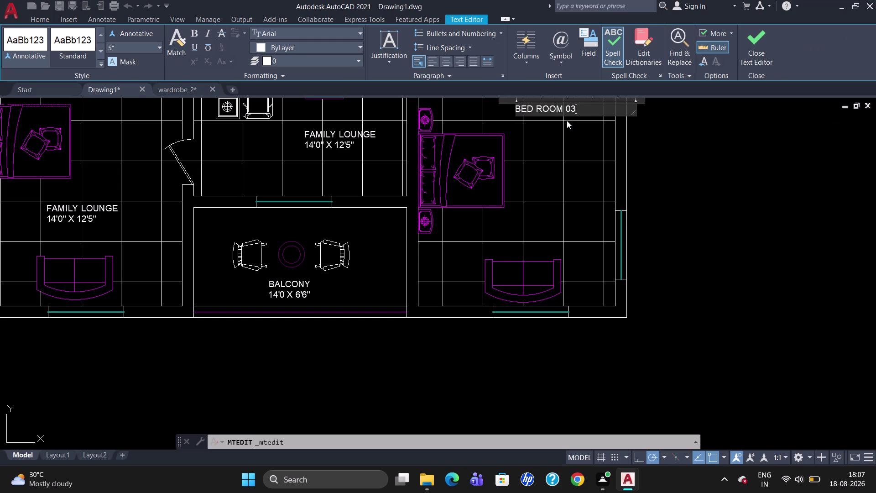
key(Return)
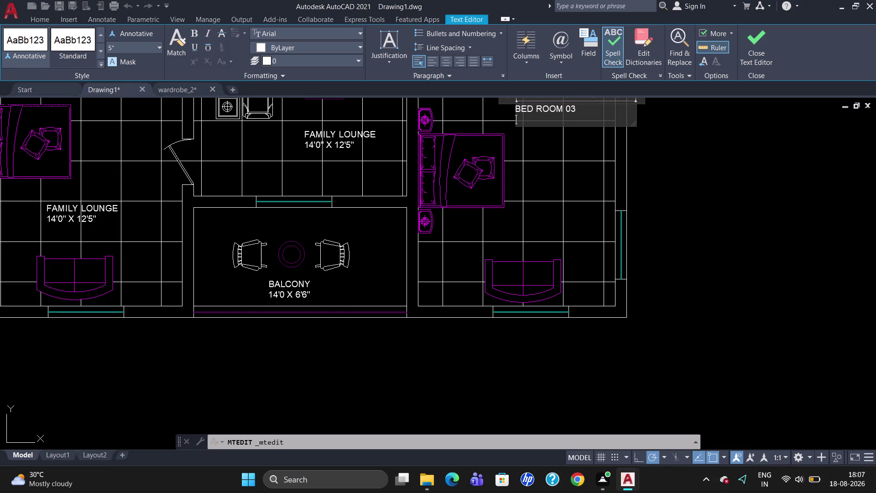
text(13)
text('0" X)
key(space)
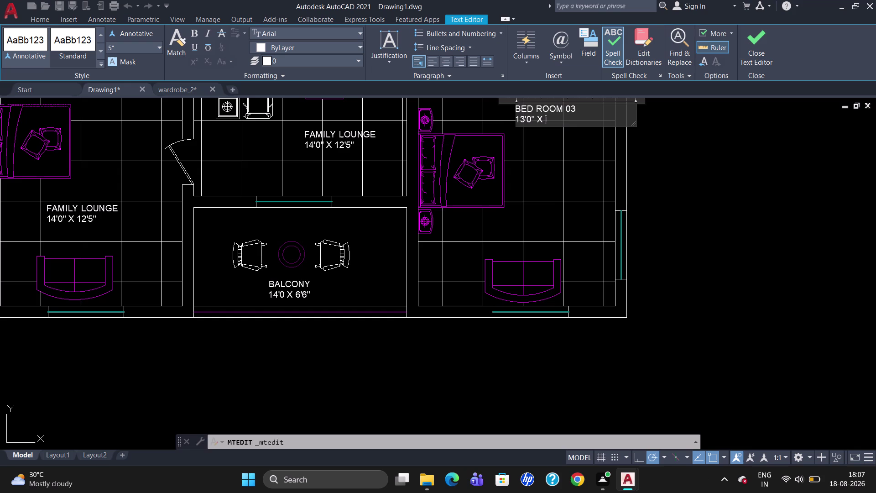
text(1)
text(8')
text(3")
click(572, 132)
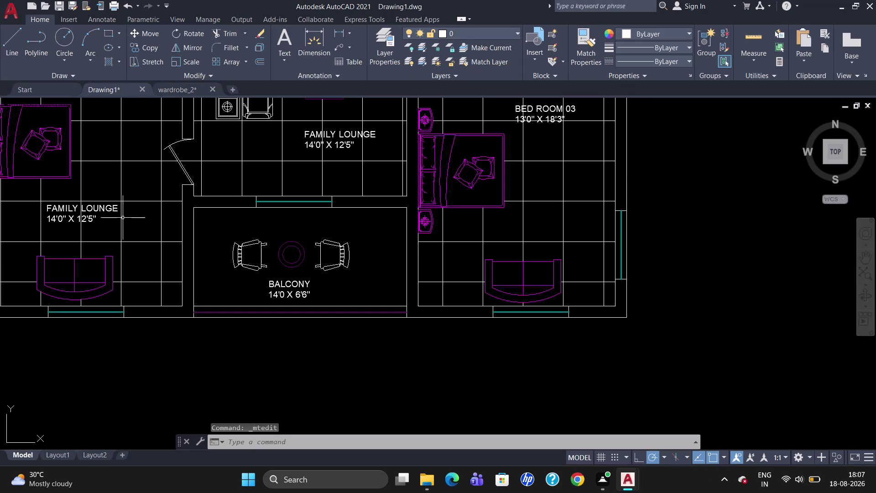
Open the copied label in the left room and delete its old text.
double_click(89, 213)
triple_click(93, 211)
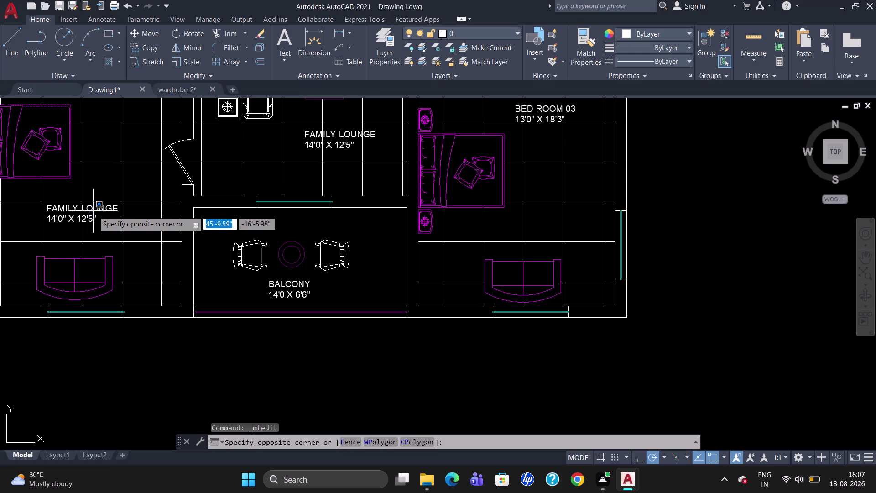
triple_click(95, 211)
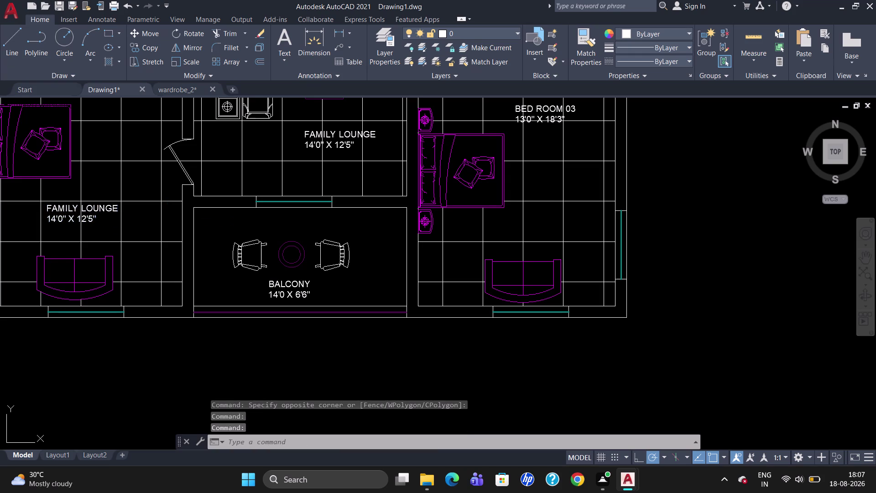
click(100, 217)
key(BackSpace)
key(BackSpace)
key(BackSpace)
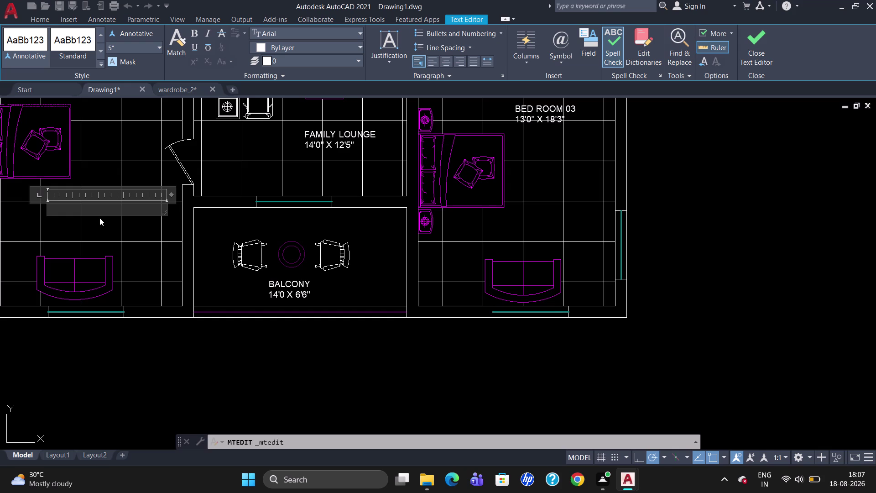
Enter BED ROOM 02 with 13'0" X 18'3" on a second line, then close the editor.
text(BED)
key(space)
text(ROOM 0)
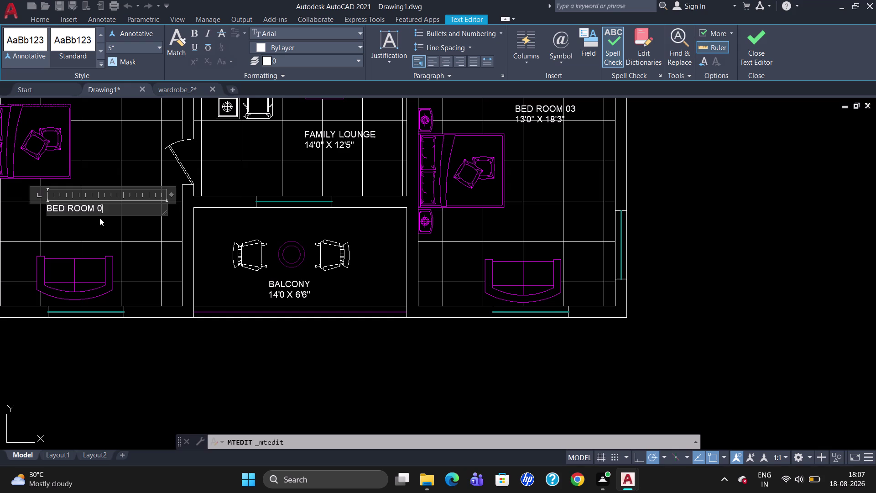
text(2)
key(Return)
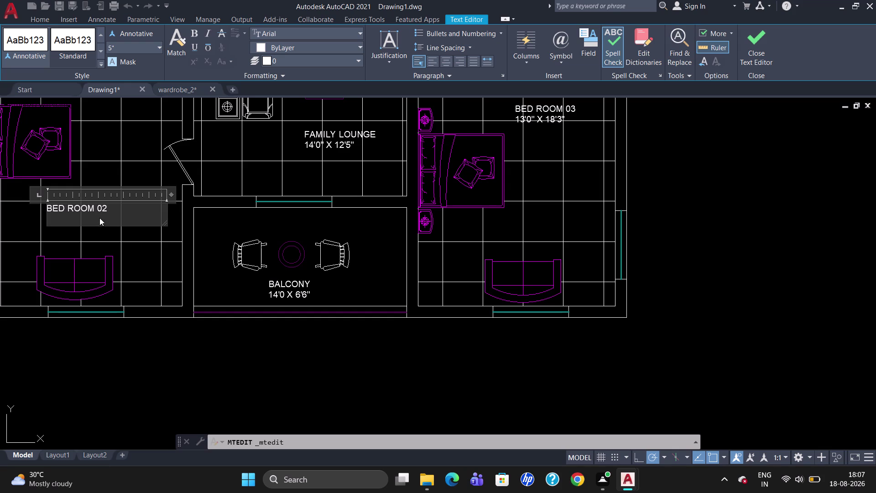
text(13')
text(0" X)
key(space)
key(1)
text(8')
text(3")
click(133, 254)
scroll(up, 3)
scroll(down, 3)
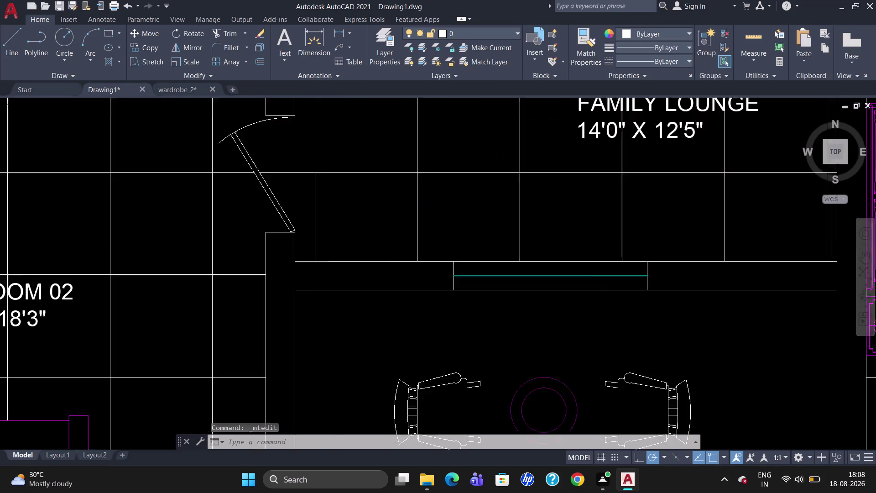
Draw an MTEXT box in the upper-left small room with 5" text height.
scroll(down, 3)
scroll(up, 3)
scroll(down, 3)
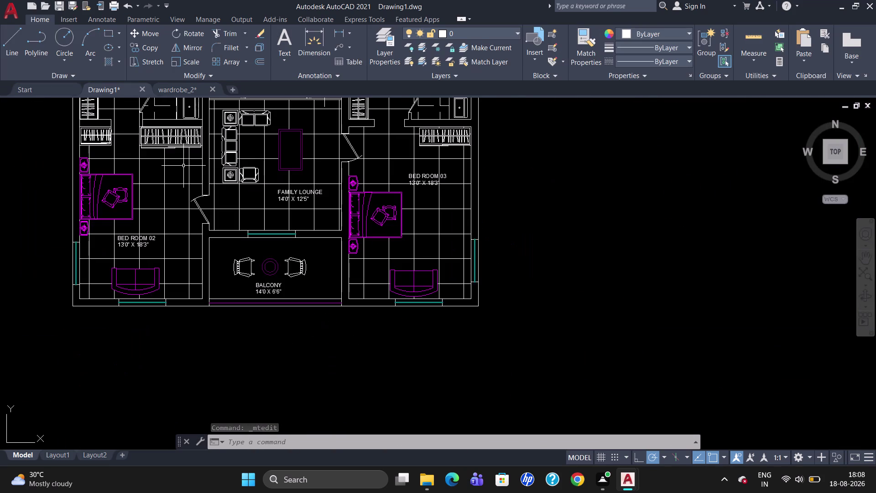
scroll(down, 3)
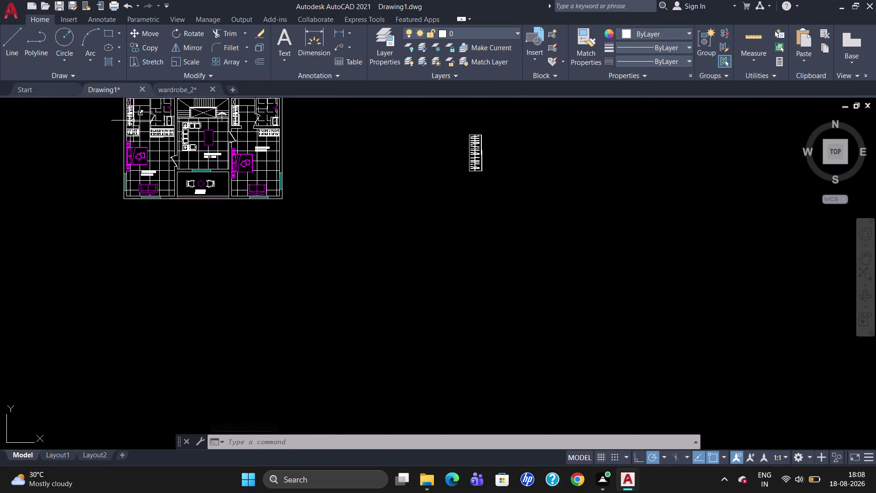
scroll(up, 3)
scroll(down, 3)
scroll(up, 3)
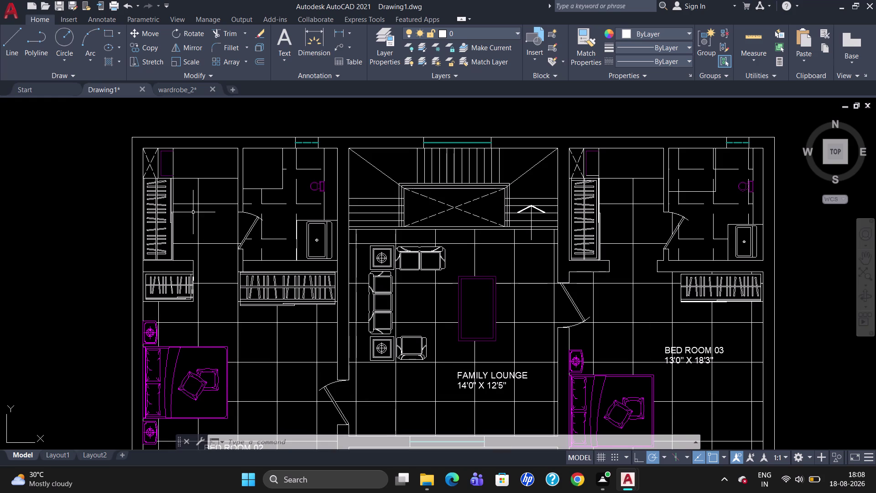
key(t)
key(Return)
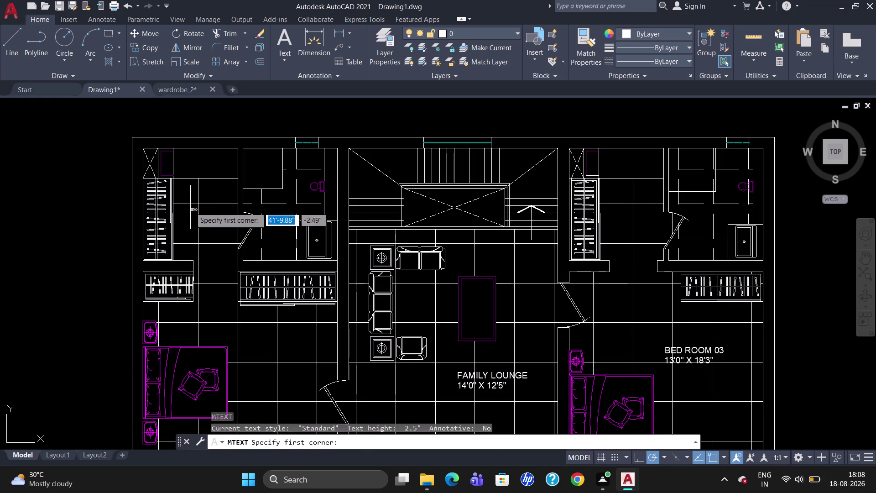
click(190, 207)
click(228, 233)
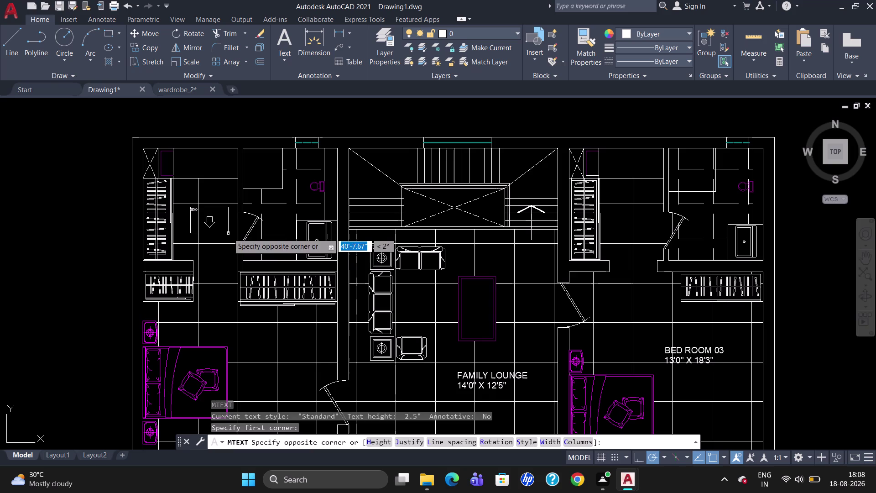
click(138, 47)
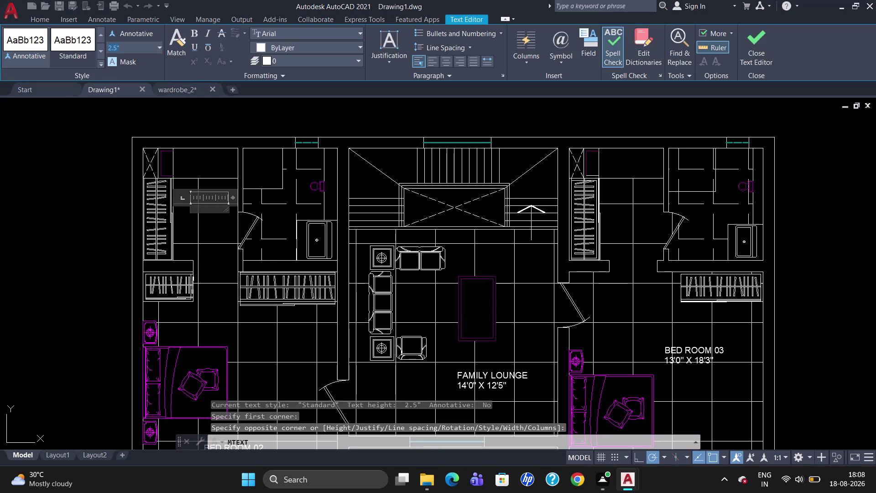
key(BackSpace)
key(5)
key(Return)
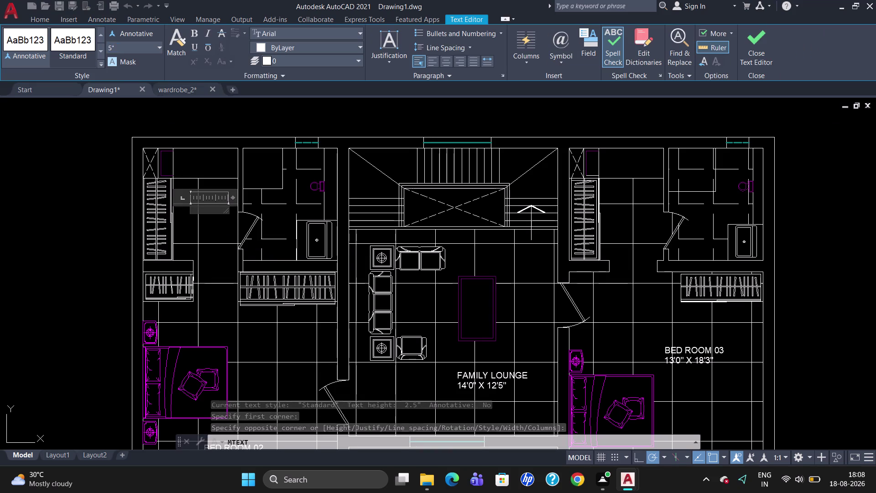
Type DRESS and the size 6'4" X 7'6".
text(DRESS)
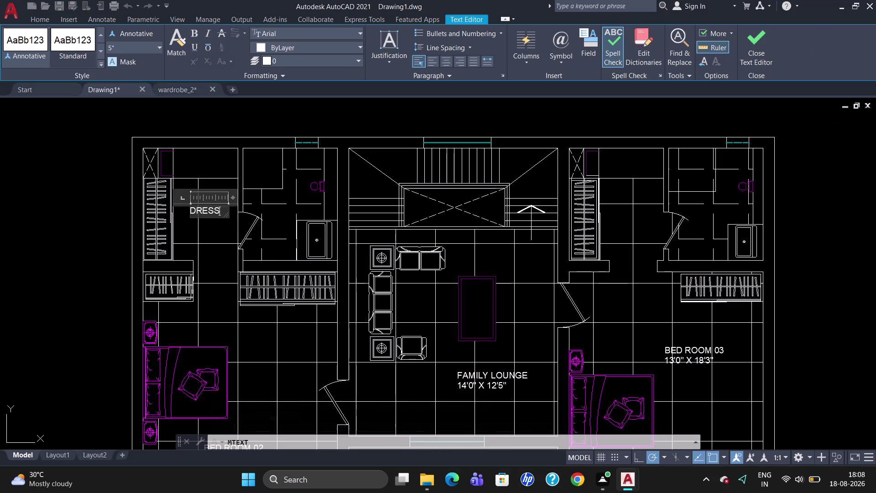
key(Return)
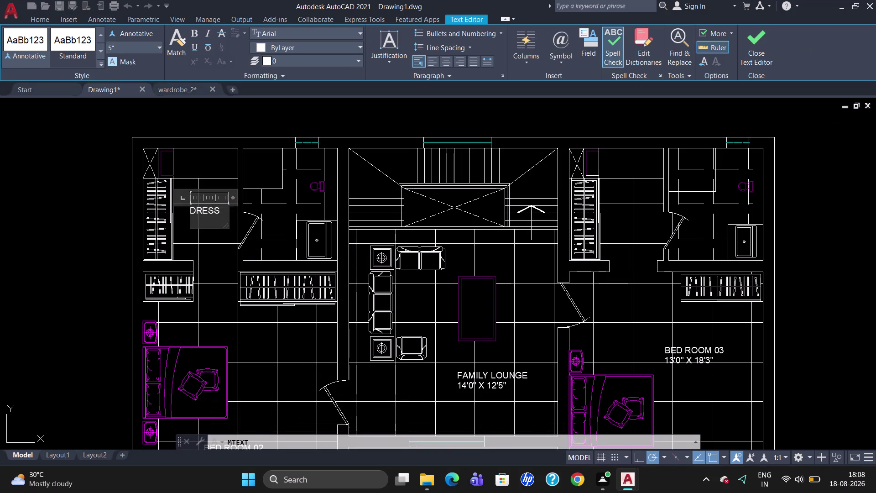
key(6)
text('4)
text(" X)
key(space)
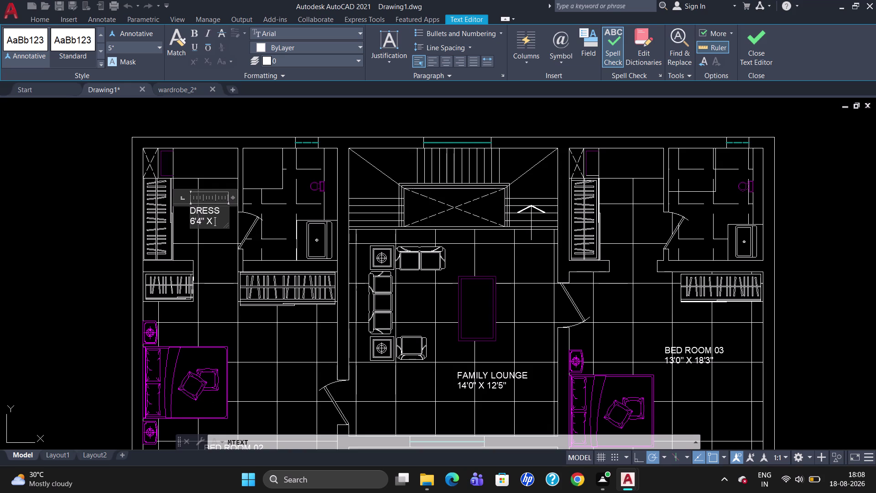
text(7')
text(6")
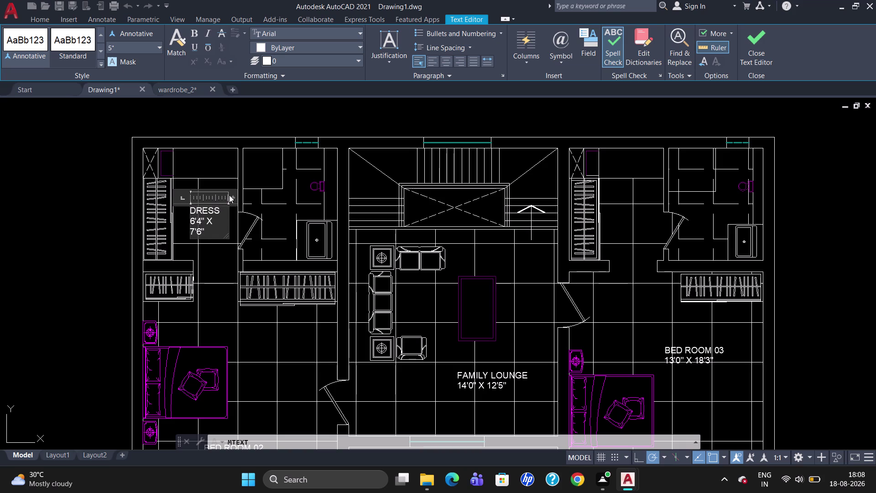
Widen the DRESS label so the size fits one line, then close and select it.
drag(235, 196, 242, 197)
click(243, 197)
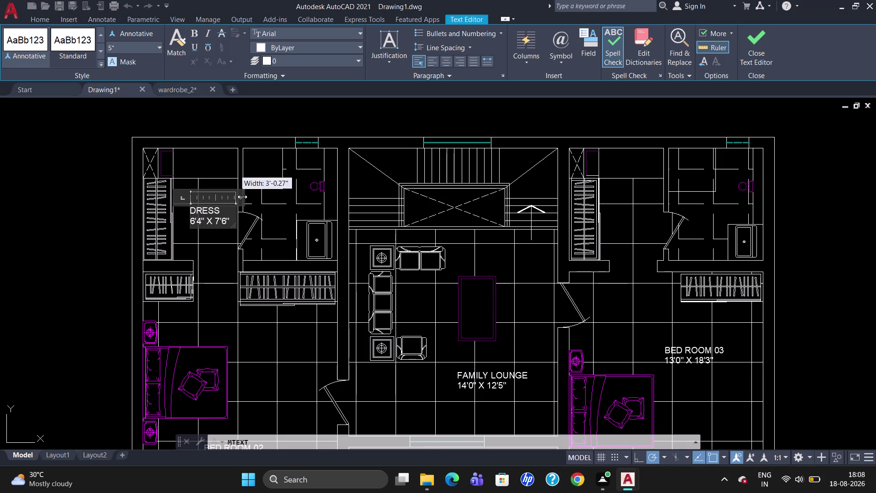
click(217, 215)
click(211, 225)
click(211, 245)
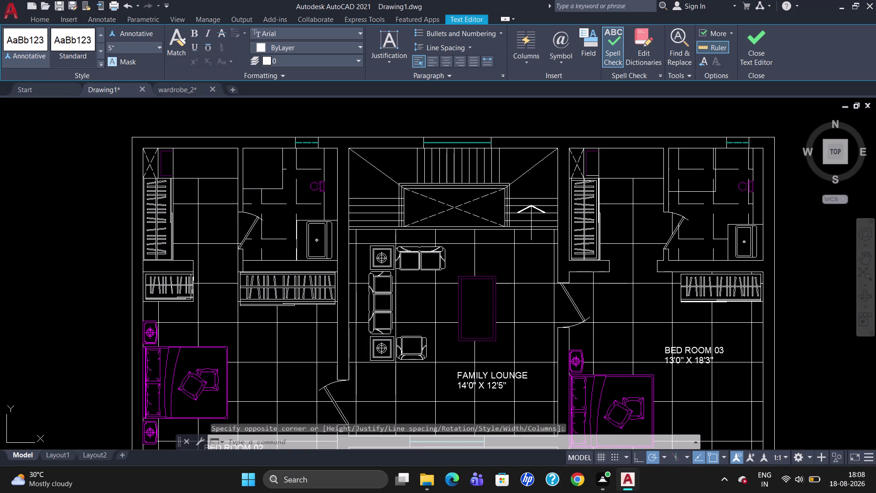
click(211, 212)
Copy the DRESS label into the neighbouring bathroom, right dress room and far-right bathroom.
text(C)
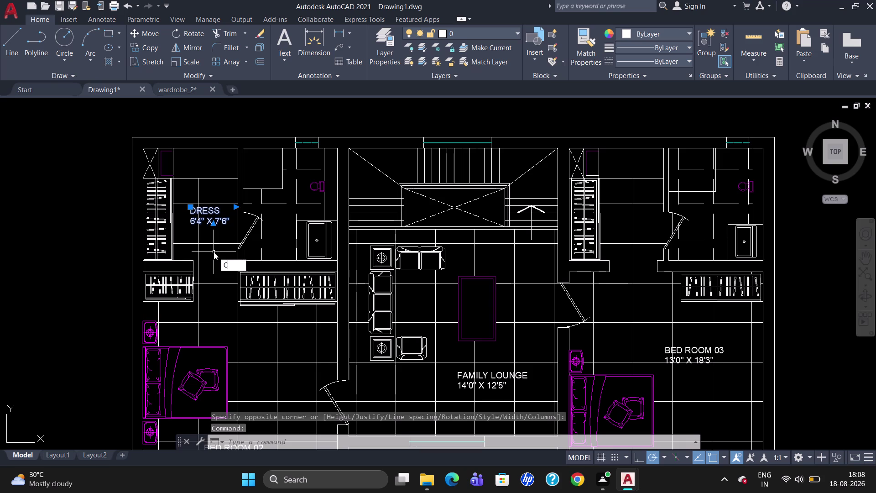
text(O)
key(Return)
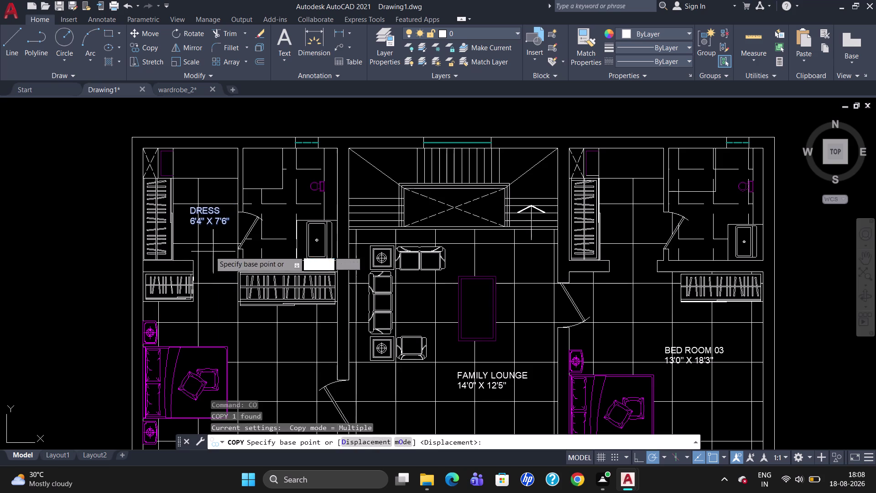
click(200, 212)
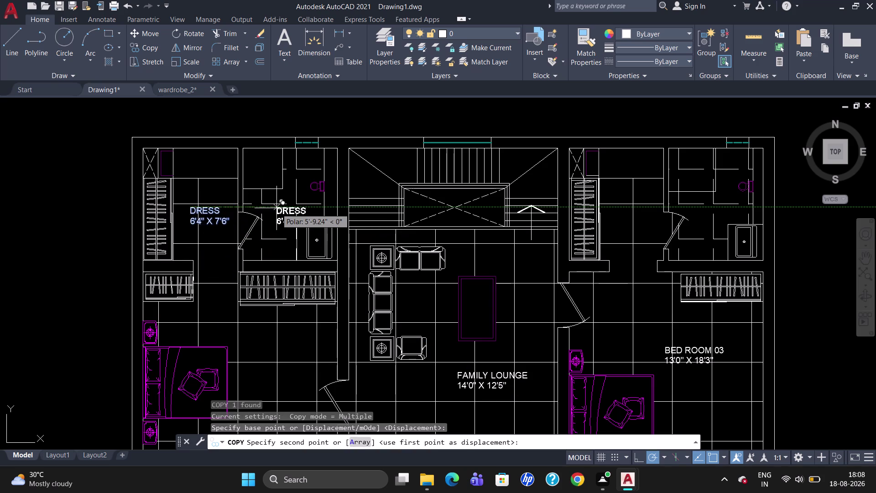
click(270, 209)
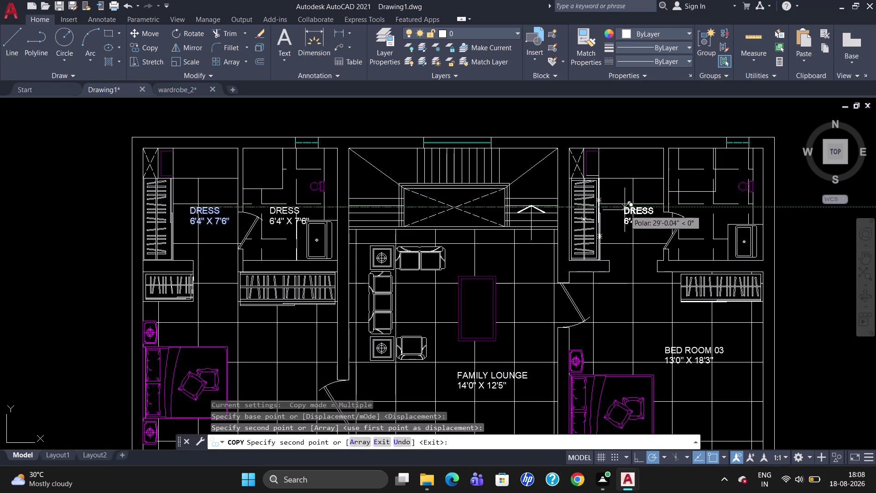
click(625, 210)
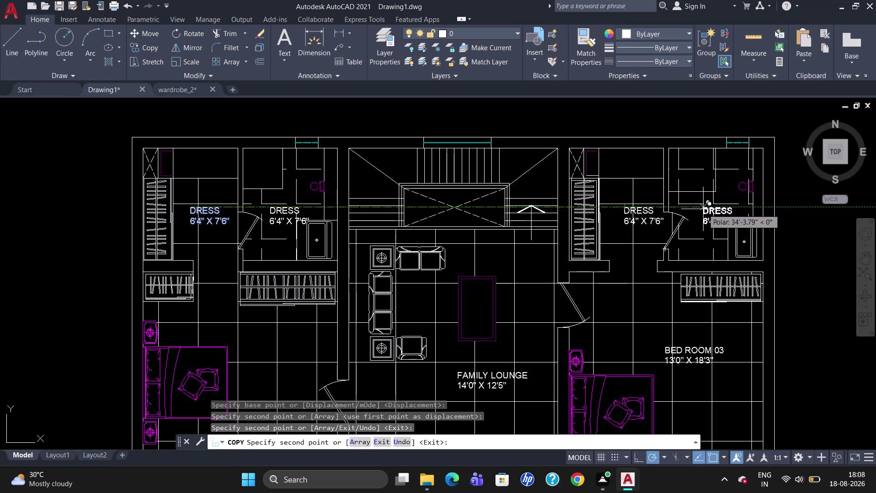
click(703, 209)
key(Escape)
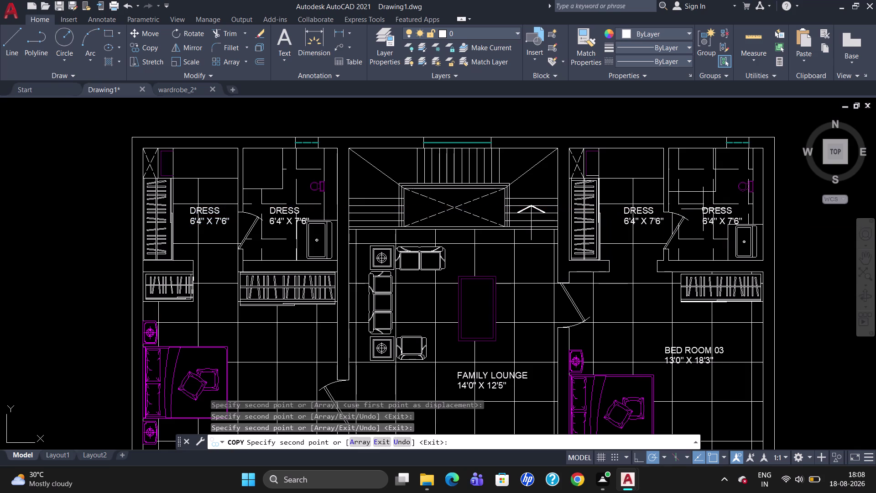
double_click(631, 216)
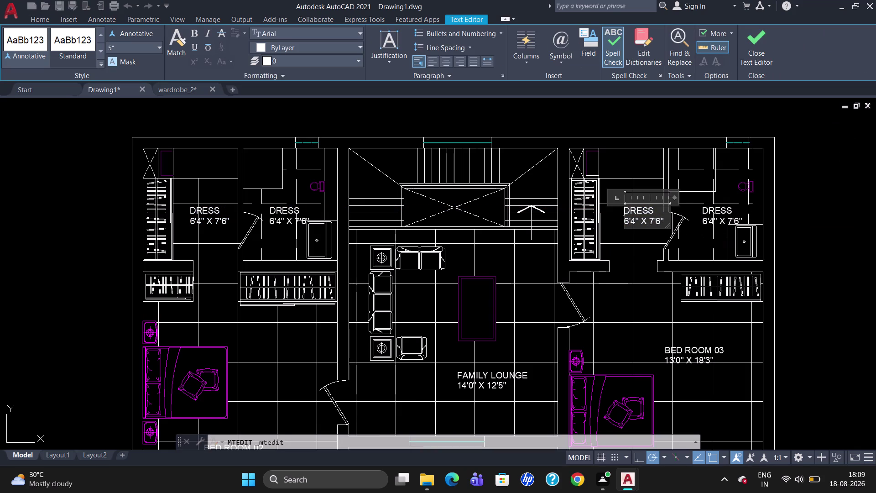
Change the far-right bathroom label from DRESS to TOILET.
click(656, 213)
click(723, 203)
double_click(724, 212)
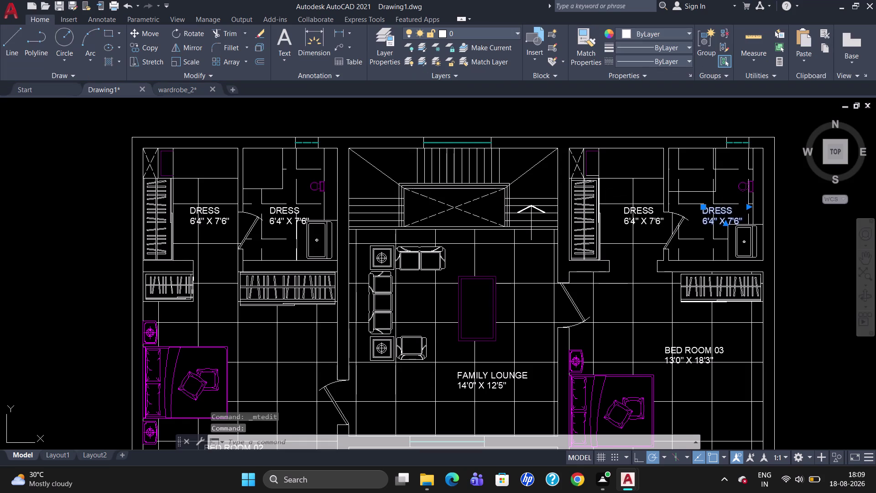
key(Right)
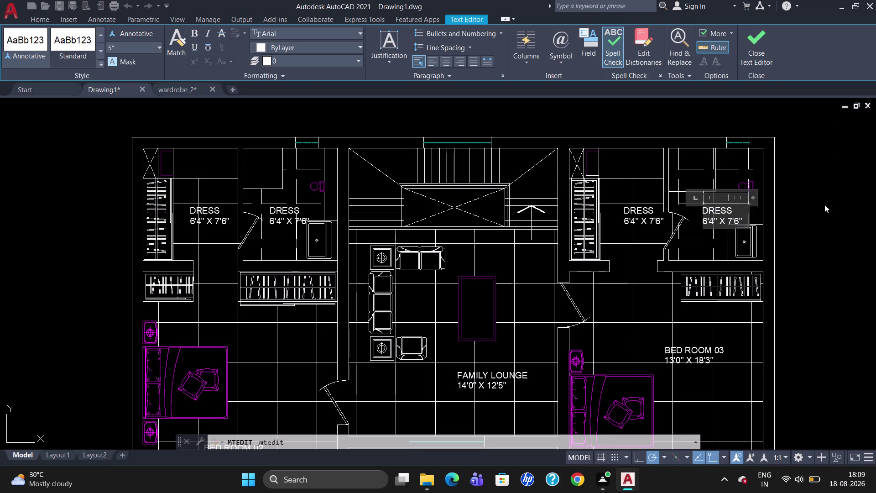
click(735, 214)
key(BackSpace)
key(BackSpace)
key(BackSpace)
key(BackSpace)
key(BackSpace)
text(T)
text(OILET)
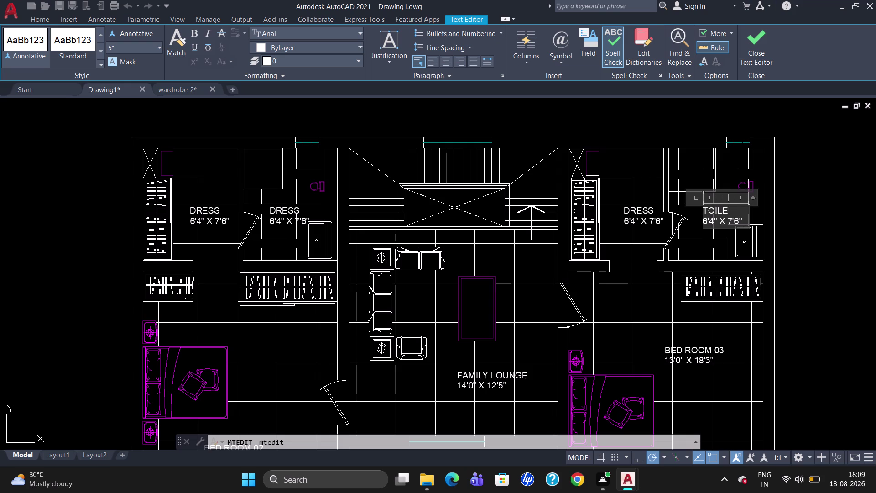
click(288, 210)
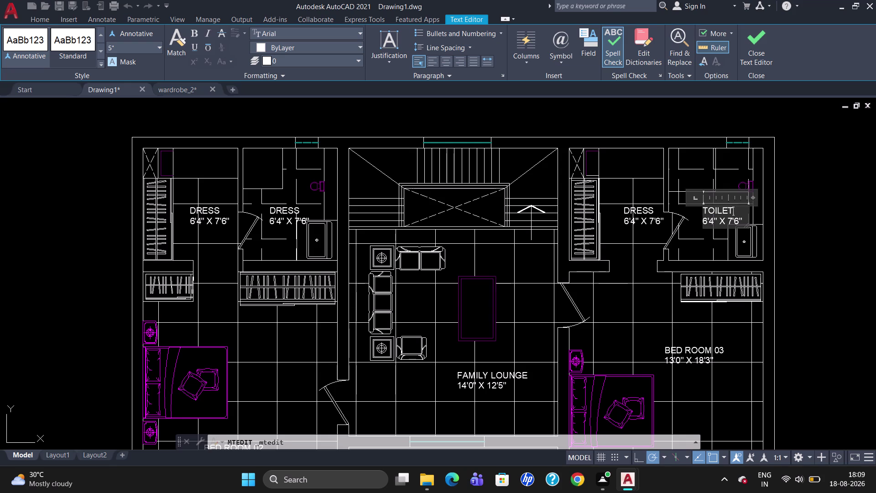
double_click(284, 212)
Change the left bathroom label from DRESS to TOILET.
click(284, 212)
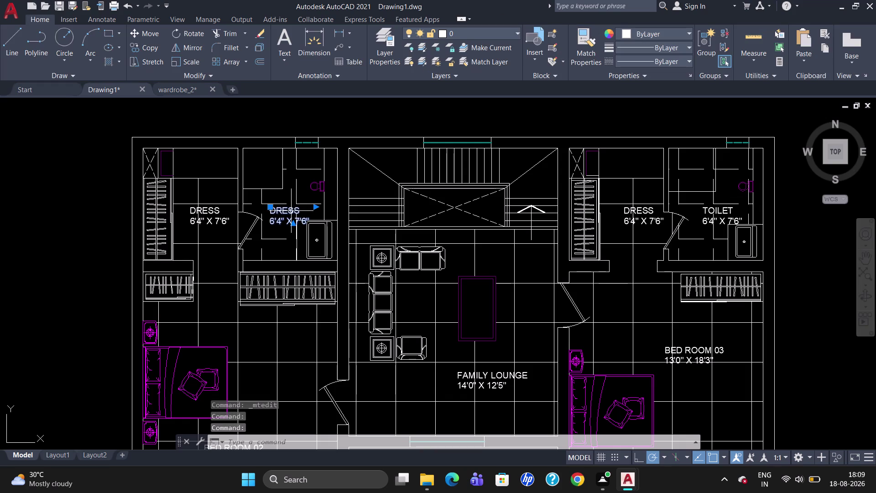
double_click(293, 210)
click(301, 211)
key(BackSpace)
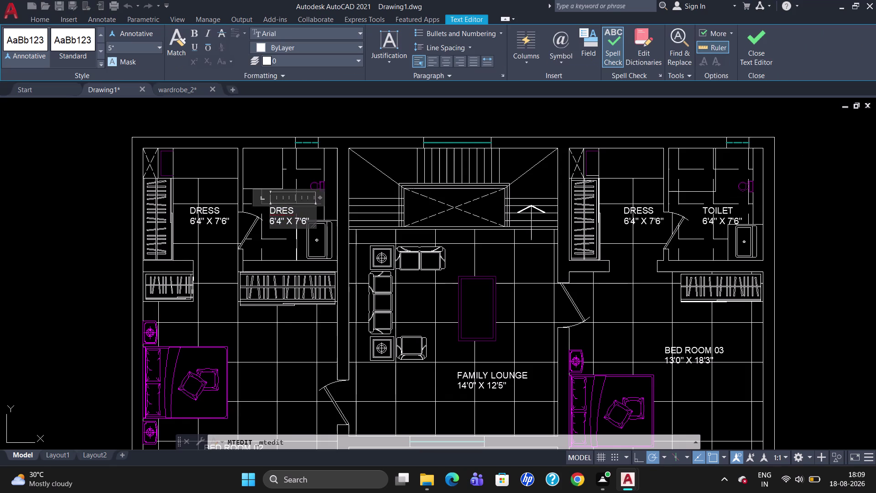
key(BackSpace)
key(BackSpace)
key(BackSpace)
key(BackSpace)
key(y)
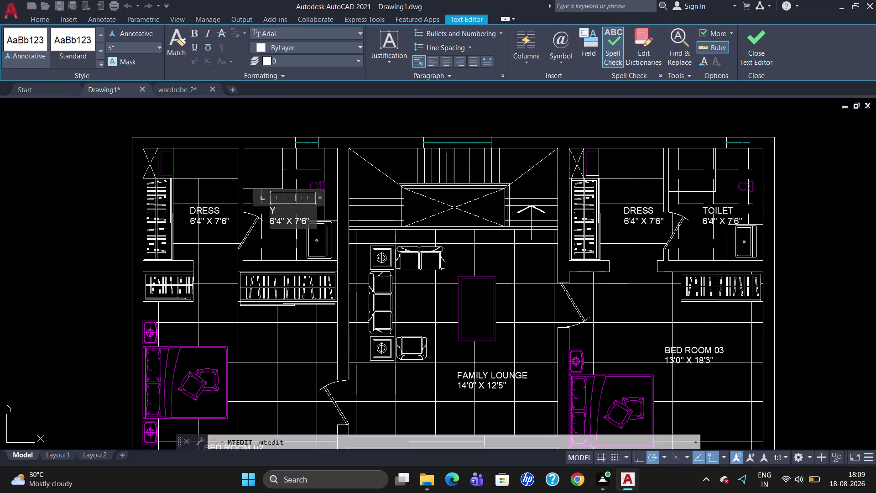
key(BackSpace)
text(TOILET)
click(258, 176)
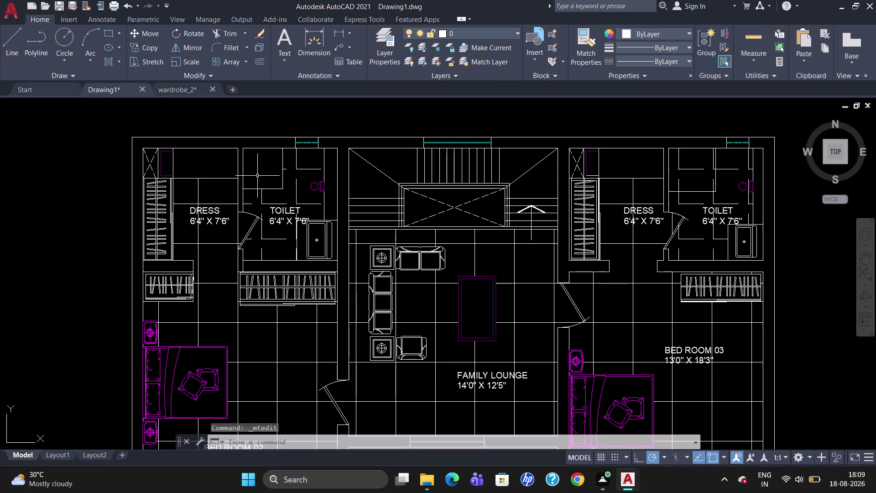
Cancel an empty text box and dismiss the hatch options.
key(t)
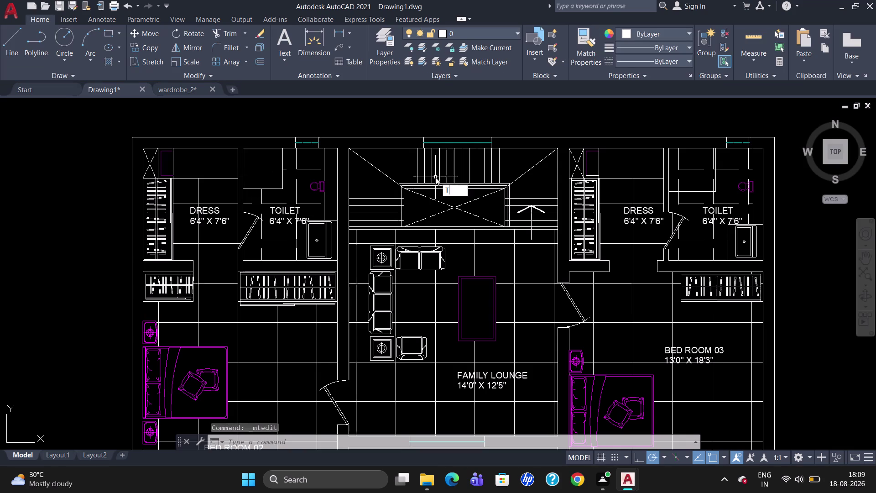
key(Return)
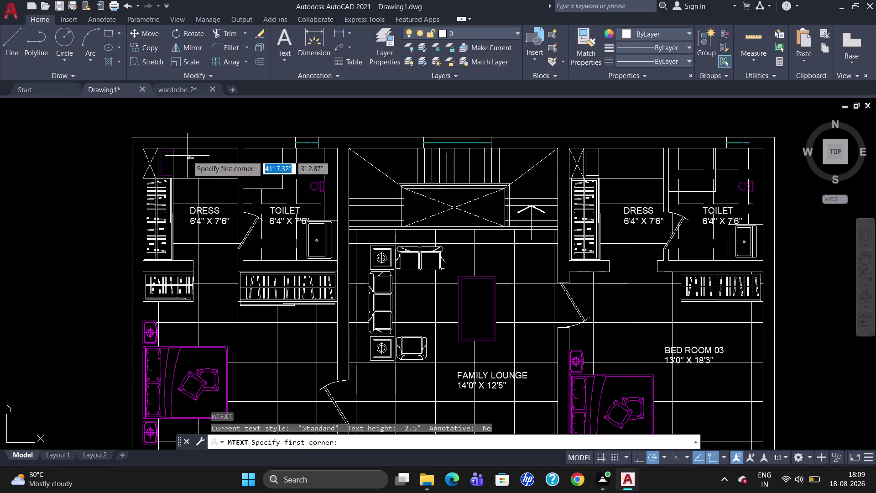
click(188, 155)
click(218, 167)
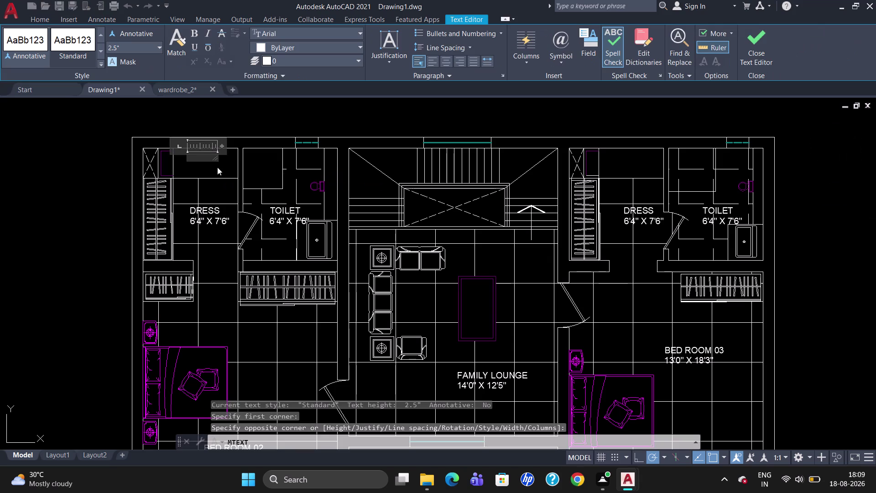
key(Escape)
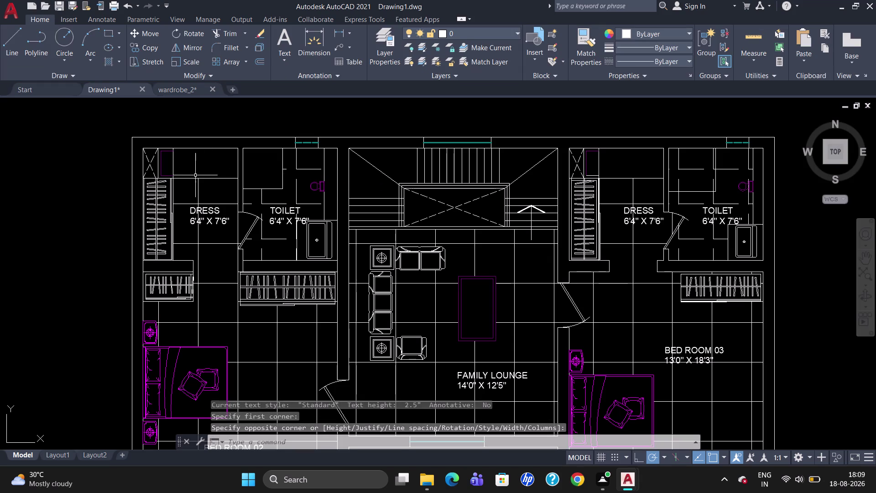
click(118, 63)
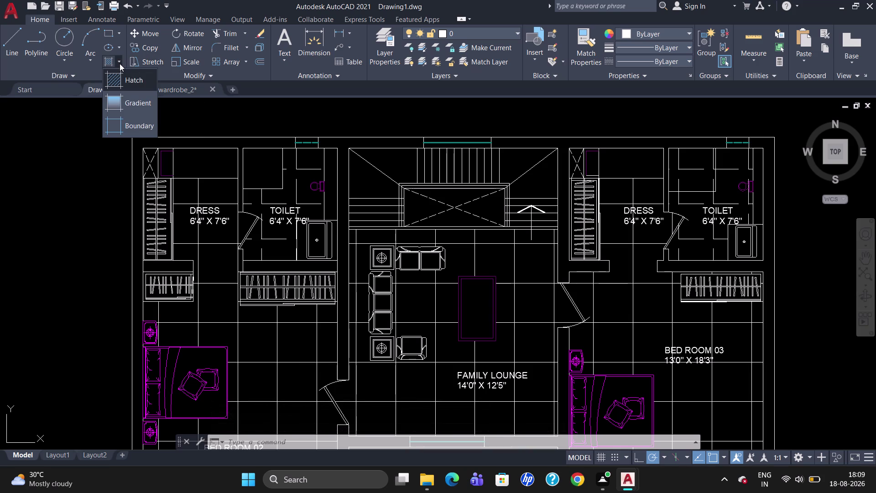
key(Escape)
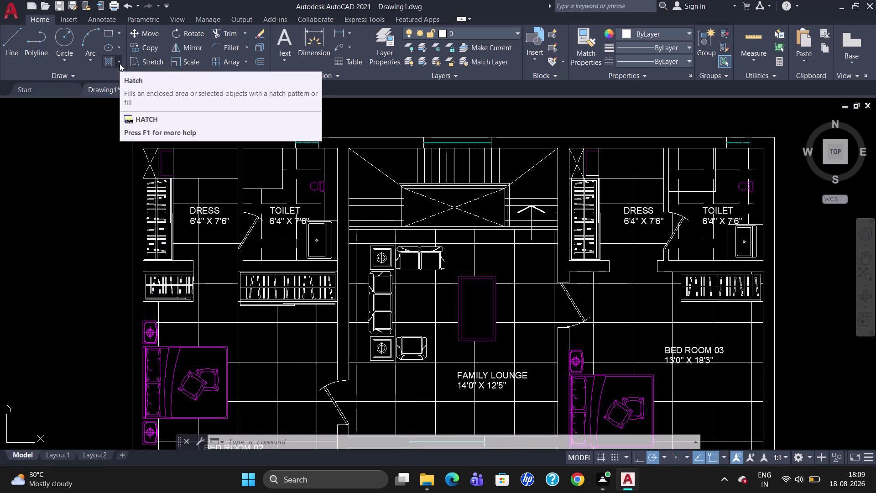
key(t)
key(Return)
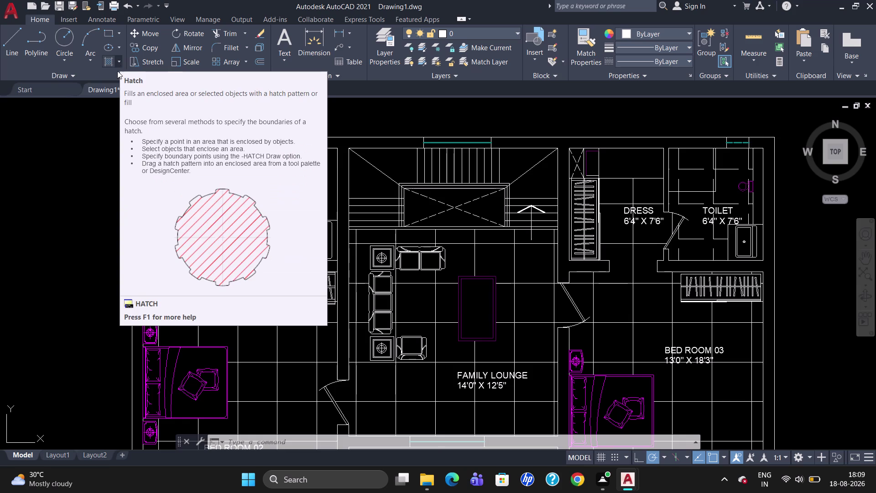
click(43, 172)
drag(56, 175, 65, 180)
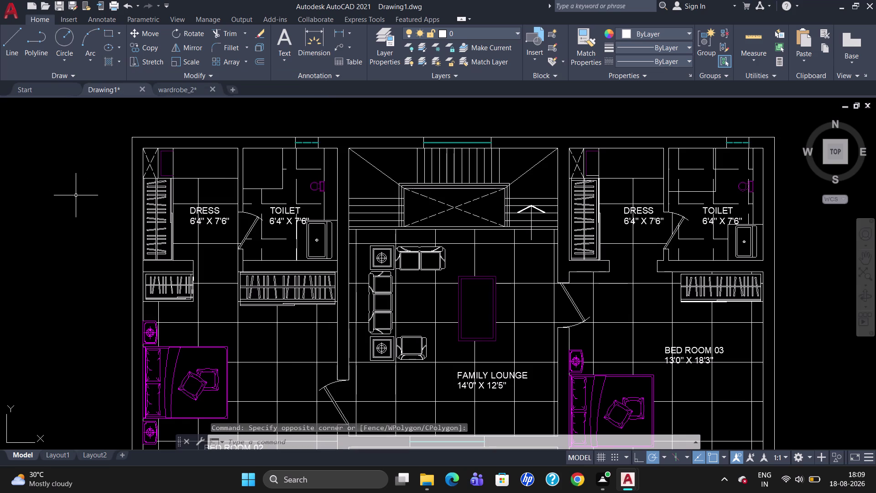
Place a height-5 MTEXT label reading STORE left of the plan's top-left corner.
key(Escape)
key(t)
key(Return)
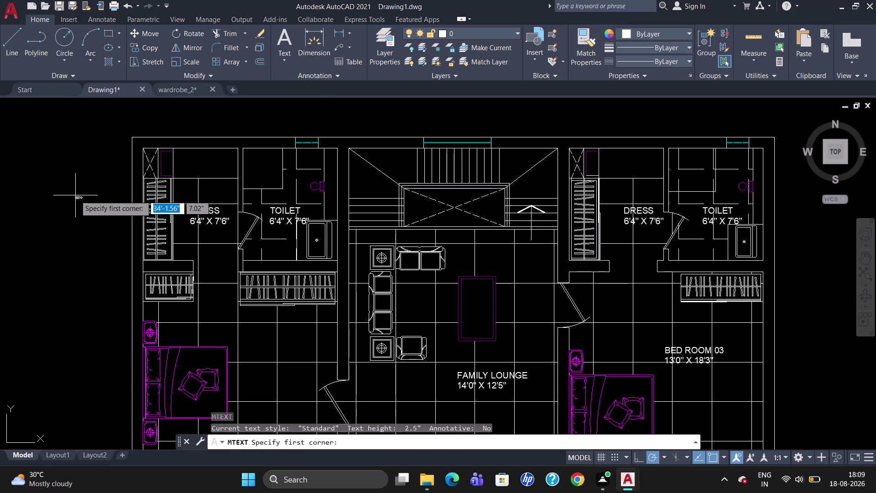
click(73, 194)
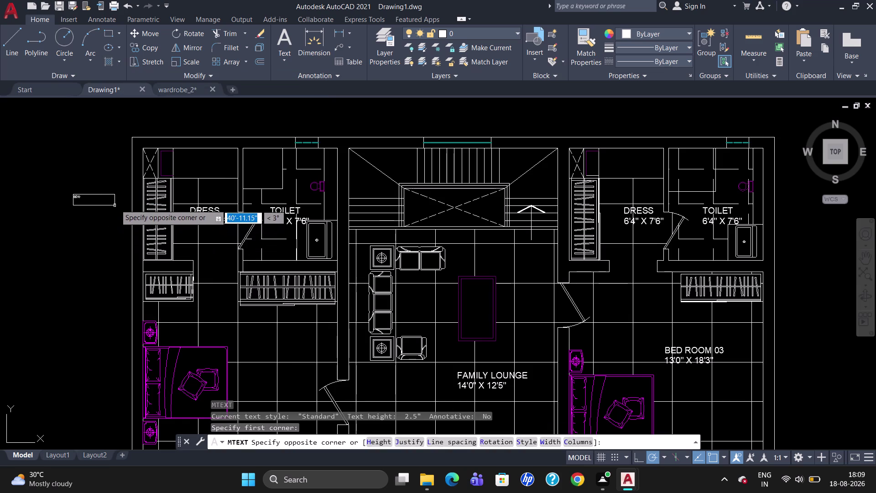
click(115, 204)
click(134, 43)
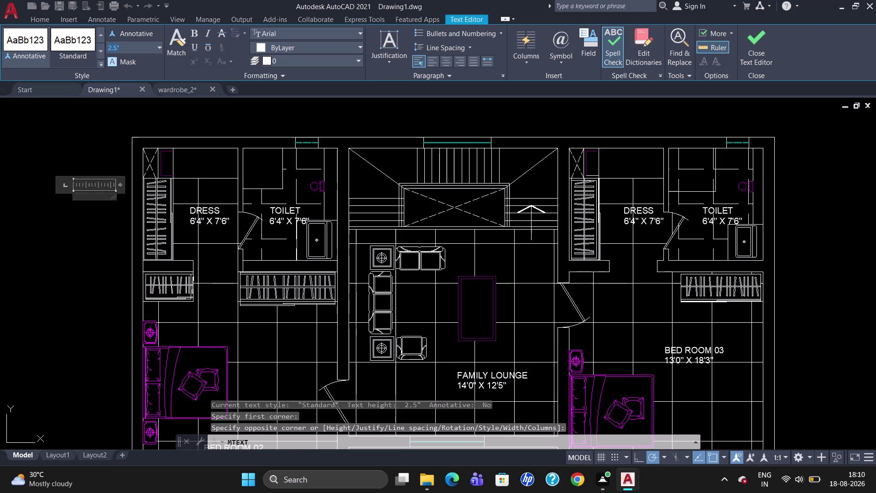
key(BackSpace)
key(5)
key(Return)
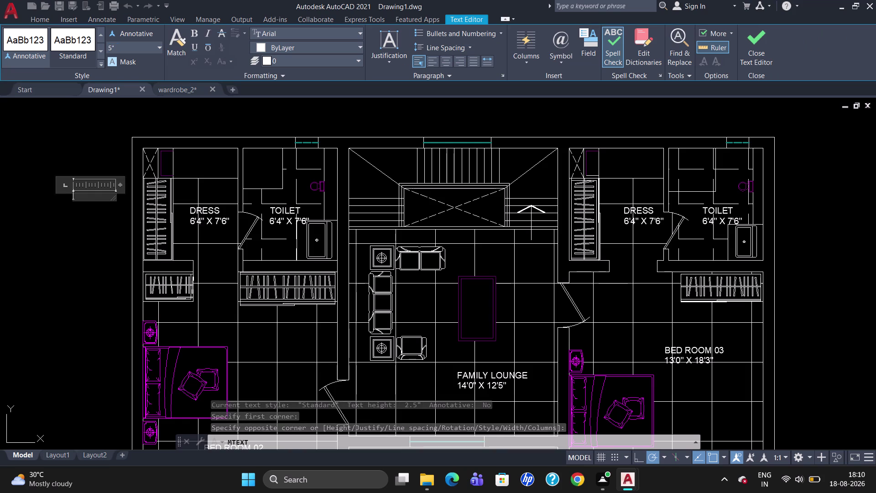
text(SR)
key(BackSpace)
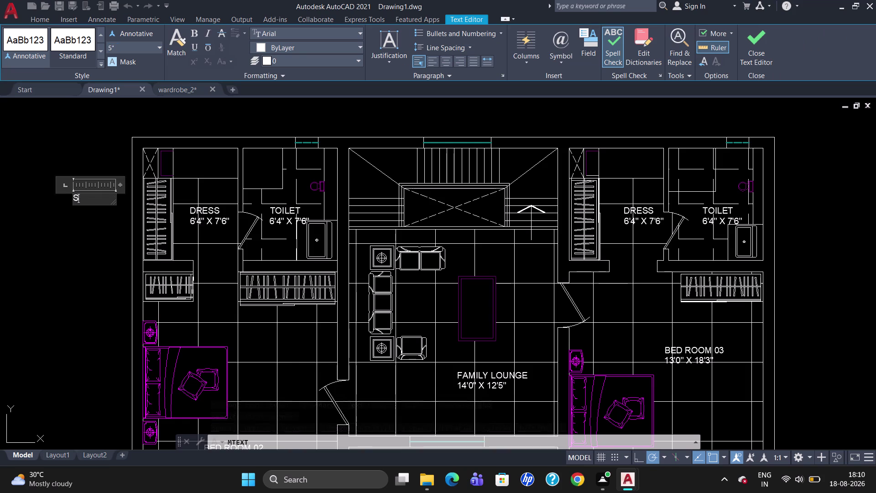
text(TORE)
click(87, 270)
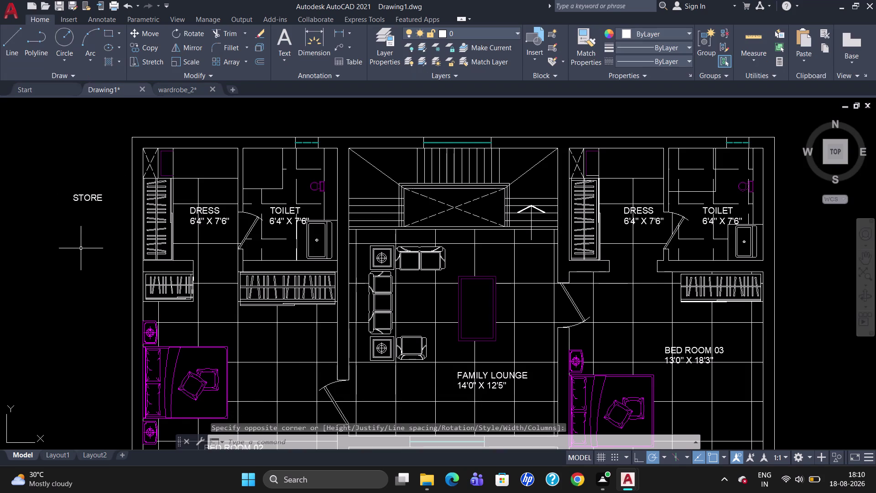
click(94, 198)
click(73, 191)
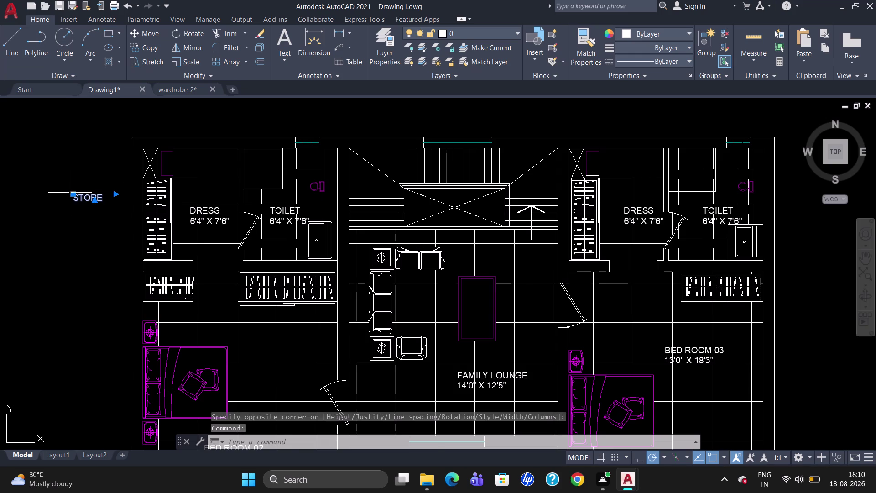
Rotate the STORE label 90° so it reads vertically.
click(74, 216)
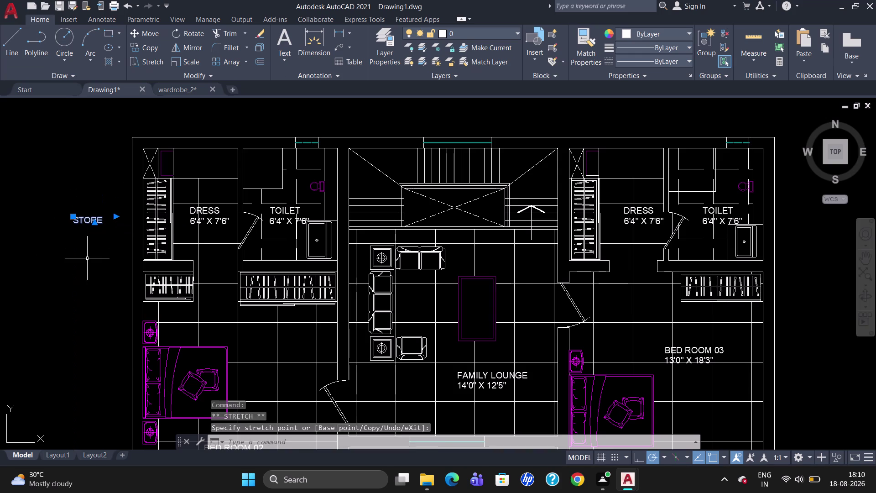
text(R)
text(O)
key(Return)
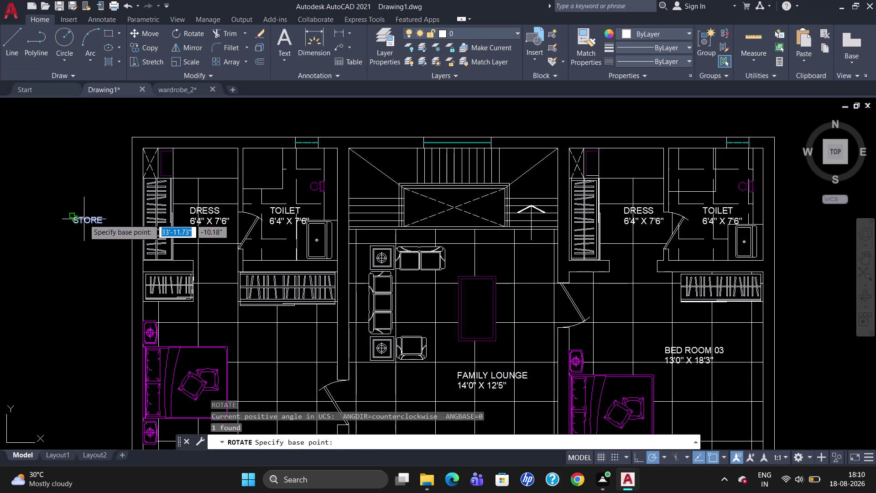
click(84, 218)
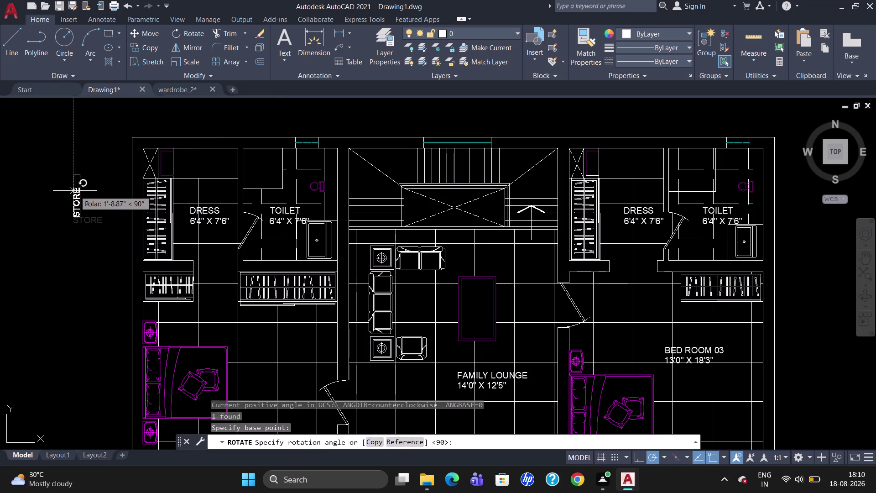
click(77, 177)
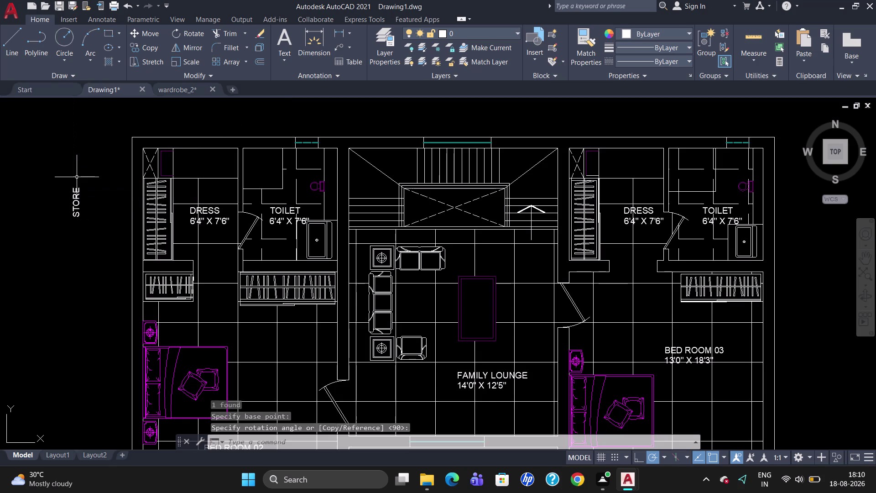
Move the vertical STORE label onto the store room corner.
click(72, 205)
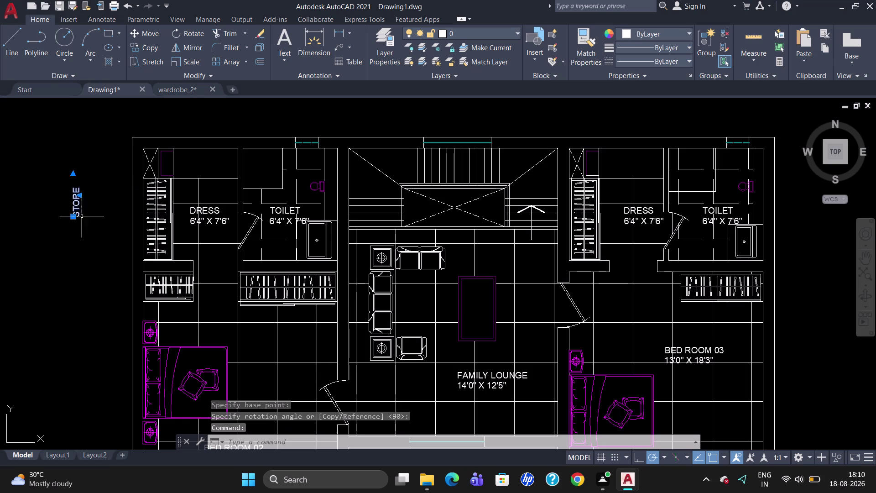
click(70, 216)
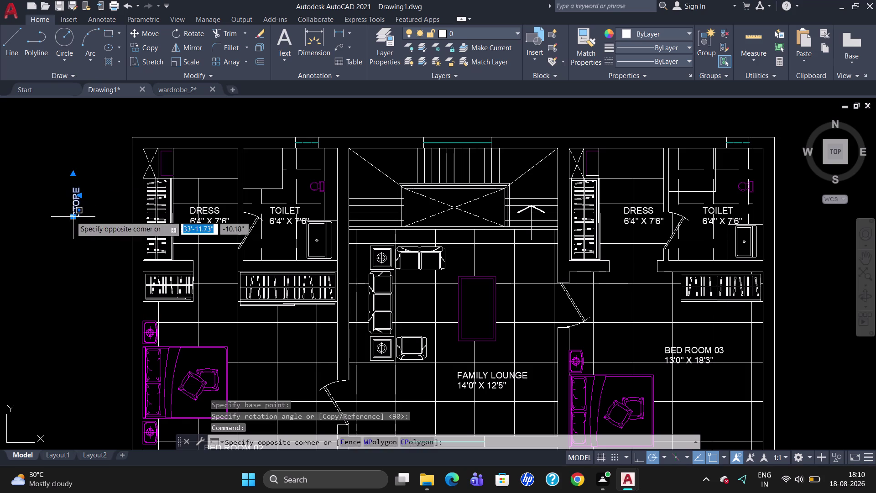
click(71, 216)
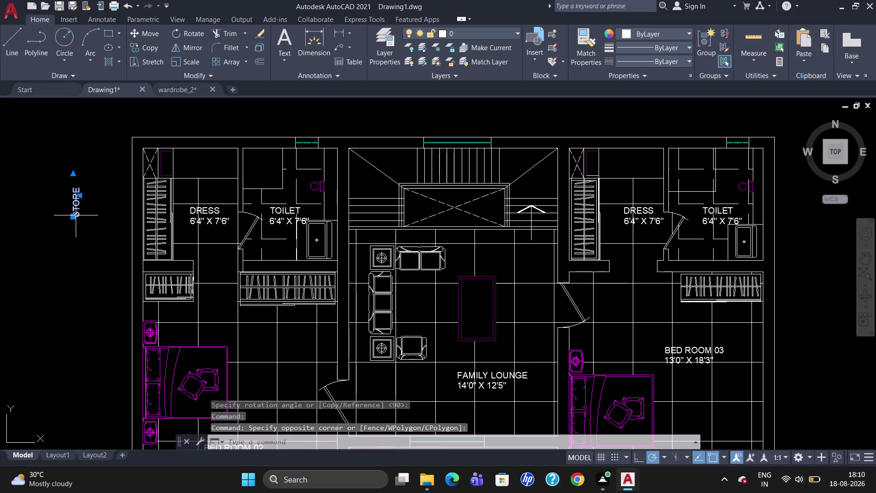
drag(72, 217, 118, 192)
scroll(up, 3)
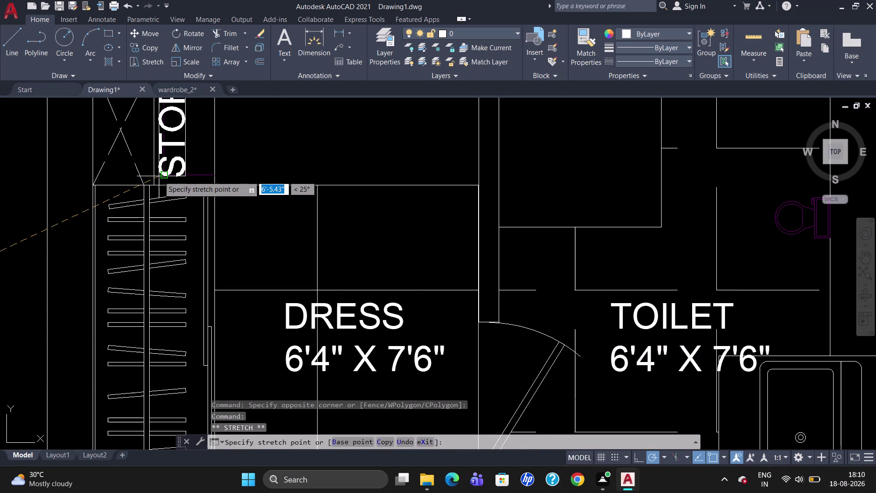
click(175, 171)
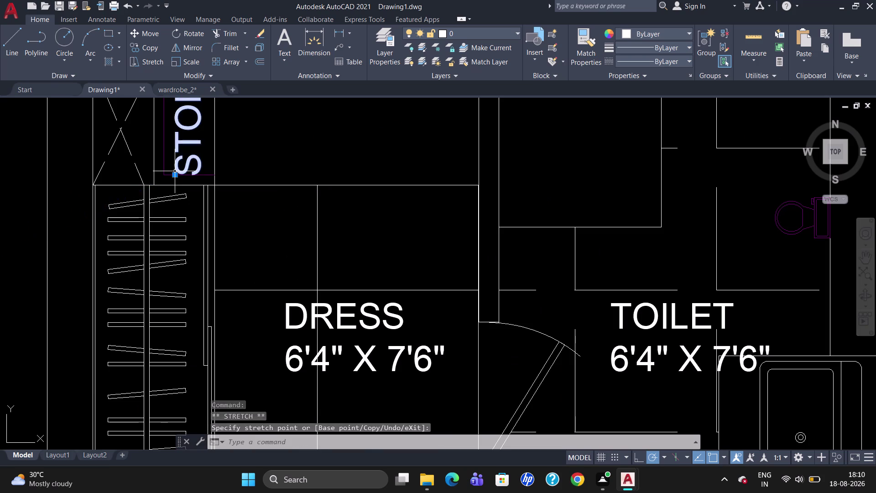
scroll(down, 3)
click(181, 149)
Set the STORE label's text height to 2.5 in the Text Editor.
double_click(181, 142)
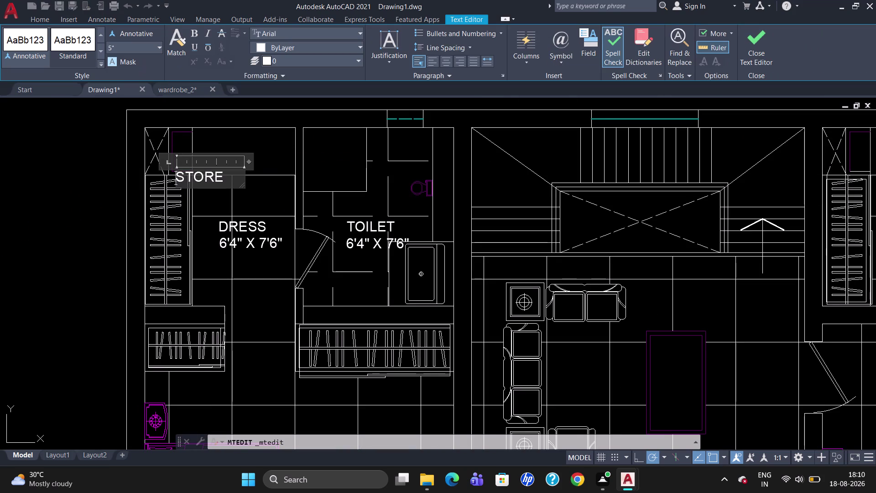
click(143, 47)
key(BackSpace)
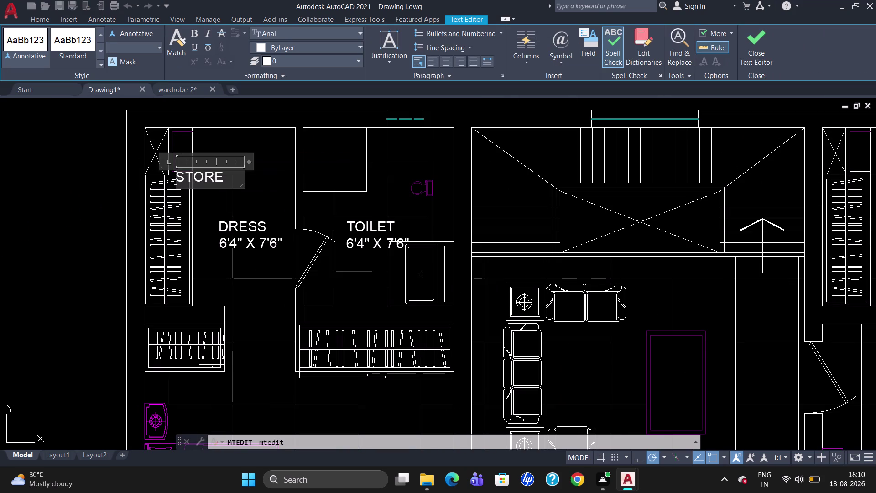
key(2)
key(Return)
drag(232, 176, 118, 194)
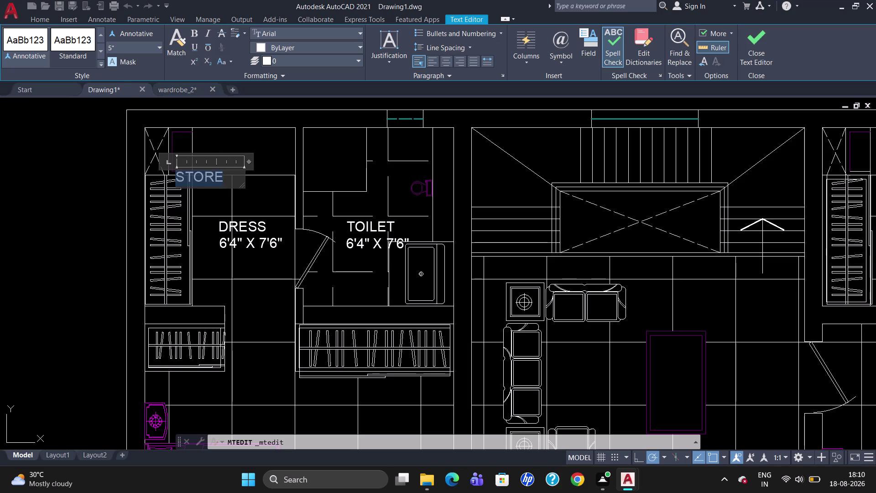
click(133, 47)
key(BackSpace)
key(2)
key(Return)
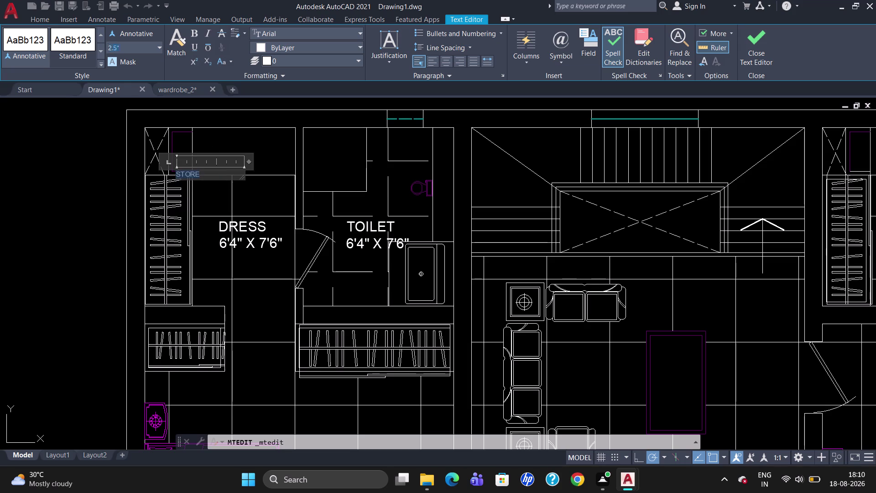
click(212, 191)
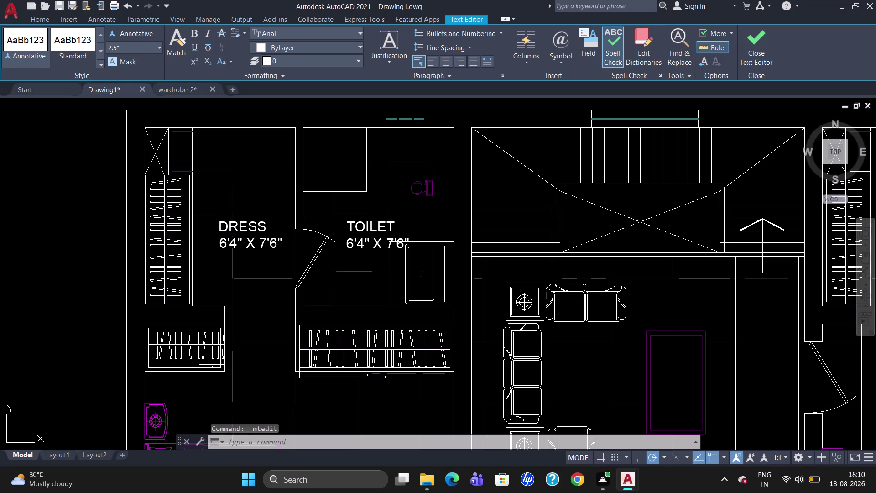
Grip-move the STORE label inside the store space beside the DRESS room.
click(179, 155)
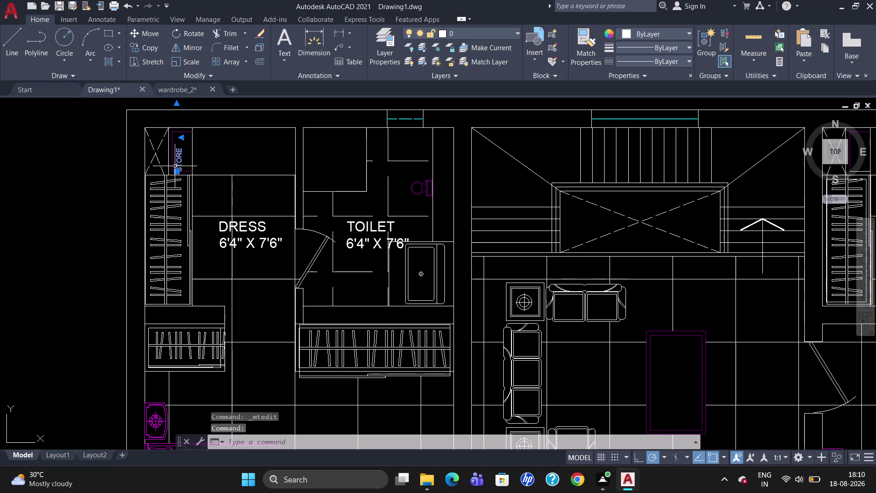
drag(178, 172, 182, 170)
click(177, 161)
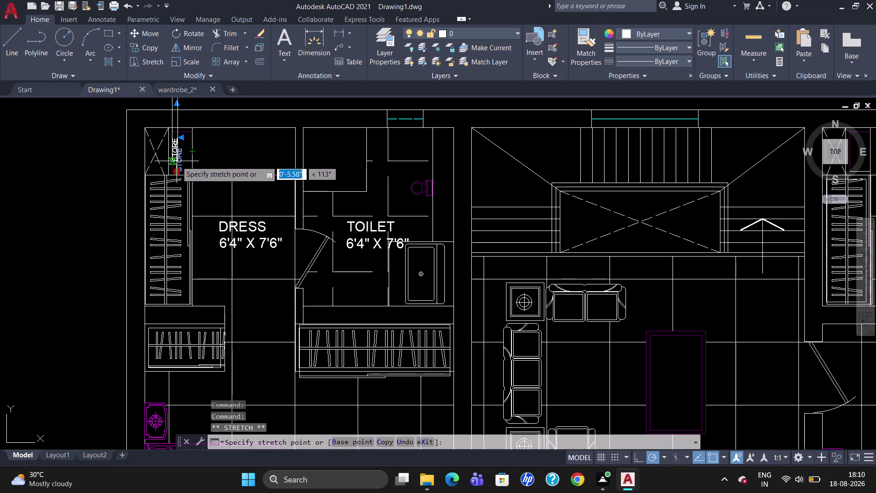
click(172, 161)
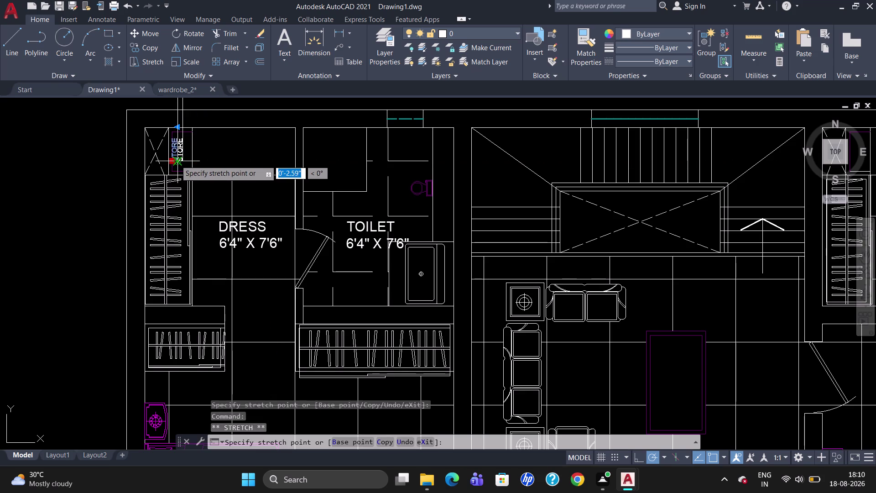
click(175, 160)
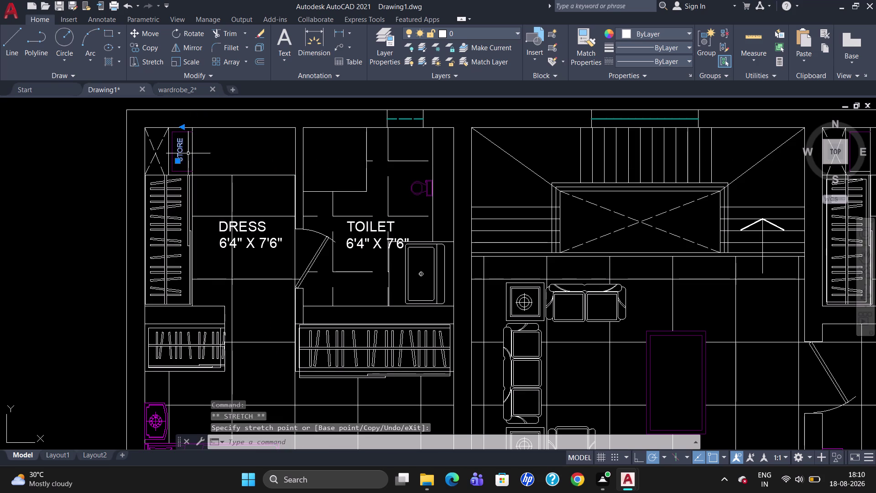
key(Escape)
Try copying the STORE label toward the right store, then cancel the copy.
text(CO)
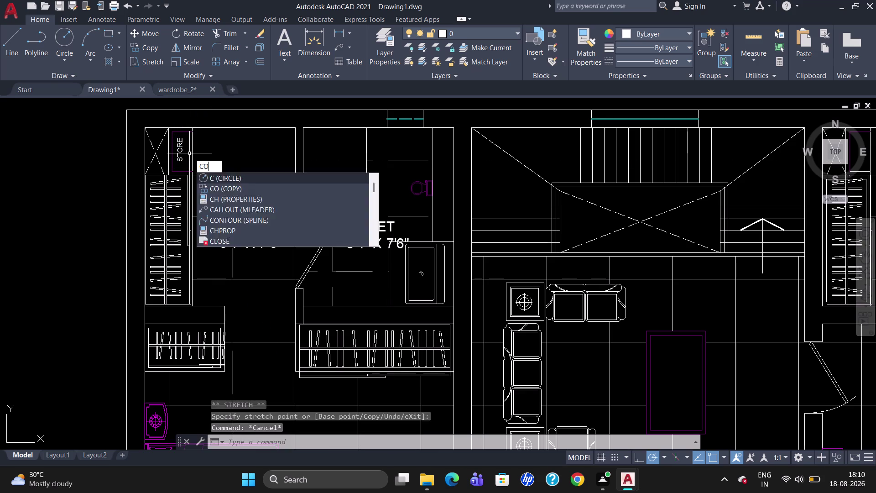
key(Return)
click(181, 155)
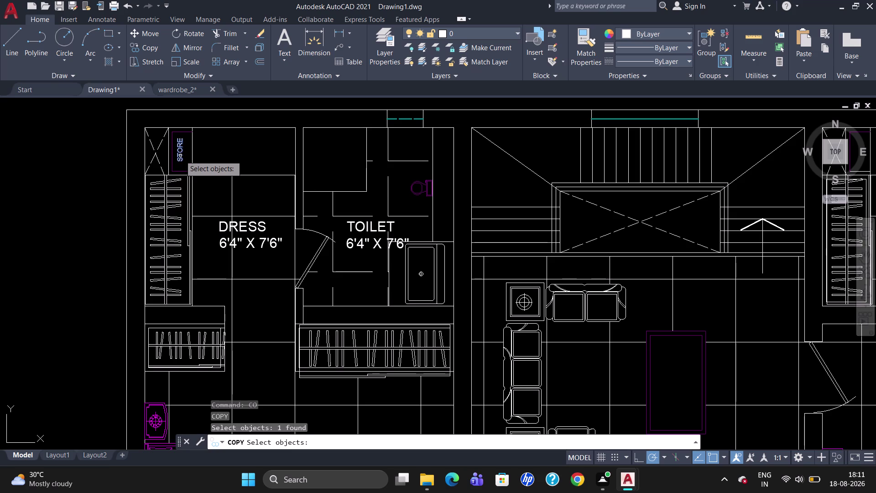
key(Return)
click(180, 155)
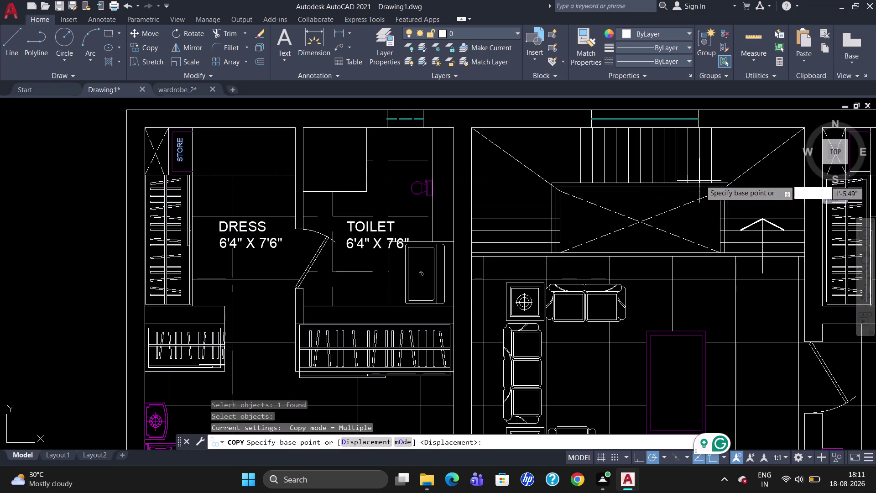
scroll(down, 3)
scroll(up, 3)
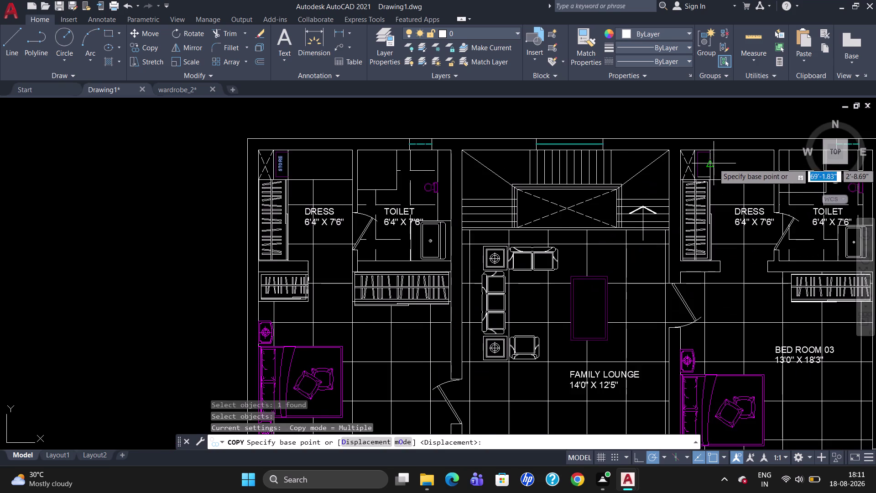
scroll(up, 3)
click(699, 168)
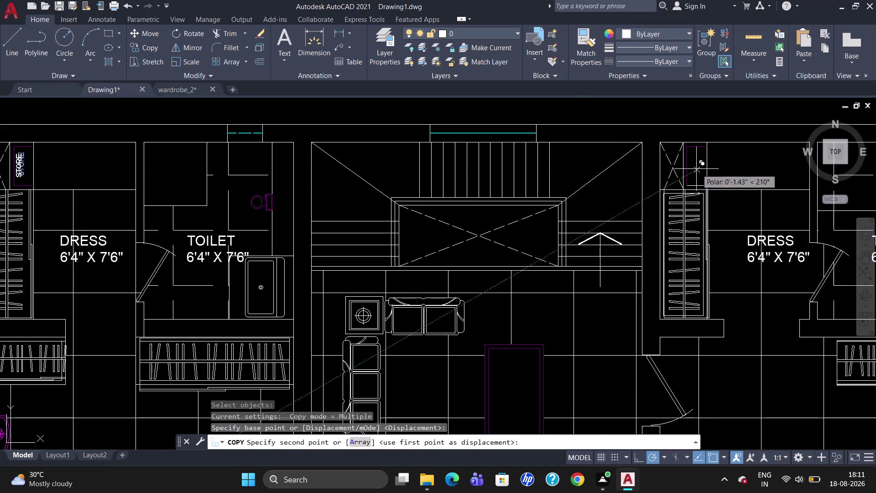
click(696, 168)
scroll(down, 3)
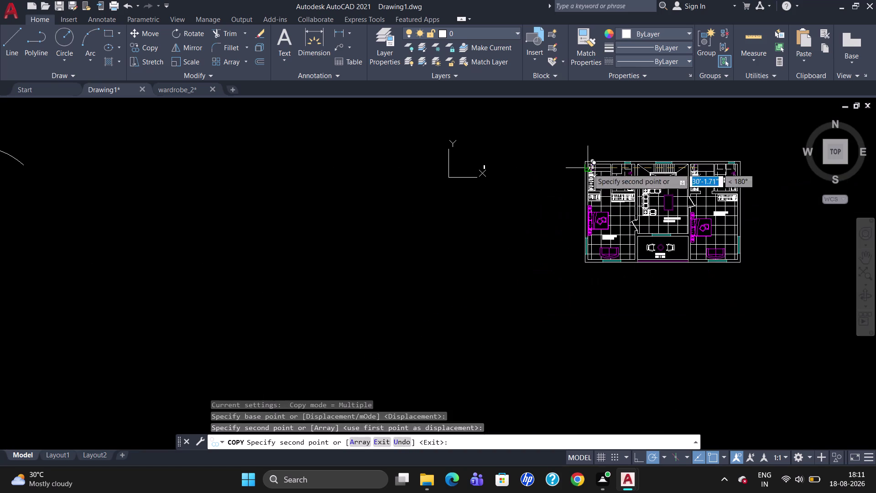
scroll(up, 3)
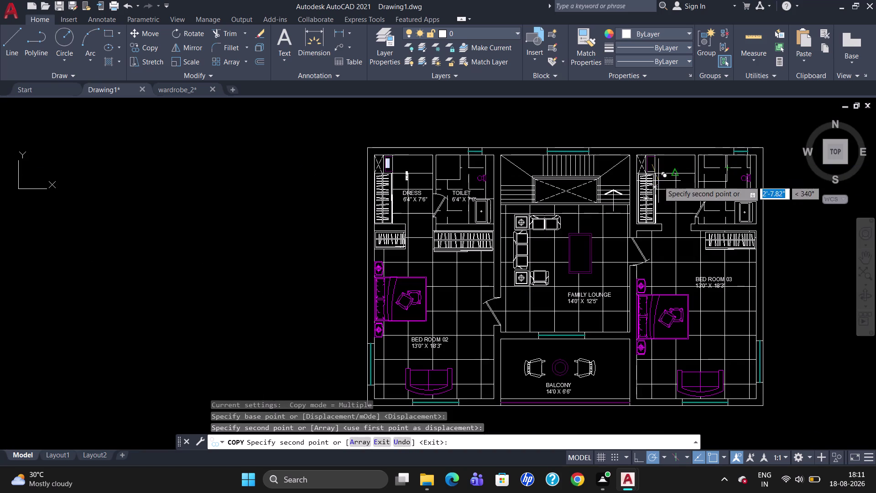
key(Escape)
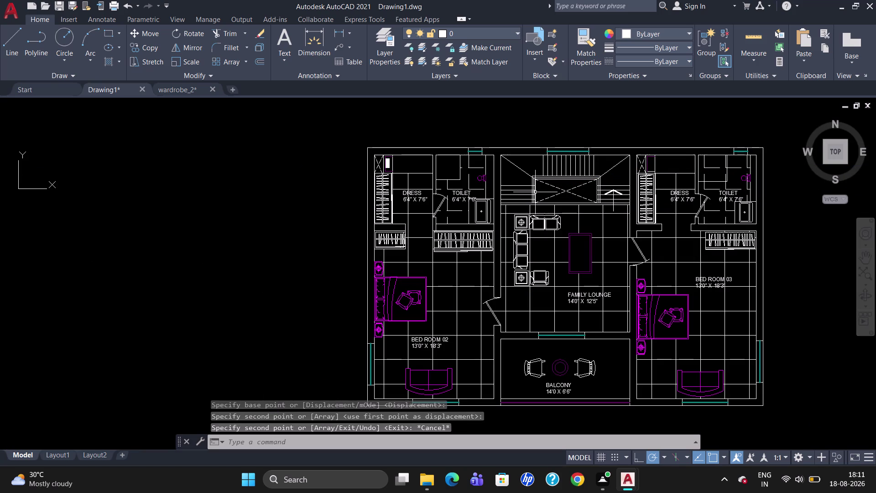
Delete the stray duplicate STORE label in the left store.
scroll(up, 3)
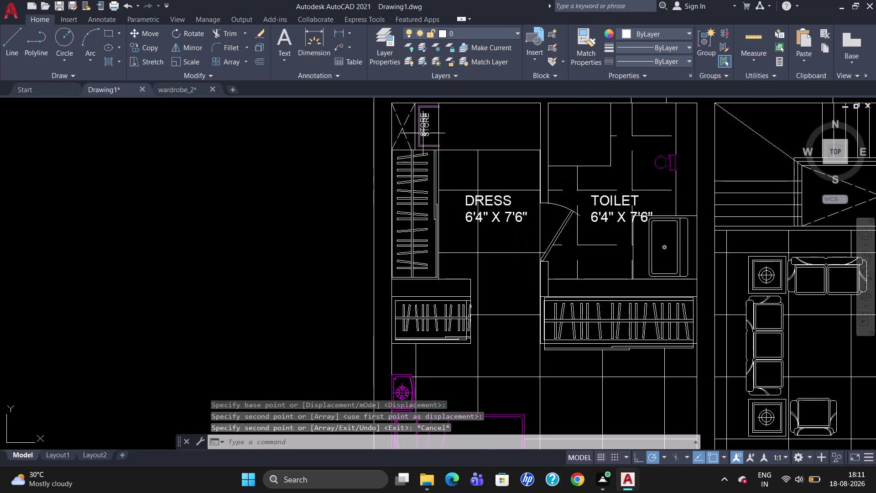
click(426, 131)
key(Delete)
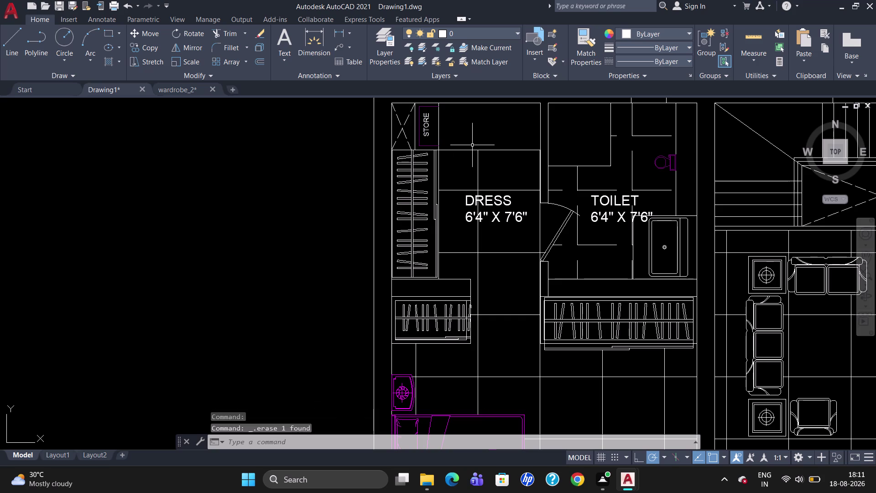
Copy the left STORE label into the right-hand dressing room's store.
click(428, 126)
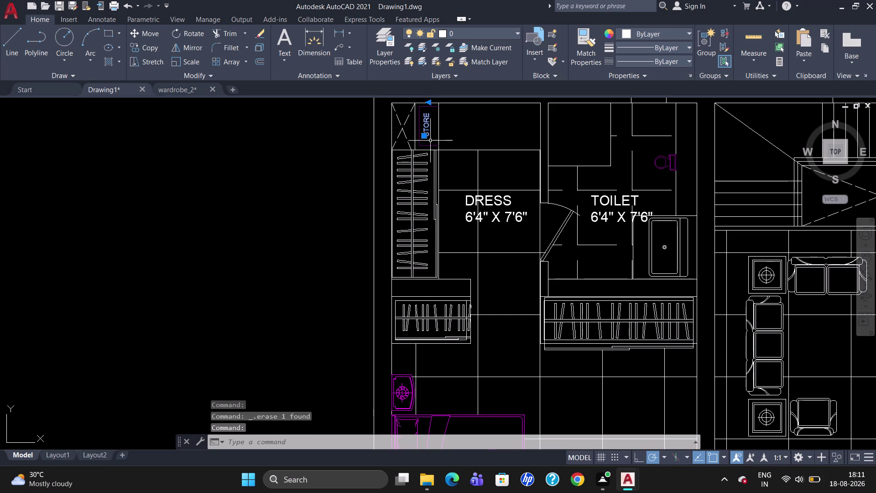
text(CO)
key(Return)
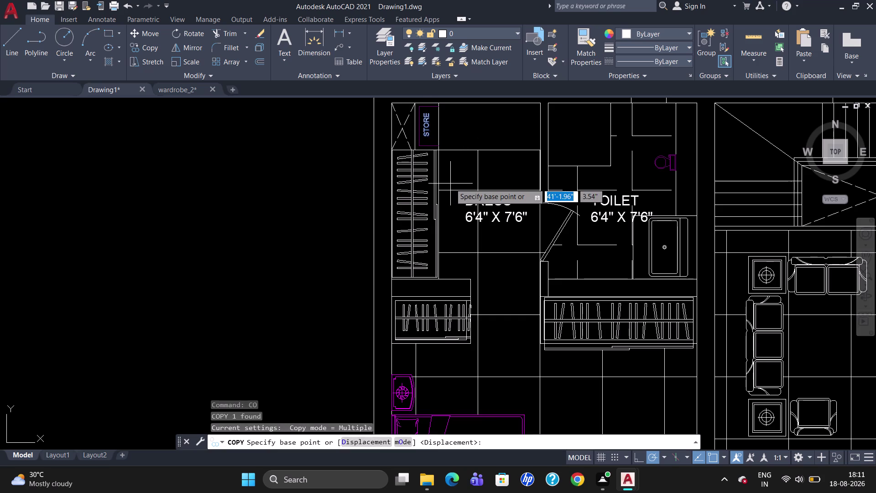
click(427, 127)
scroll(down, 3)
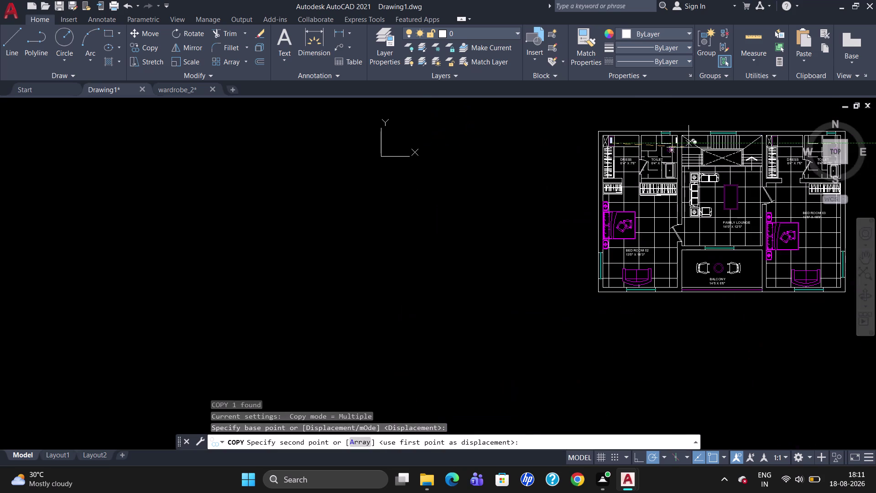
scroll(up, 3)
scroll(down, 3)
scroll(up, 3)
scroll(down, 3)
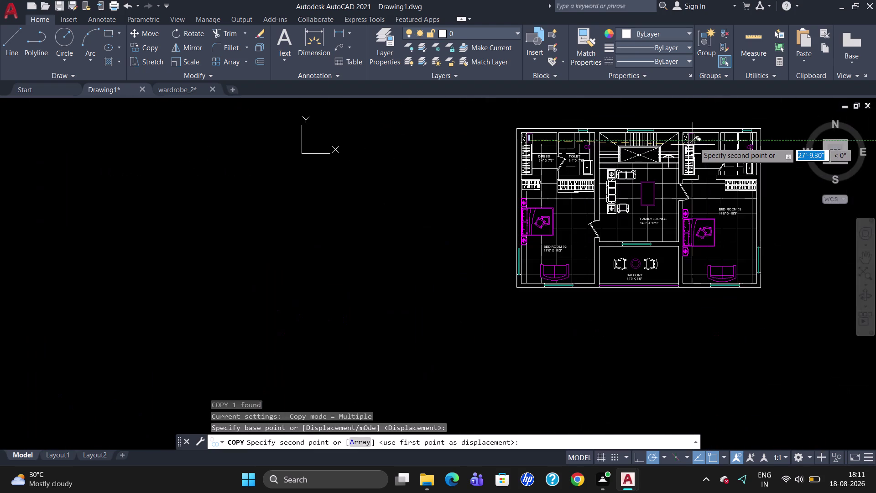
scroll(up, 3)
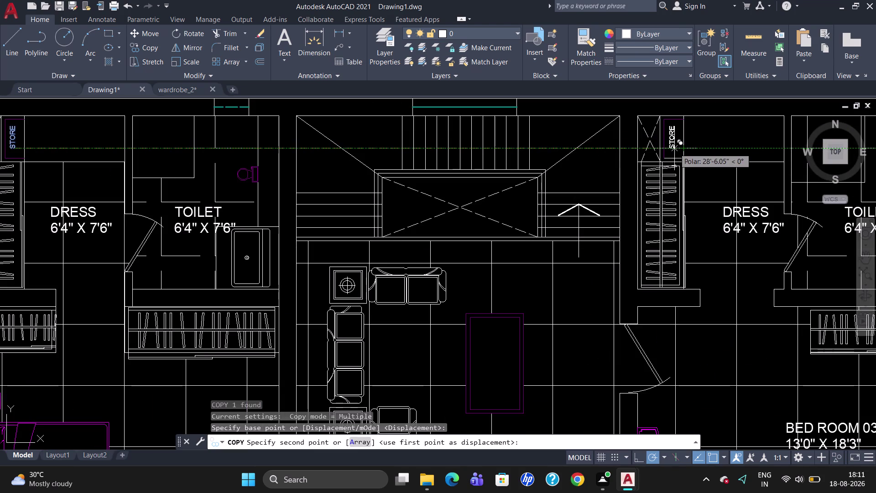
click(675, 148)
key(Escape)
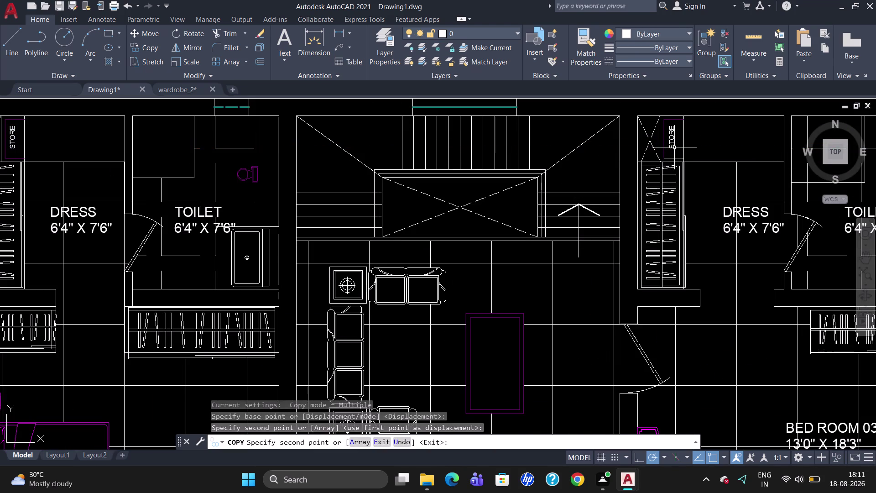
Select lines near the right store and stairs, then clear the selection.
click(671, 159)
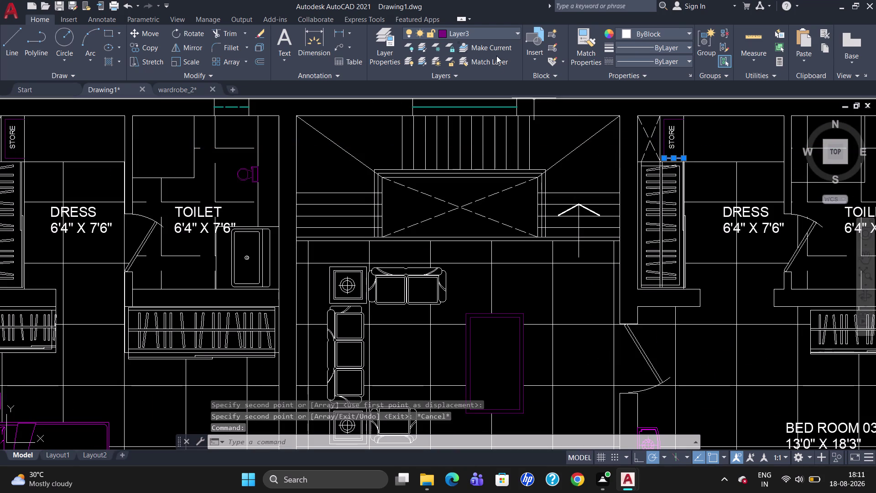
click(507, 35)
click(498, 82)
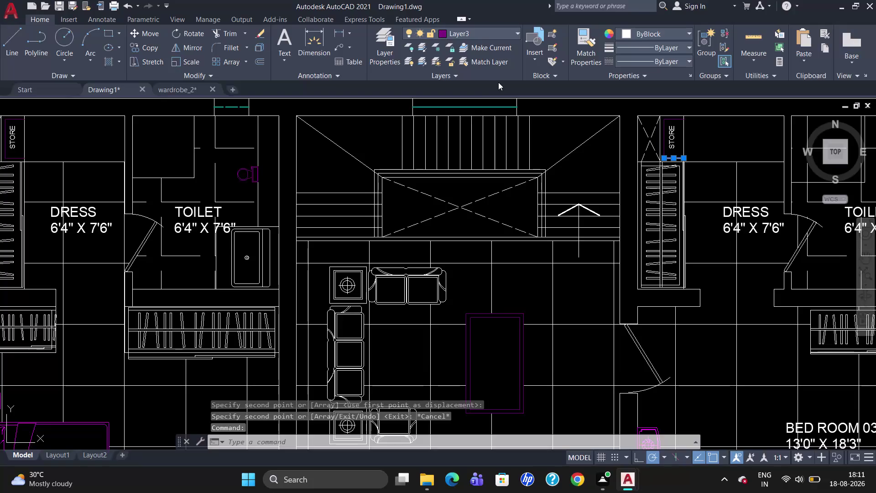
key(Escape)
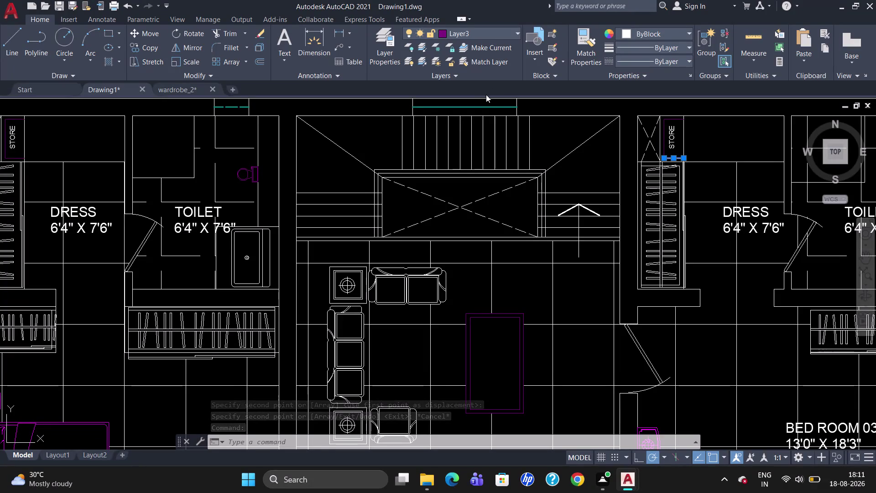
click(549, 147)
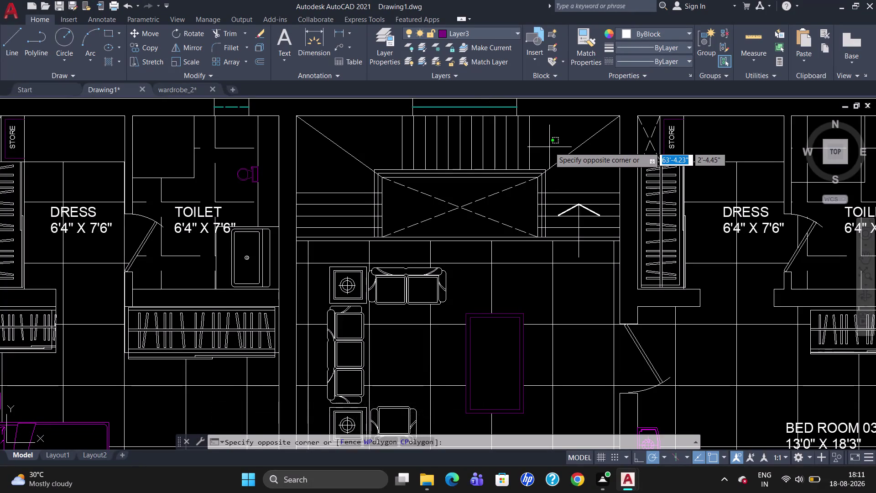
key(Escape)
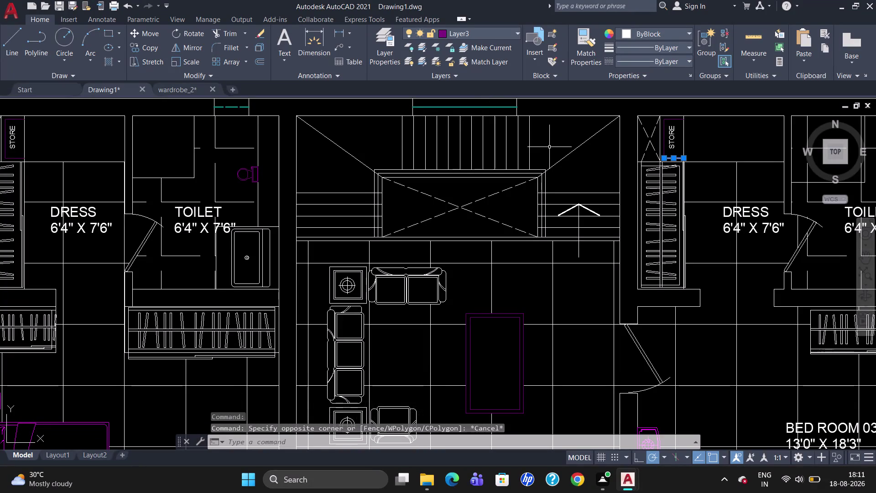
click(550, 147)
click(550, 144)
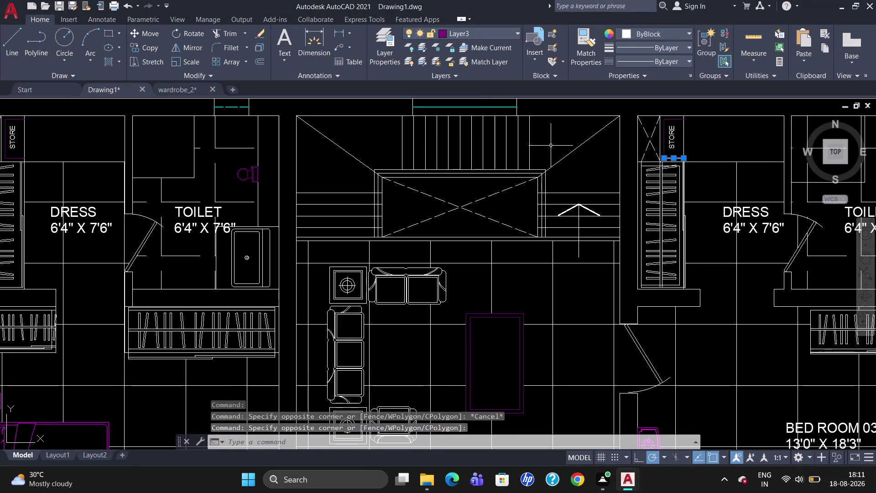
click(731, 156)
key(Escape)
key(Escape)
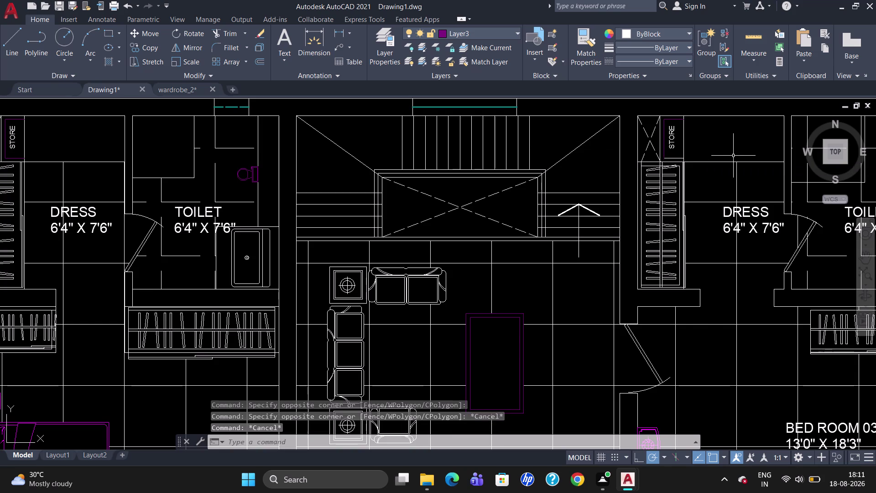
scroll(down, 3)
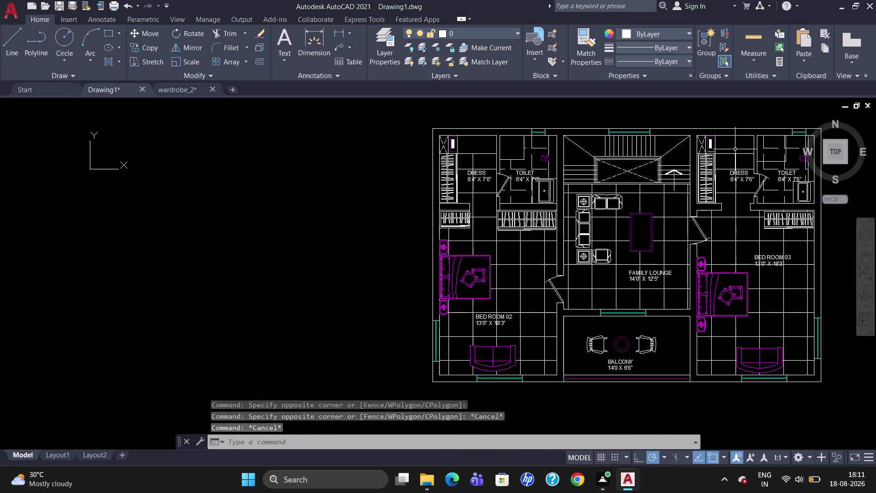
scroll(up, 3)
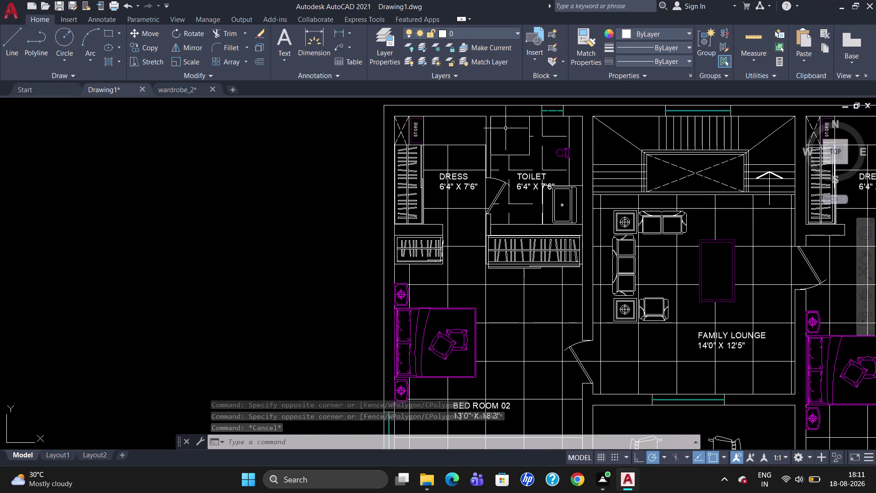
key(t)
key(Return)
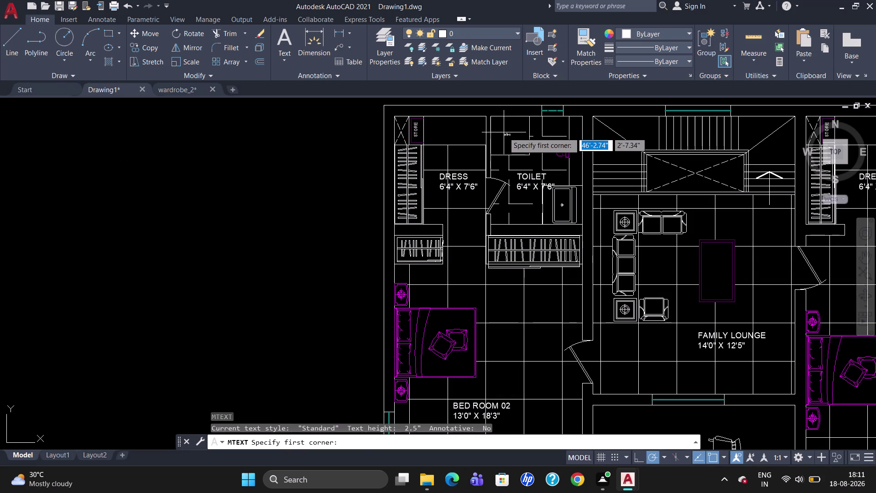
click(501, 128)
click(524, 138)
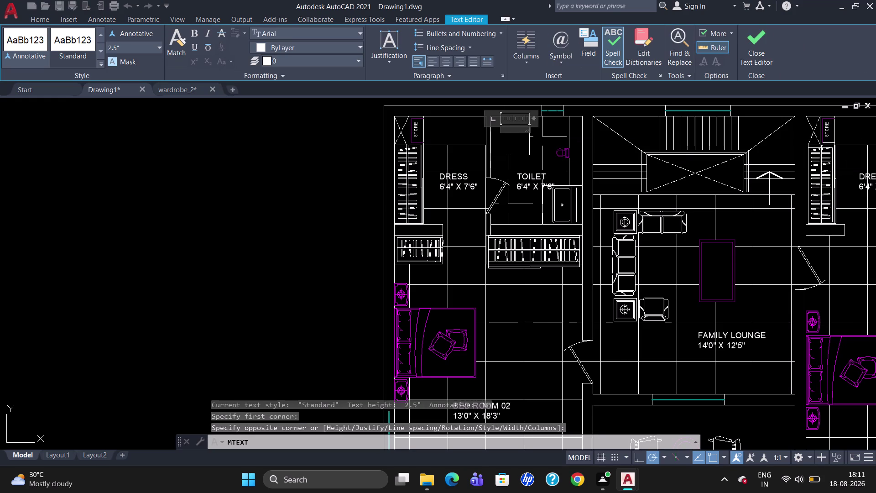
click(146, 49)
key(BackSpace)
key(5)
key(Return)
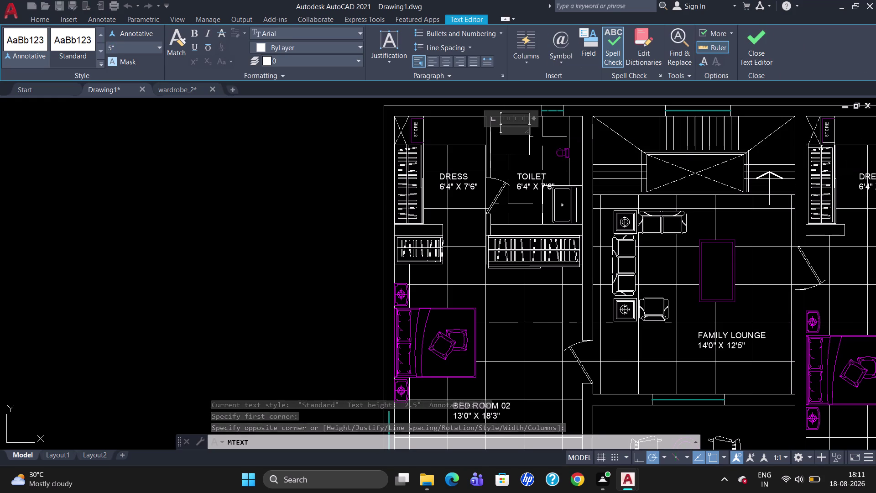
key(s)
text(HO)
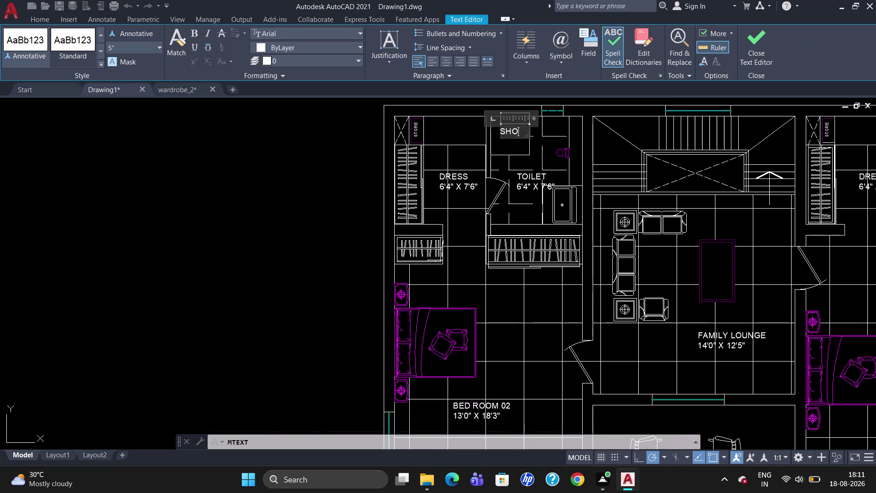
text(WE)
key(r)
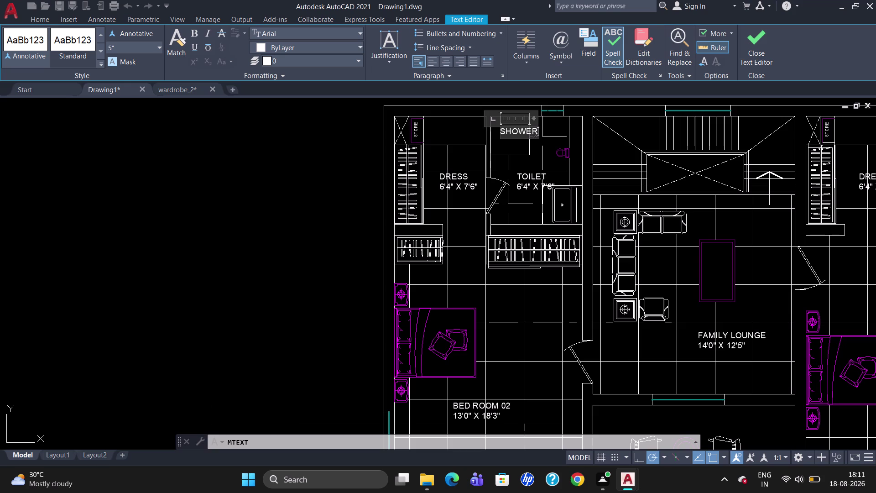
click(321, 167)
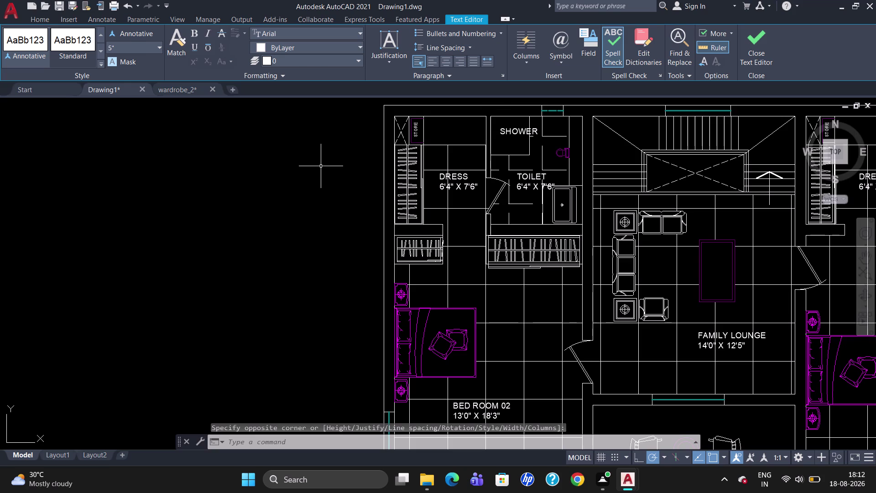
click(521, 131)
drag(504, 127, 501, 127)
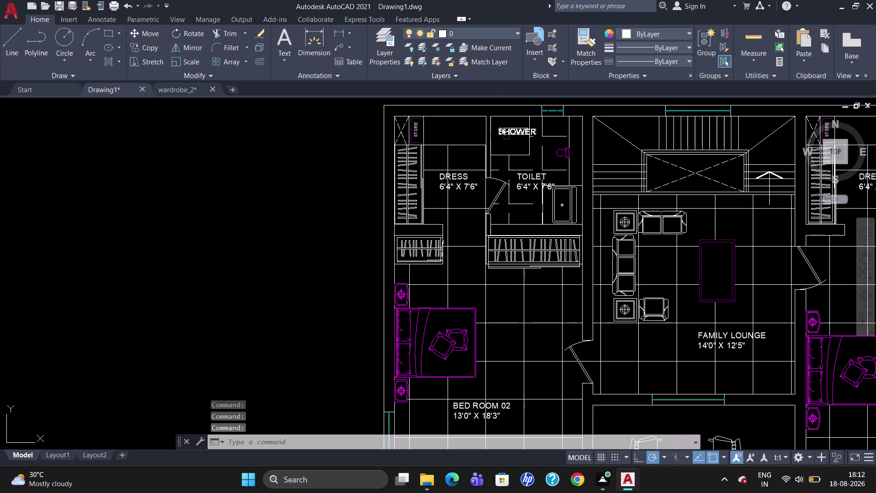
drag(502, 127, 494, 129)
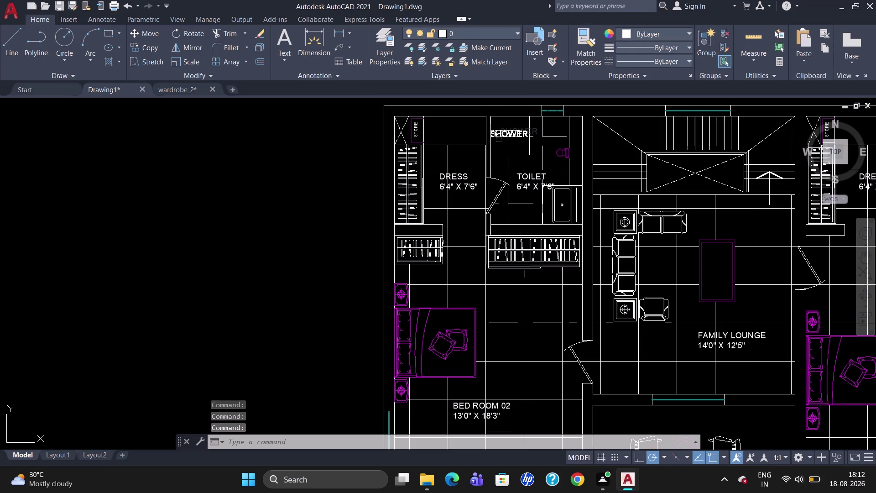
drag(493, 129, 495, 129)
click(495, 129)
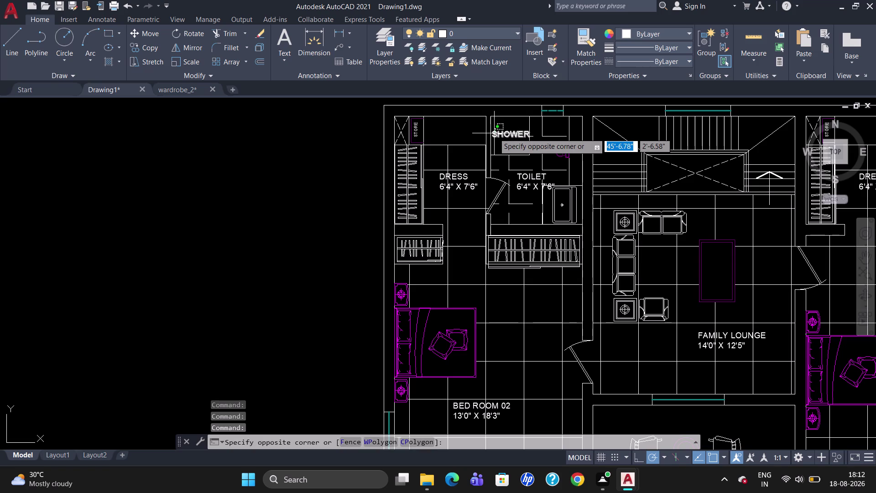
key(Escape)
scroll(down, 3)
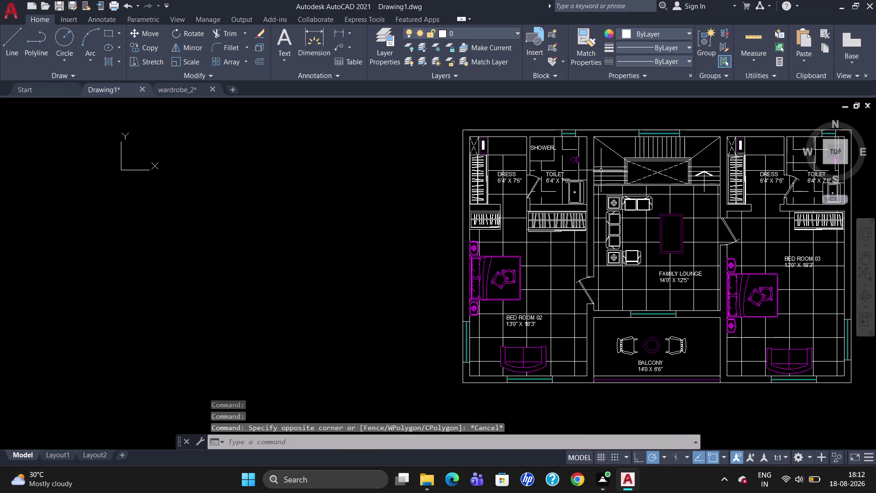
scroll(up, 3)
scroll(down, 3)
scroll(up, 3)
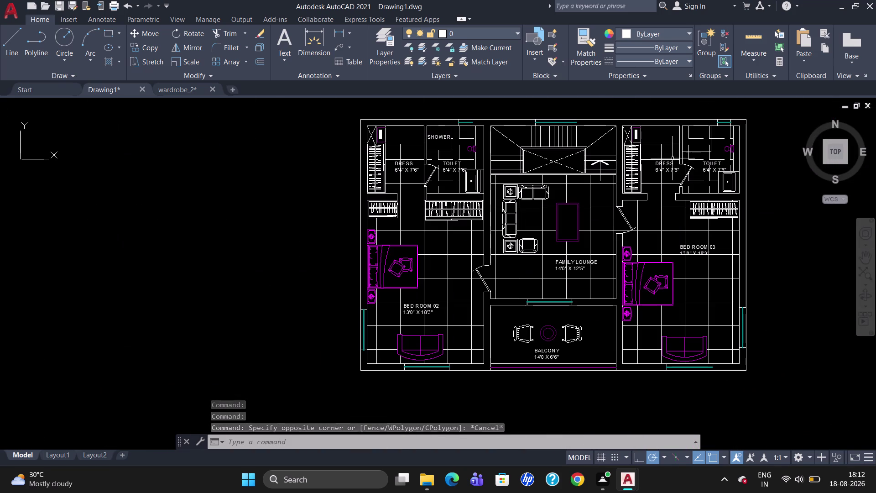
click(437, 133)
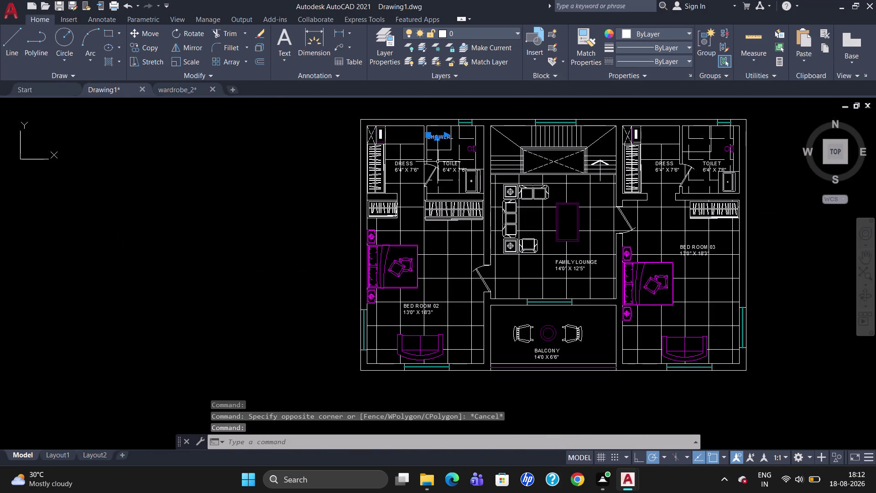
Copy the SHOWER label into the right toilet's shower area beside BED ROOM 03.
text(CO)
key(Return)
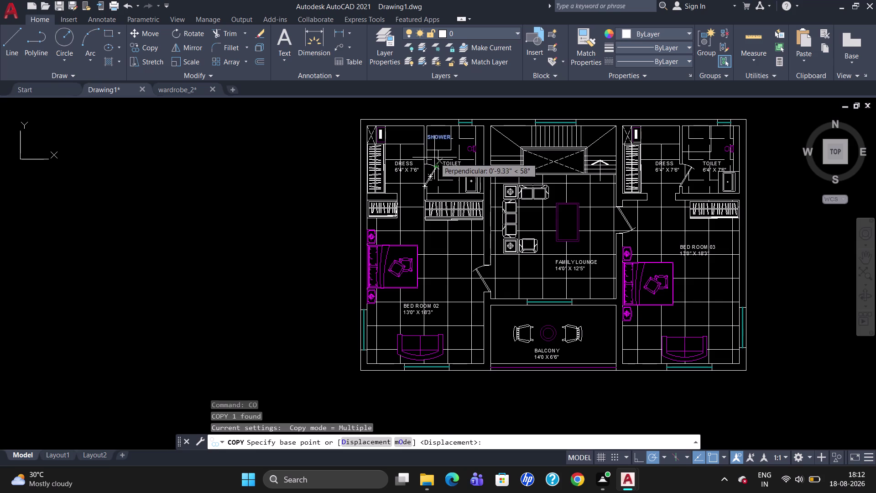
click(438, 139)
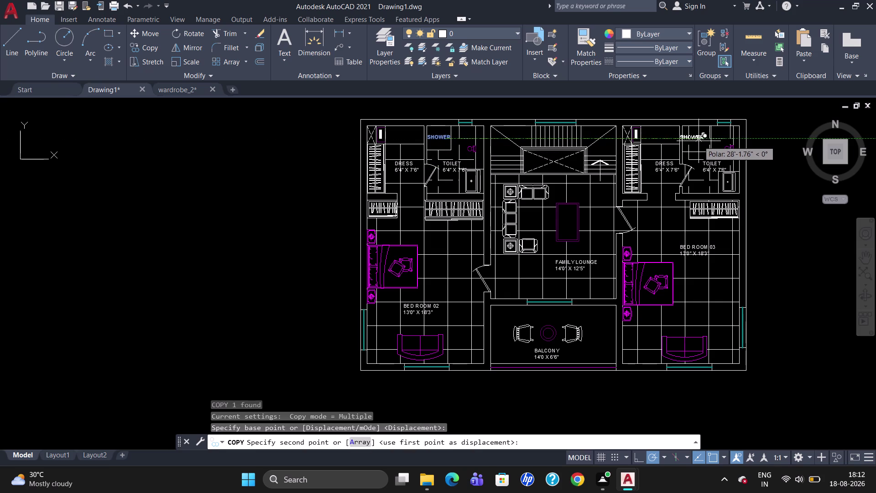
click(701, 144)
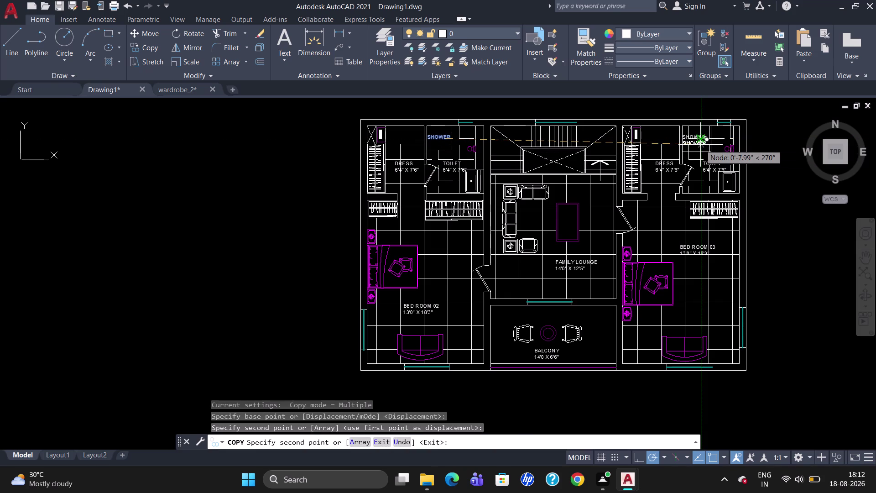
key(Escape)
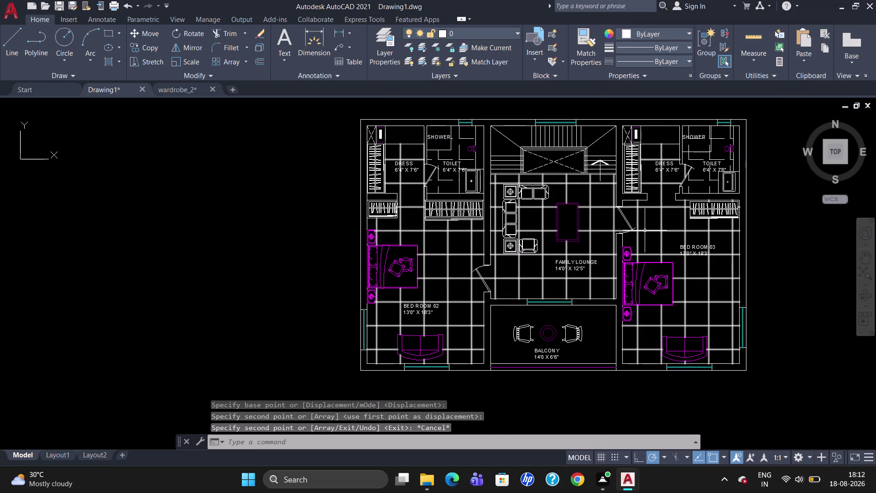
scroll(up, 3)
scroll(down, 3)
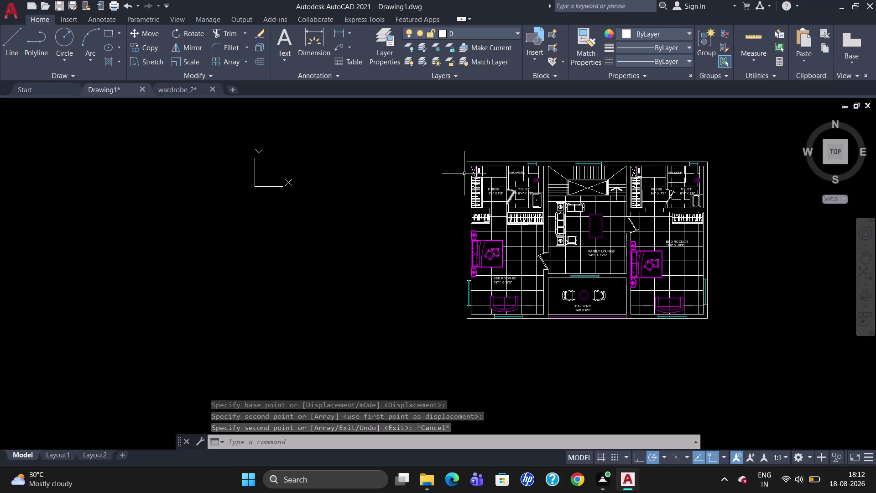
scroll(up, 3)
scroll(down, 3)
scroll(up, 3)
scroll(down, 3)
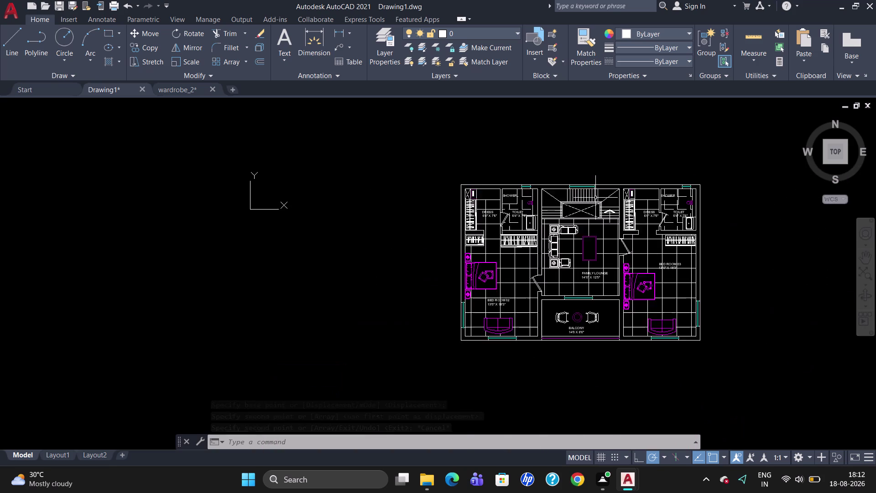
scroll(down, 3)
scroll(up, 3)
scroll(down, 3)
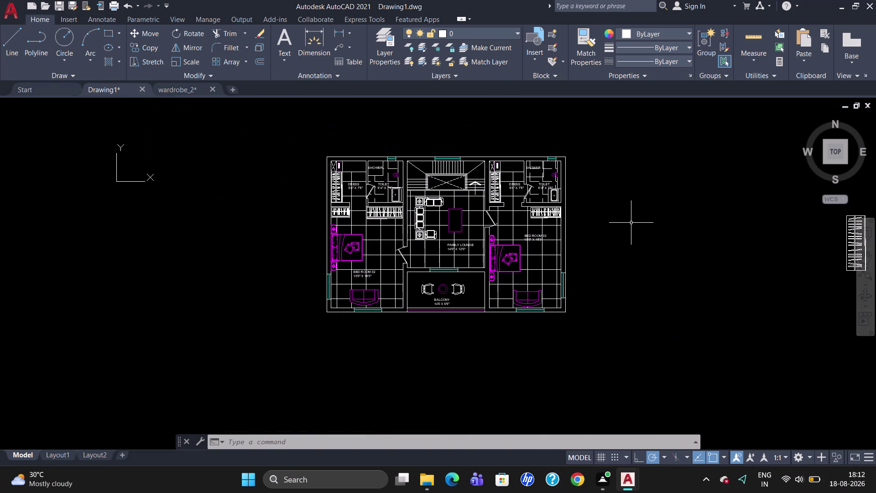
Add a 43' linear dimension across the plan's top edge.
text(DLI)
key(Return)
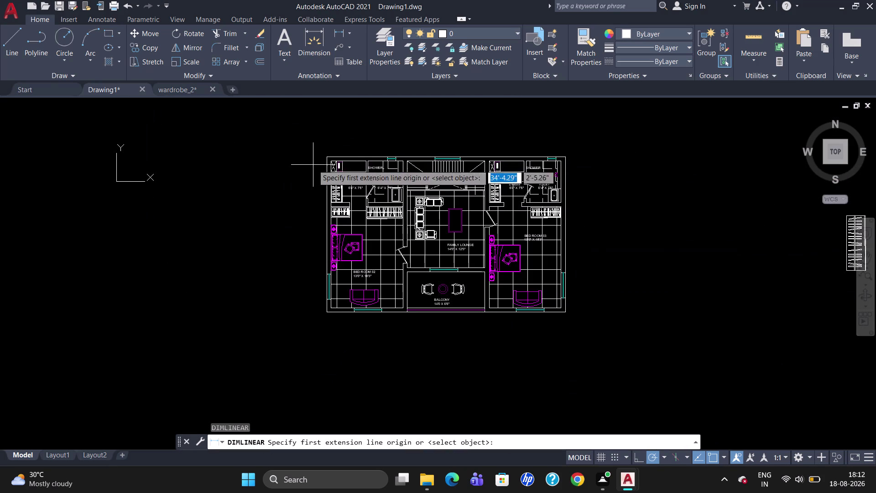
click(324, 156)
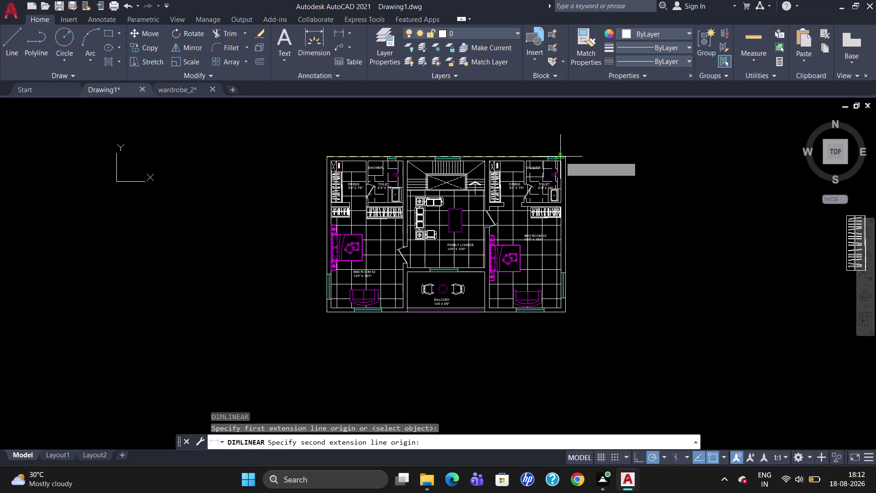
click(570, 157)
click(563, 134)
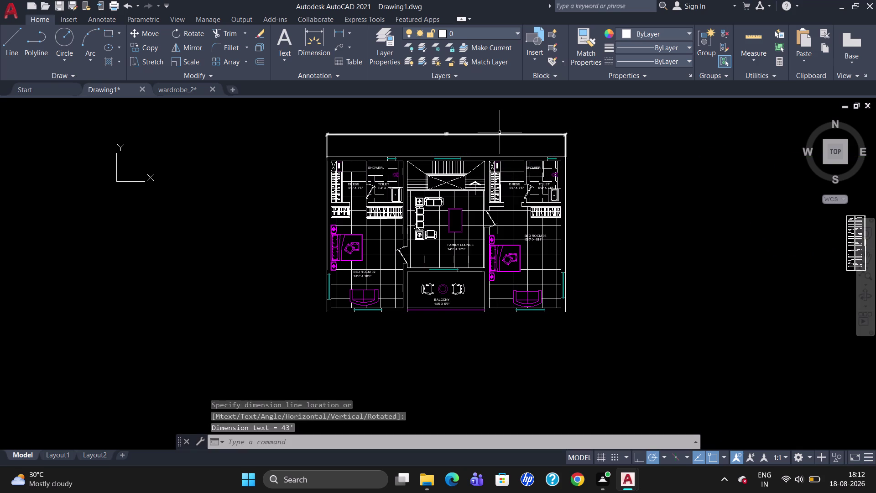
click(496, 135)
key(Escape)
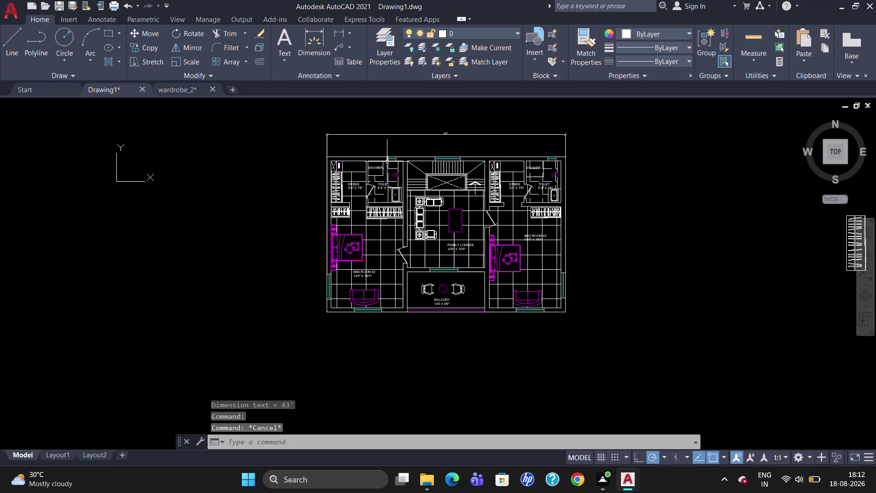
Add a 28' linear dimension down the left side and select both dimensions.
text(DLI)
key(Return)
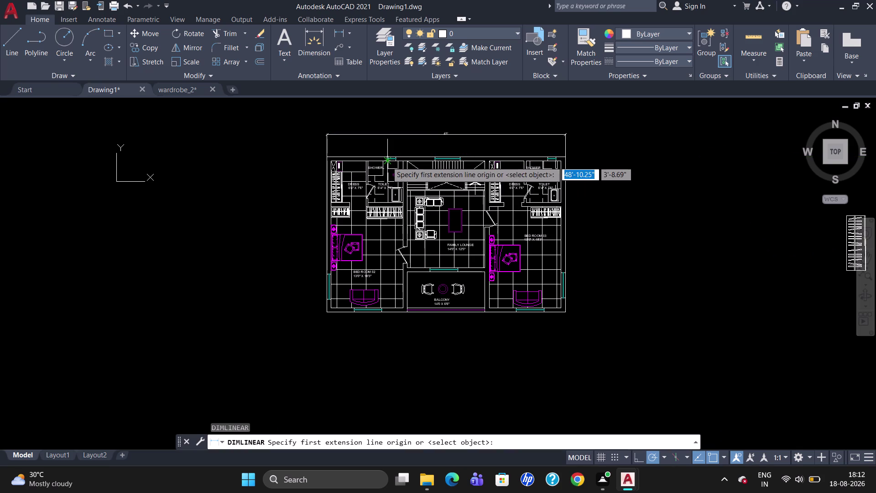
click(325, 155)
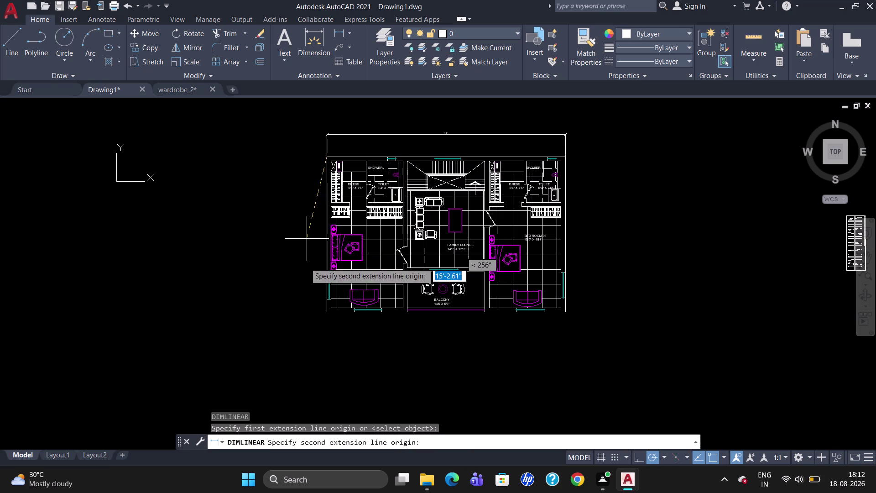
click(324, 314)
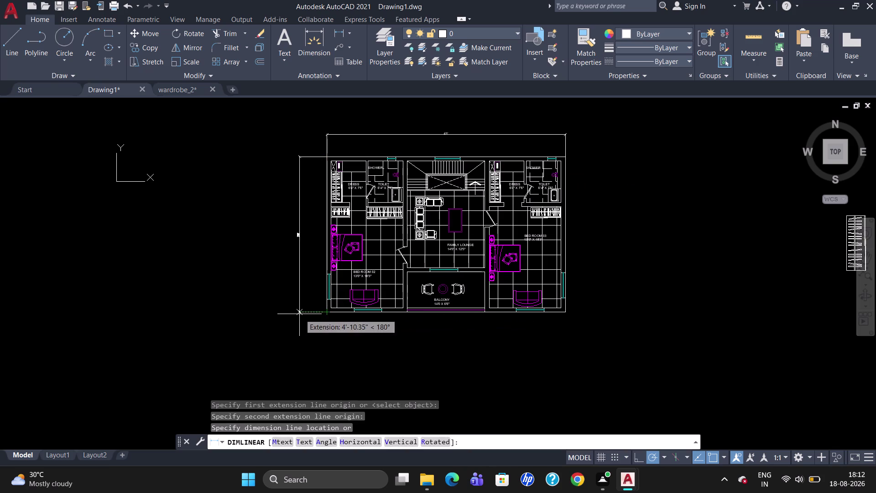
click(300, 314)
click(297, 242)
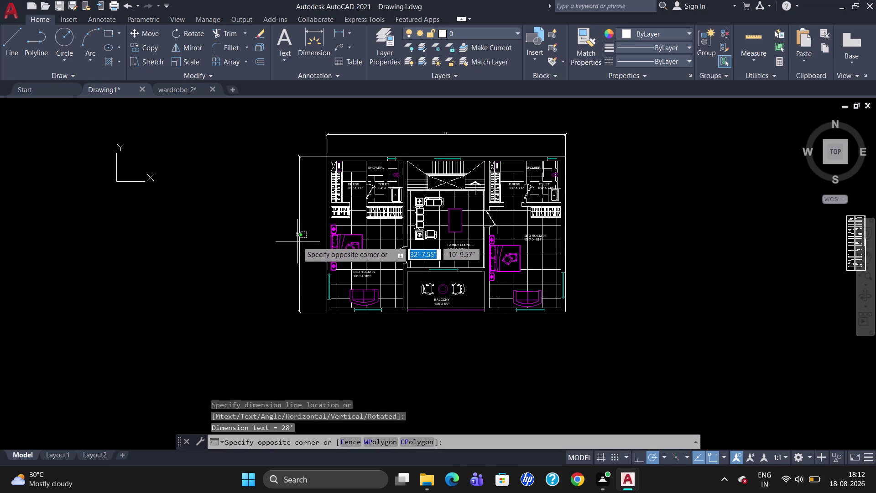
click(298, 232)
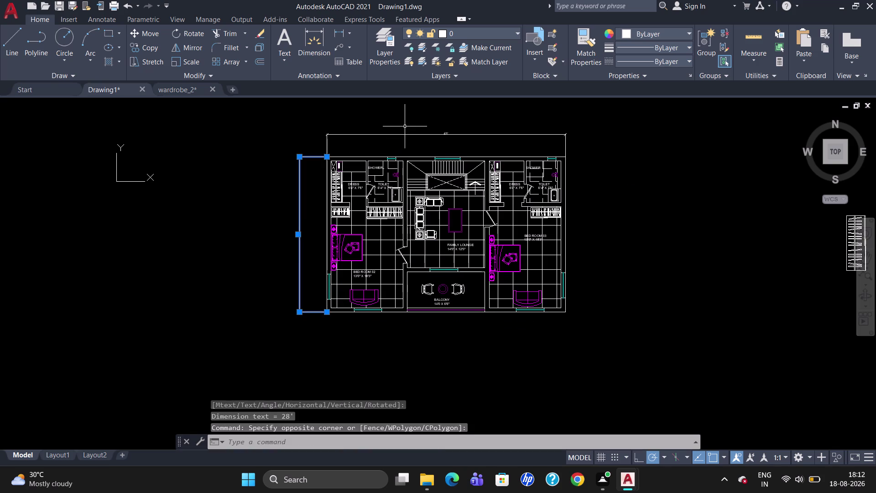
click(405, 134)
Set Arrow size and Text height to 10 for both overall dimensions in Properties.
right_click(406, 133)
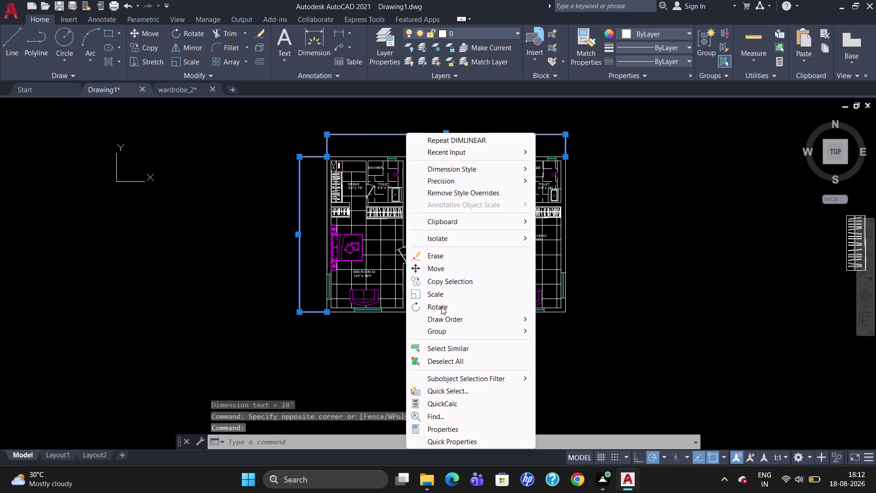
click(449, 429)
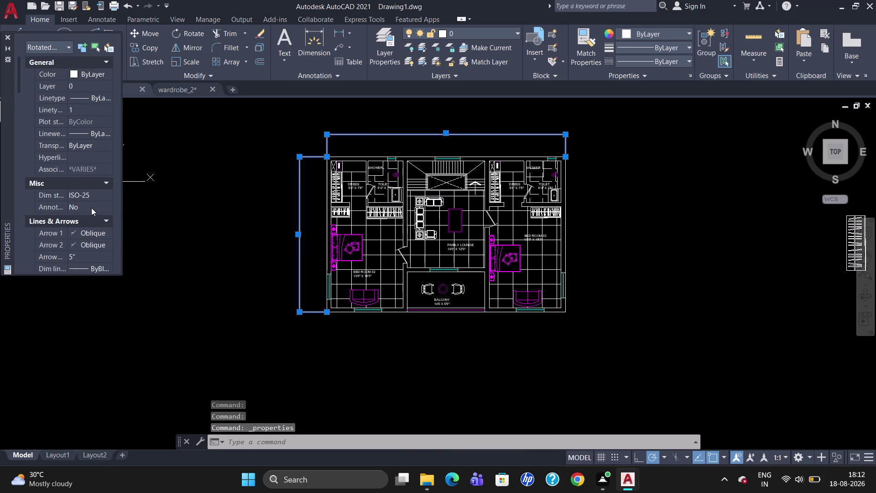
scroll(down, 3)
click(93, 206)
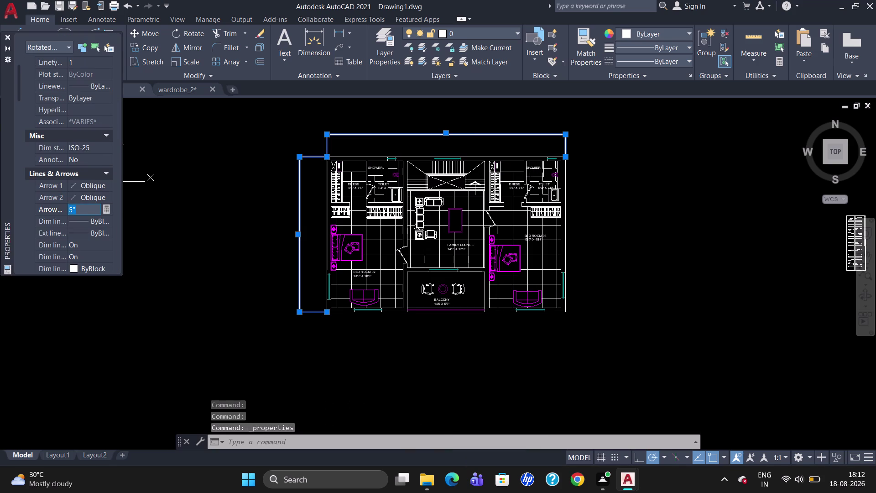
key(BackSpace)
text(10)
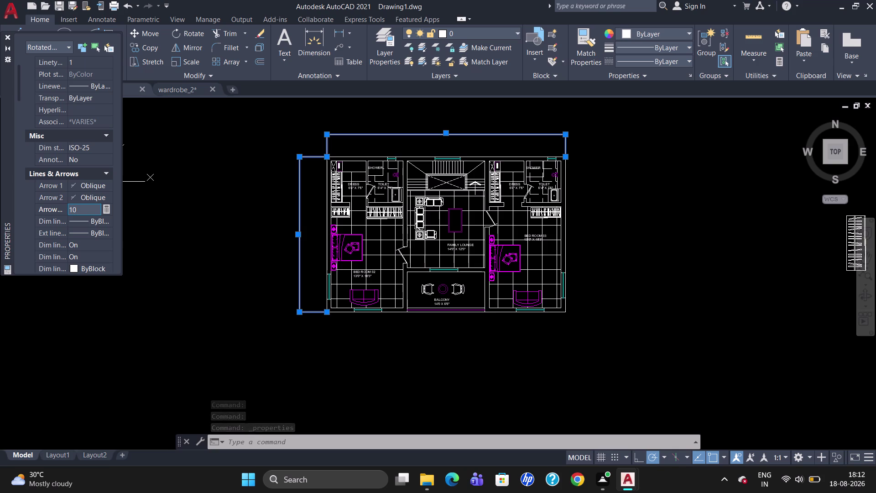
scroll(down, 3)
scroll(down, 3)
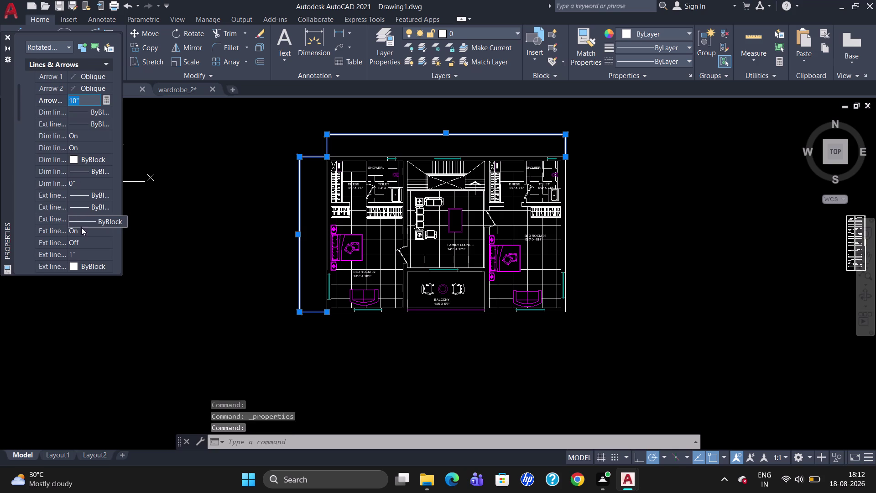
scroll(down, 3)
click(89, 241)
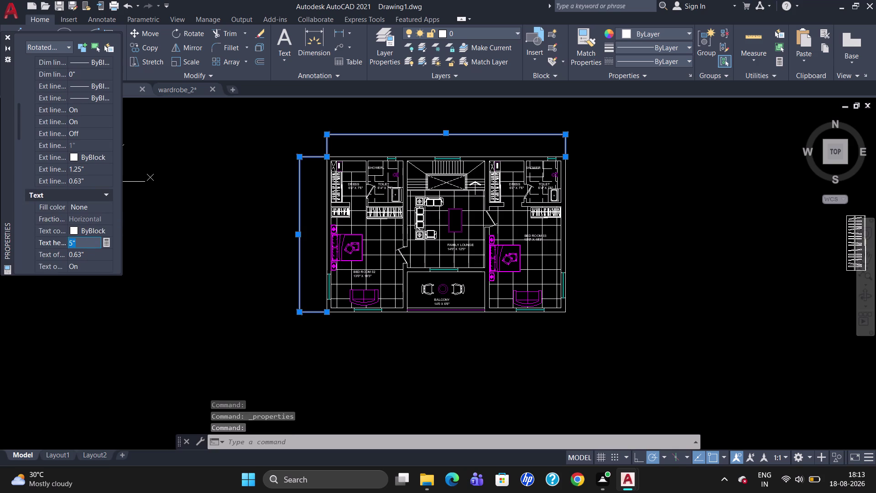
key(BackSpace)
text(10)
key(Return)
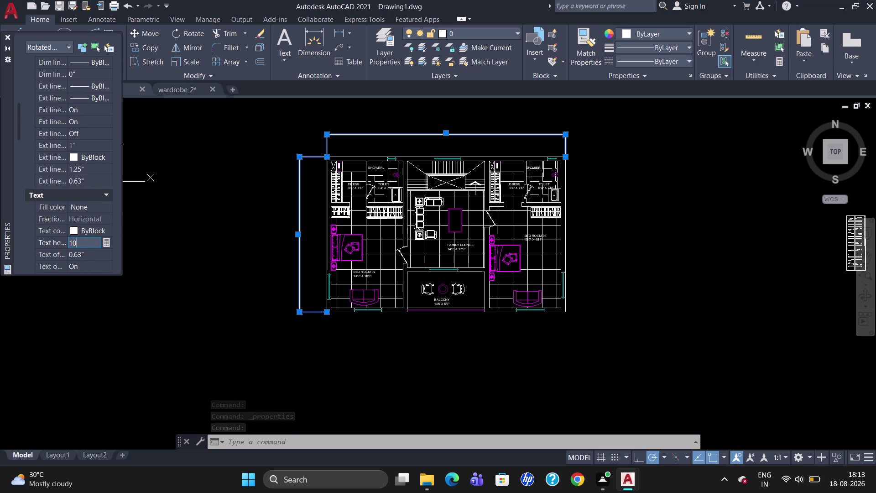
key(Escape)
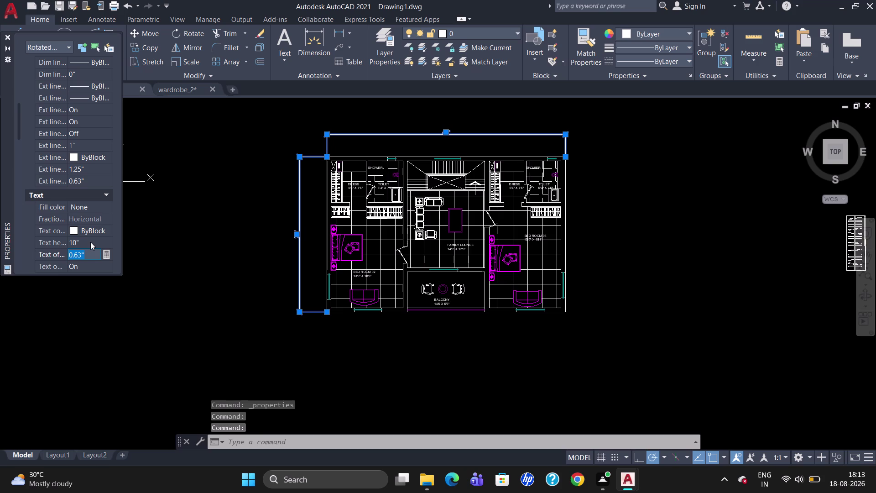
click(10, 36)
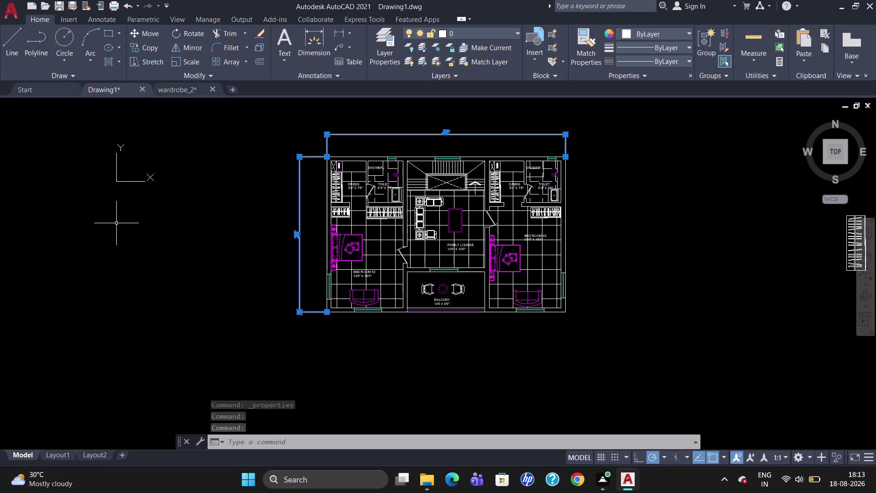
Draw a 6' line downward from the balcony's bottom edge.
key(Escape)
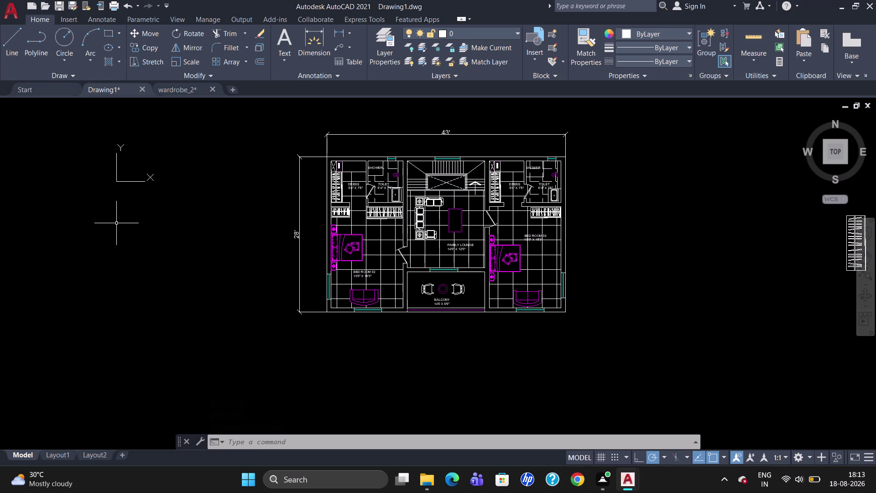
key(l)
key(Return)
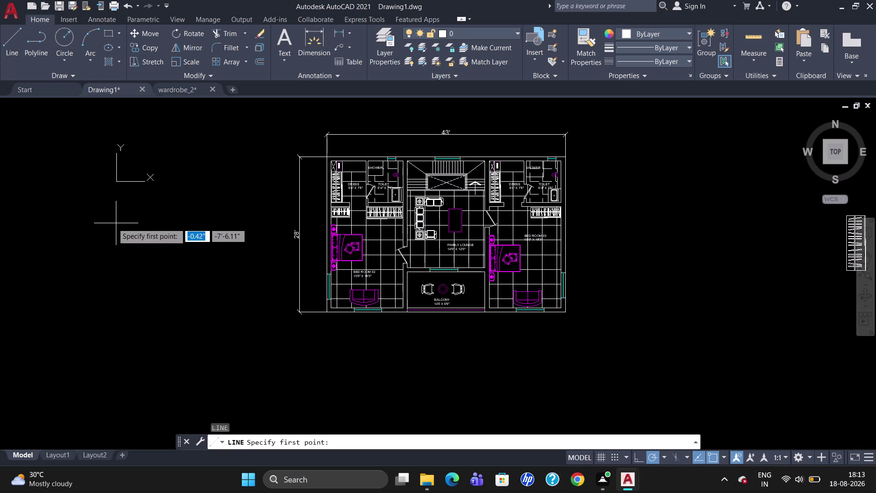
drag(406, 313, 406, 314)
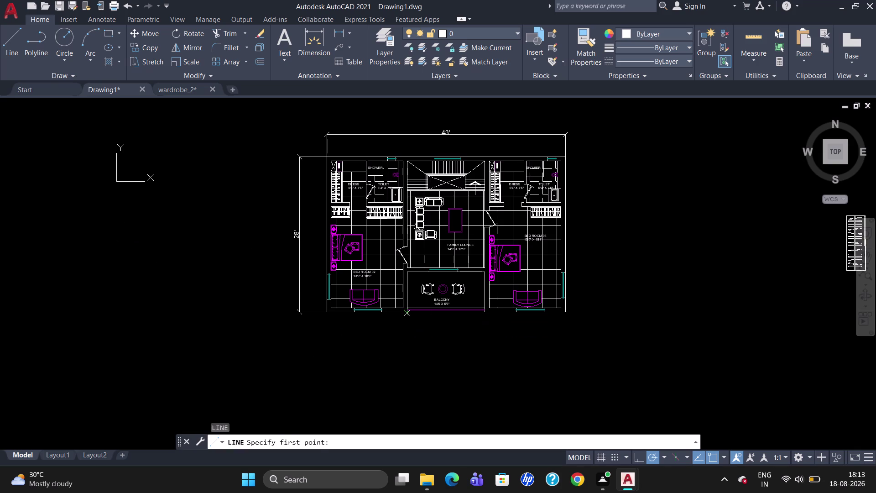
drag(406, 314, 407, 317)
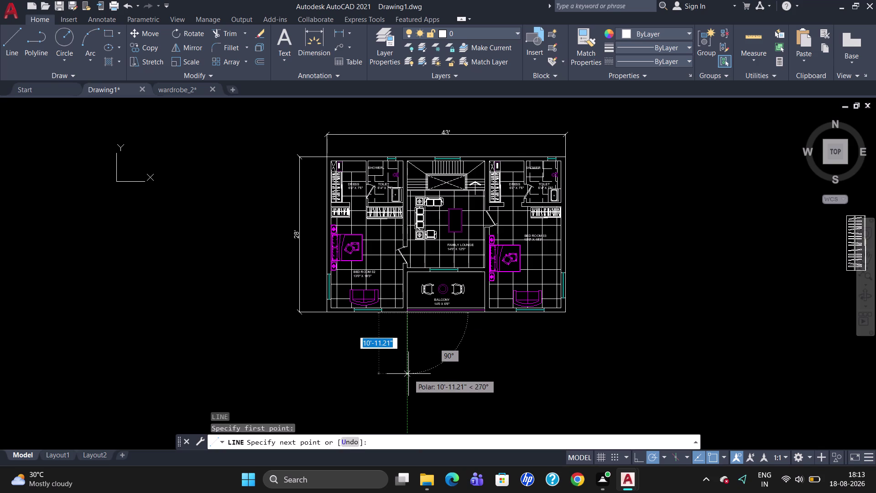
key(6)
key(apostrophe)
key(Return)
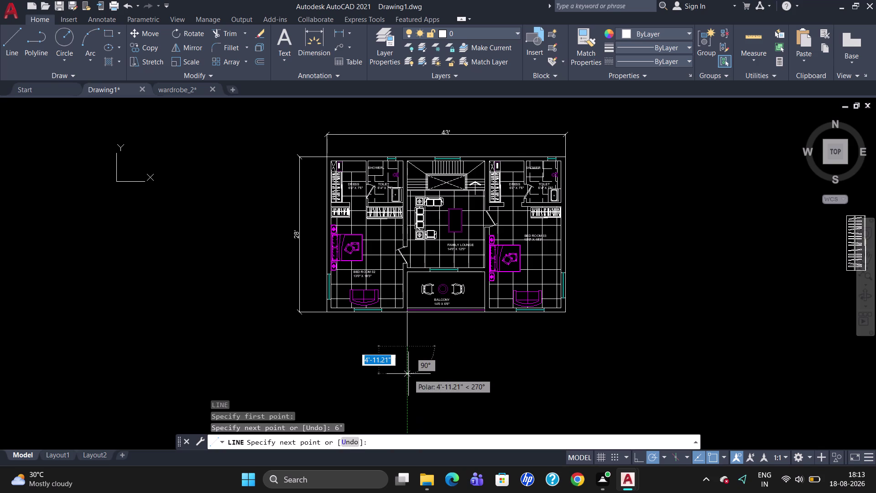
key(Escape)
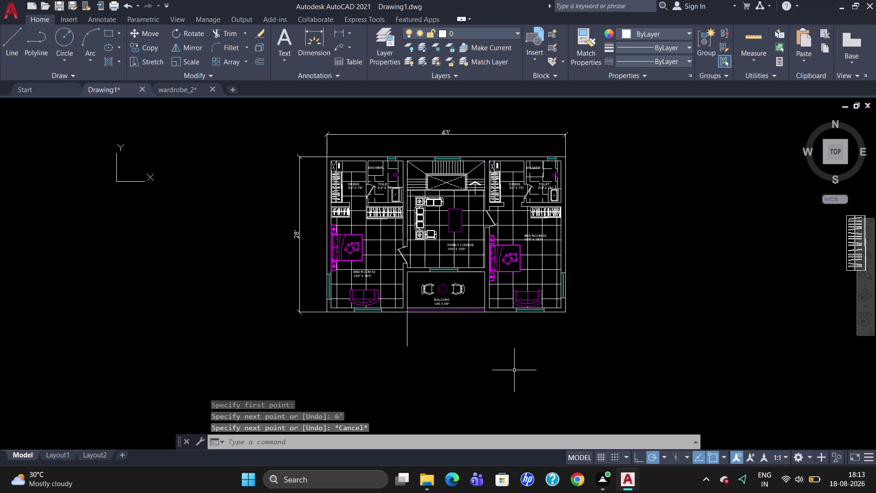
Delete the stray line below the balcony.
click(408, 328)
key(Delete)
key(l)
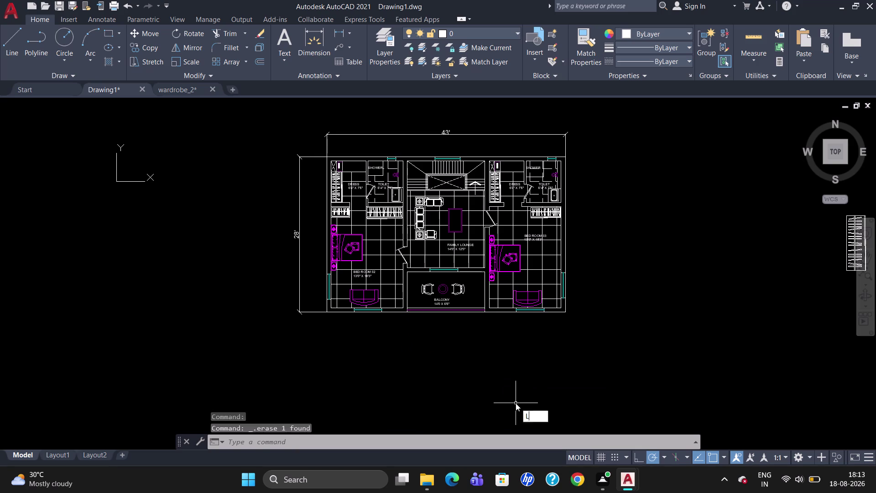
key(Return)
Draw the portico's left, bottom and right edges below the balcony.
scroll(up, 3)
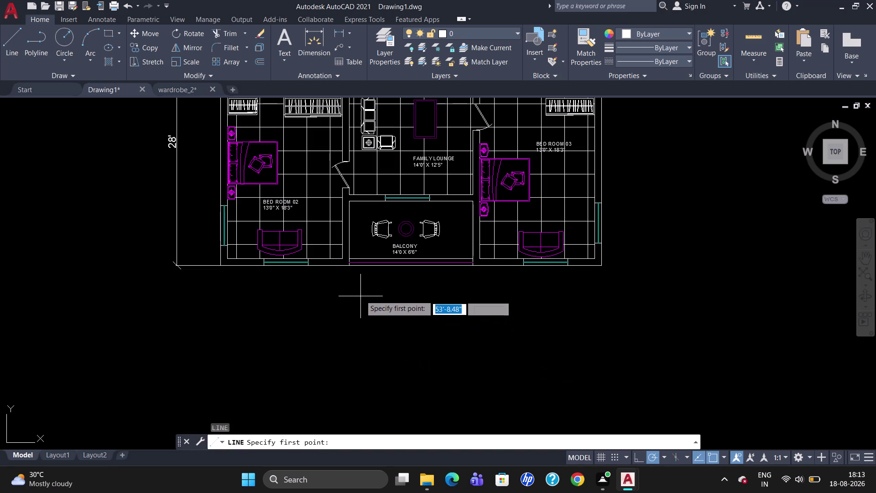
click(347, 264)
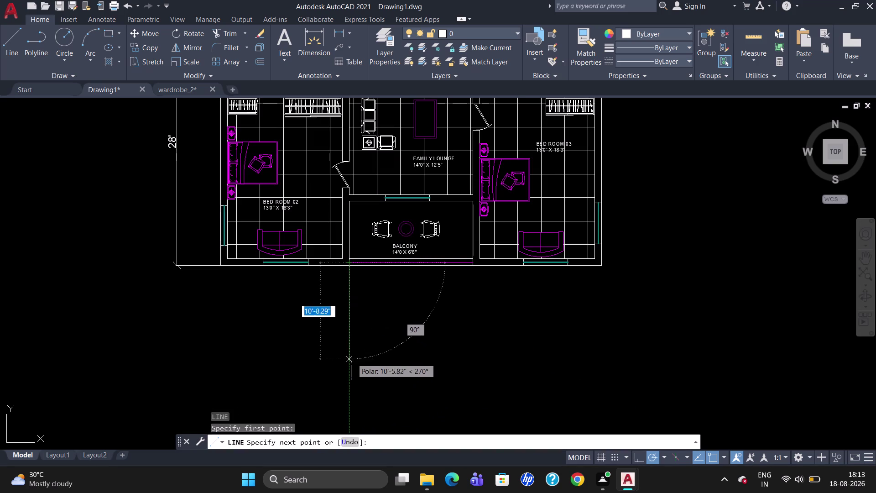
click(354, 363)
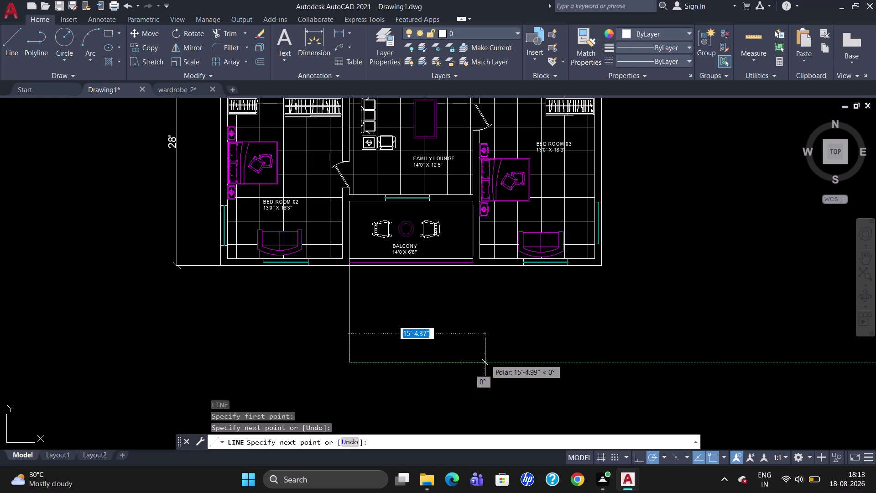
click(477, 363)
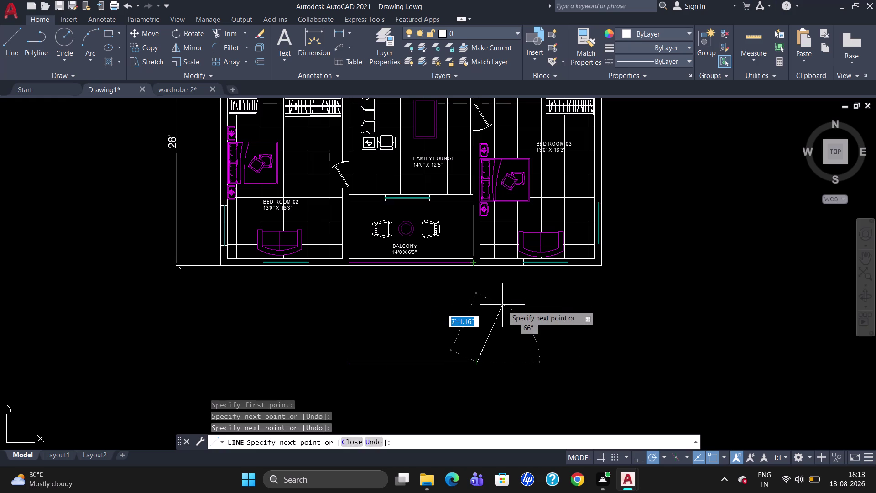
key(Escape)
key(l)
key(Return)
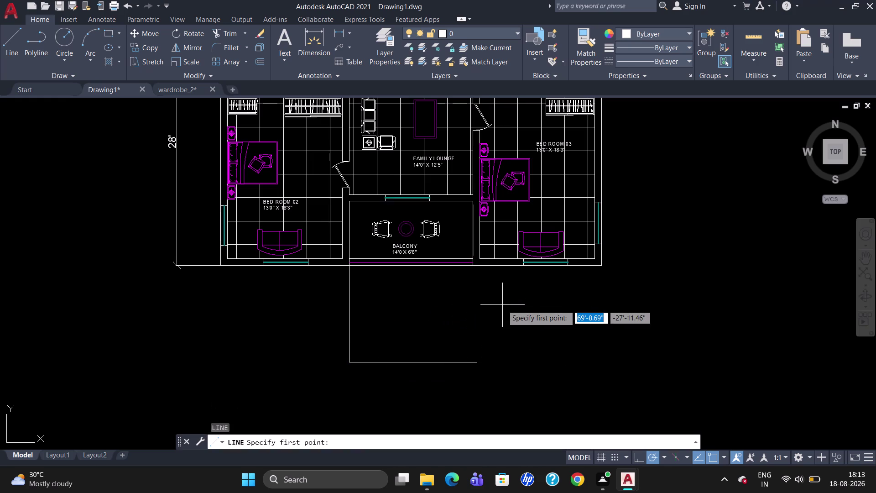
click(476, 269)
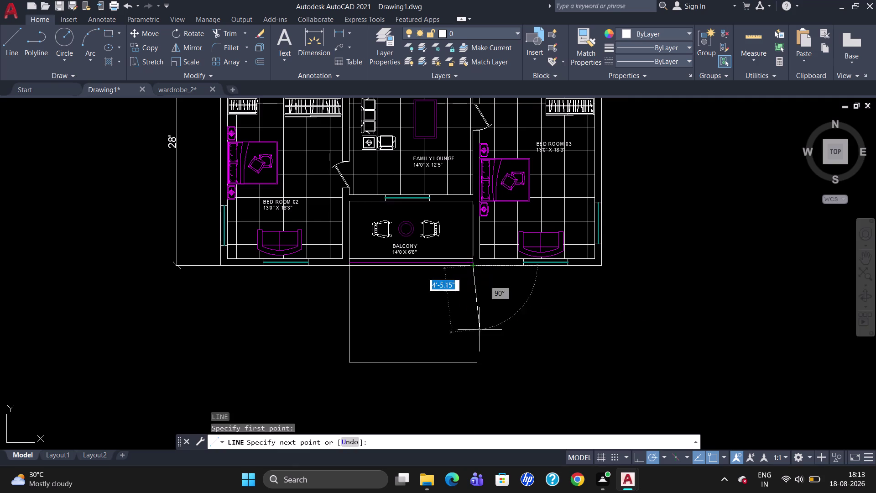
click(475, 363)
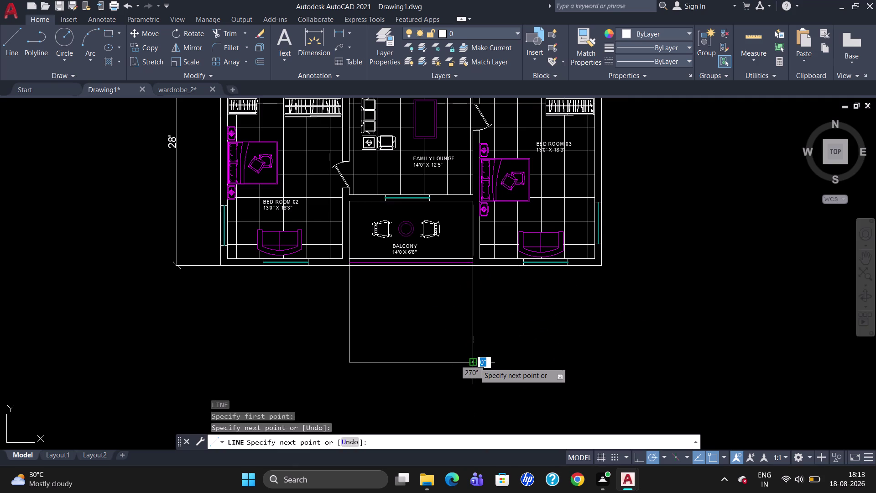
key(Escape)
Trim the bottom edge's overhang past the right corner.
text(TR)
key(Return)
key(Return)
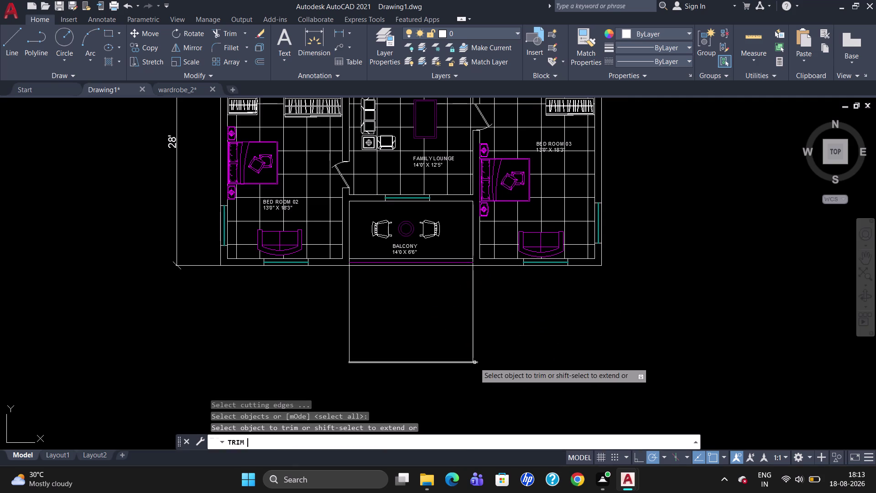
scroll(up, 3)
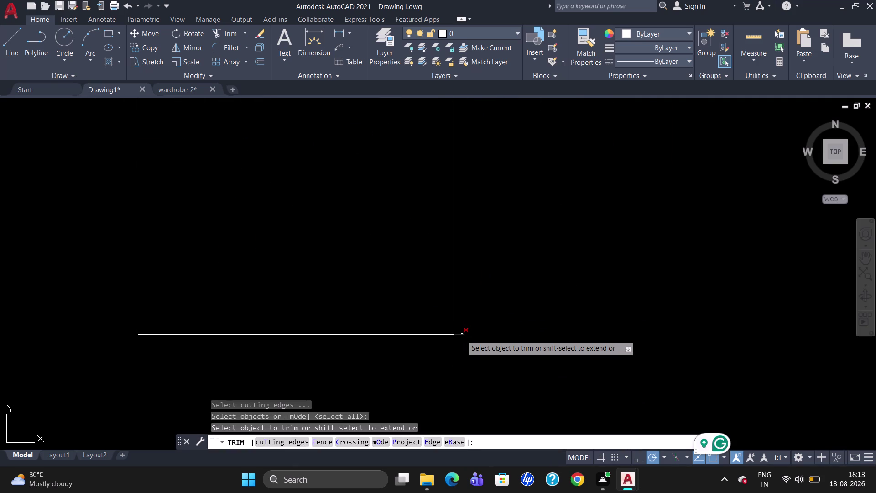
click(461, 335)
scroll(down, 3)
key(Escape)
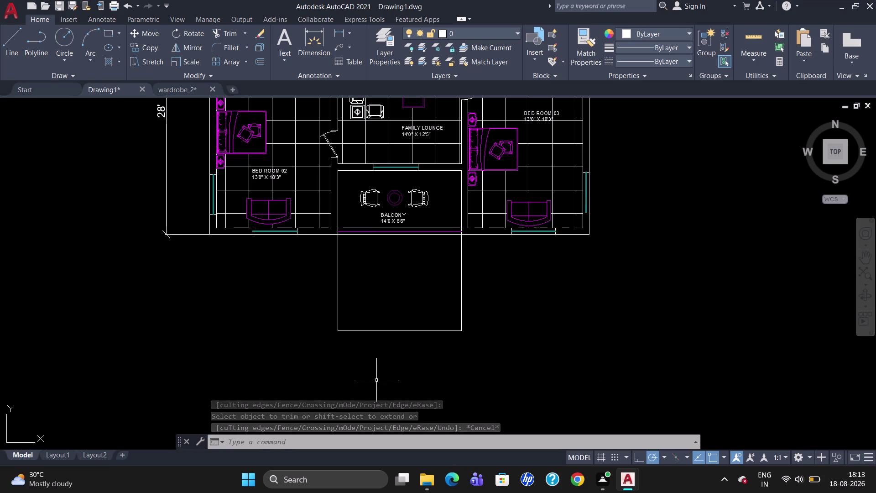
click(337, 307)
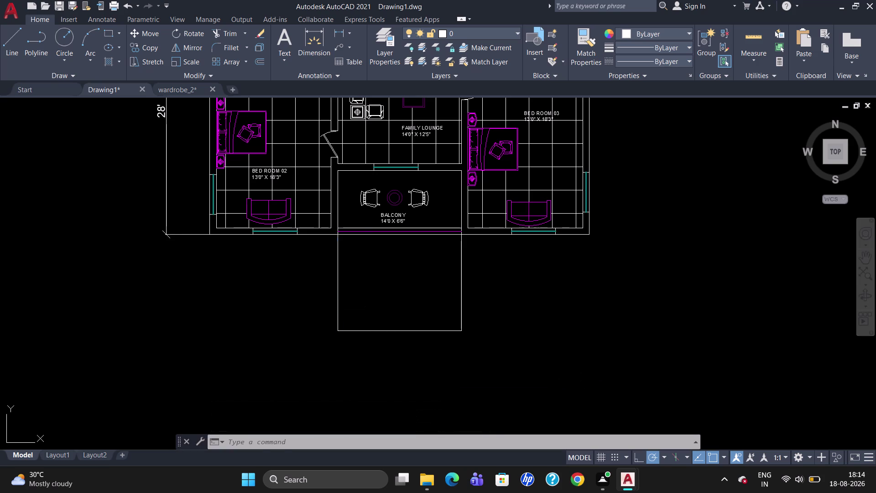
Give the three portico lines the dashed ACAD_ISO02W100 linetype.
click(387, 333)
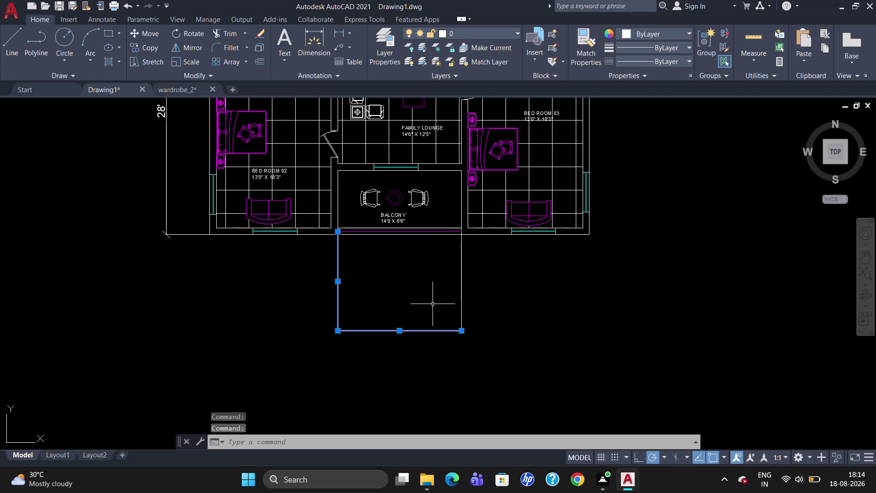
click(462, 285)
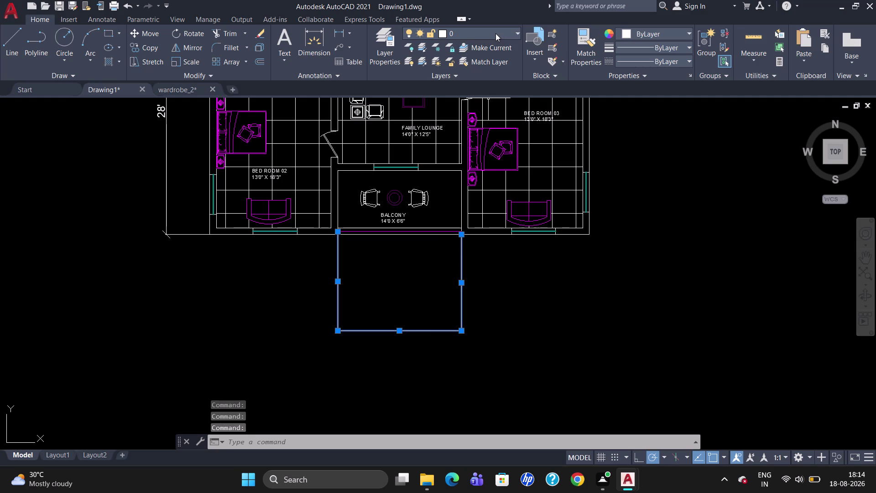
click(495, 32)
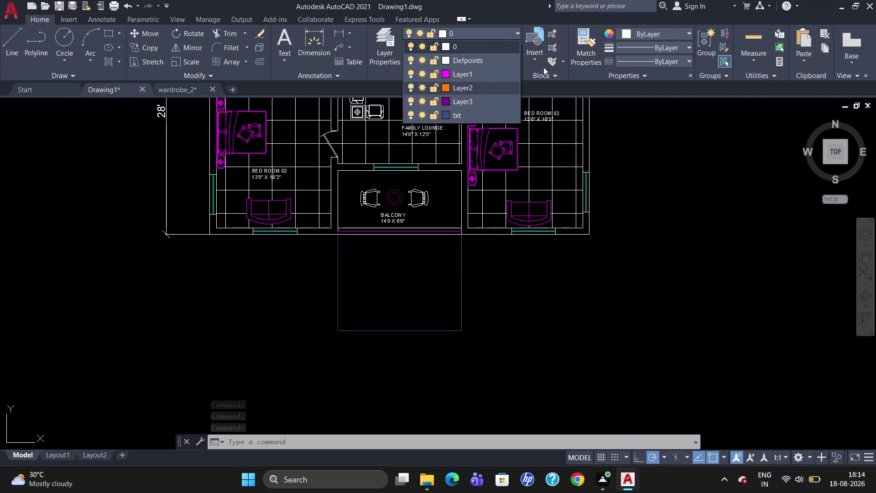
click(676, 44)
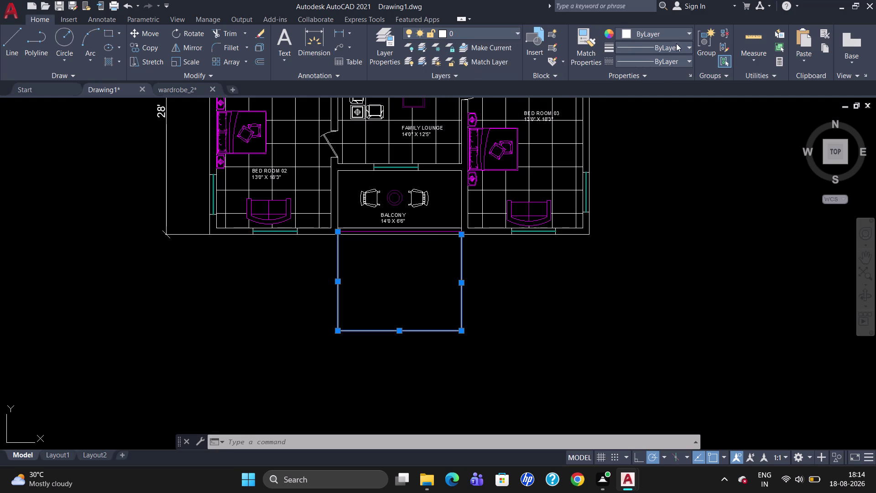
click(681, 58)
click(671, 100)
key(Escape)
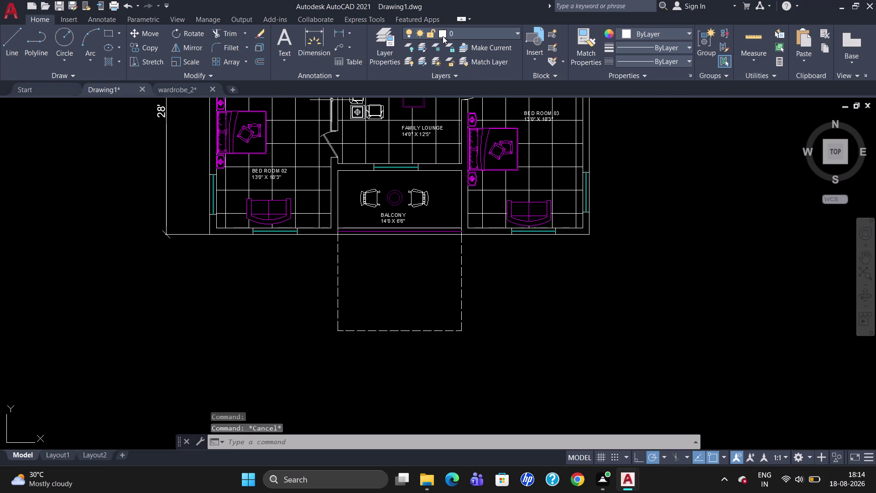
Reselect the three dashed portico lines.
click(336, 283)
click(386, 332)
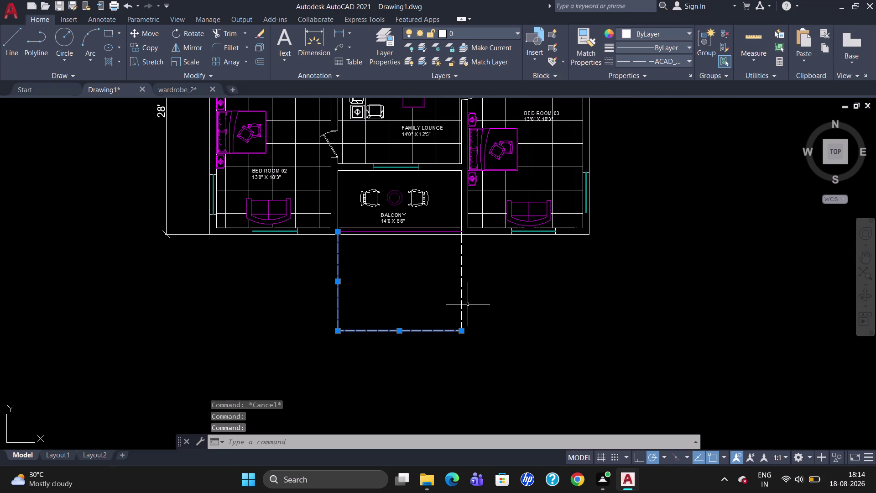
click(462, 299)
Set the selected portico lines' color to Red in the Properties palette.
right_click(462, 298)
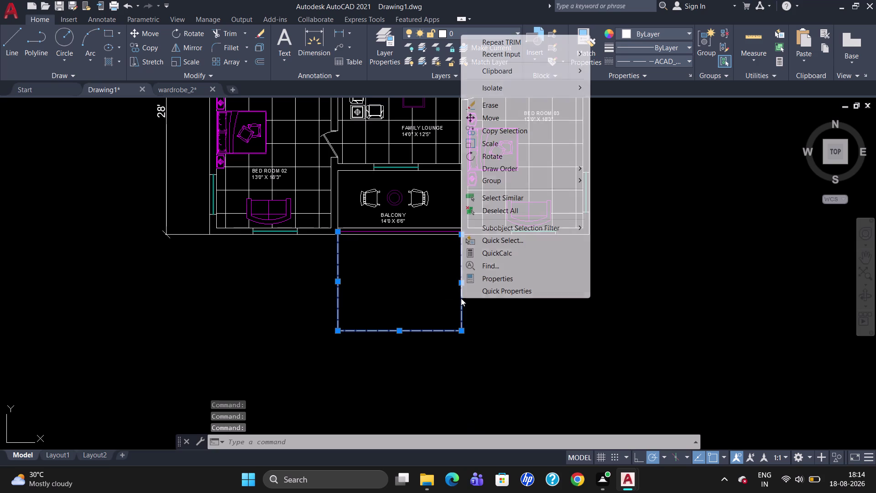
click(502, 283)
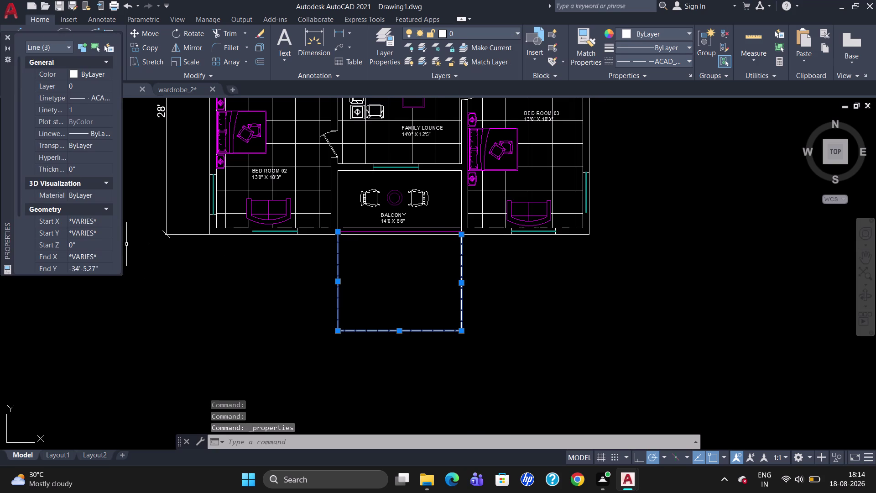
click(74, 73)
click(74, 74)
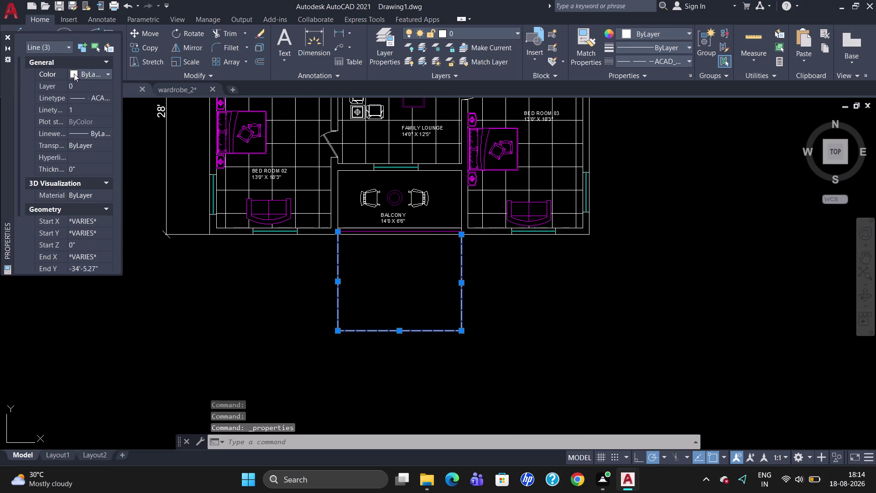
click(73, 99)
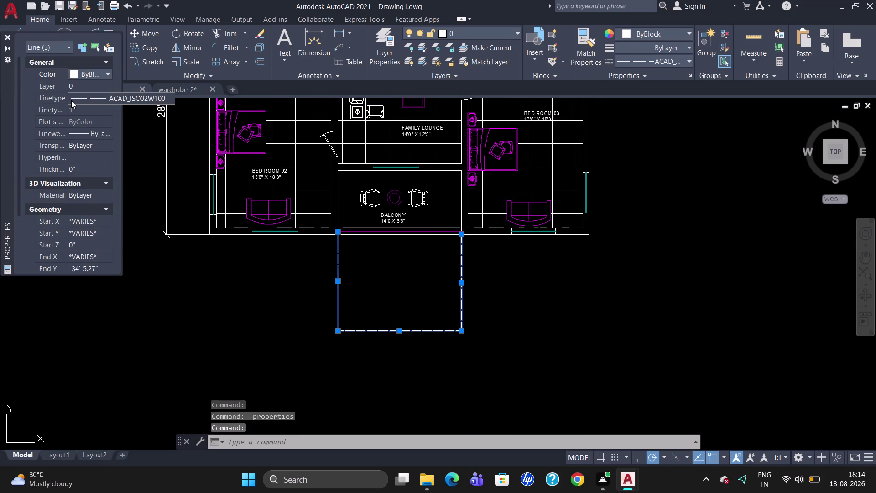
key(Escape)
click(74, 73)
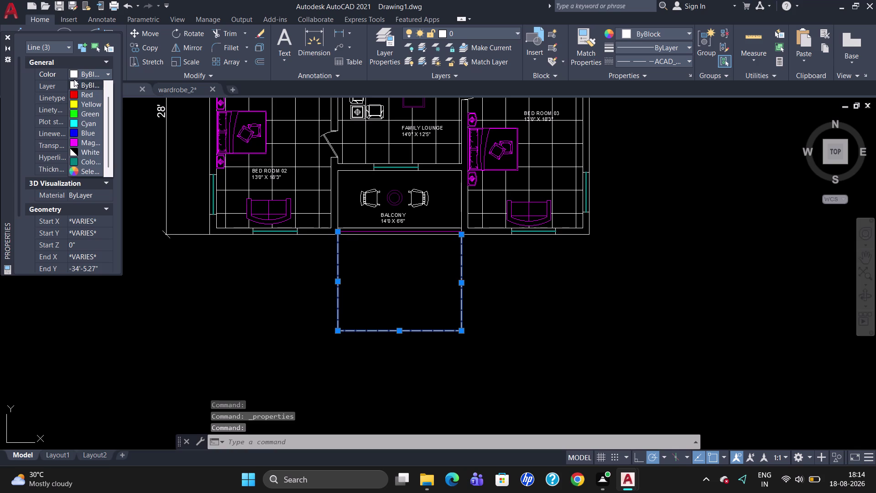
click(73, 93)
key(Escape)
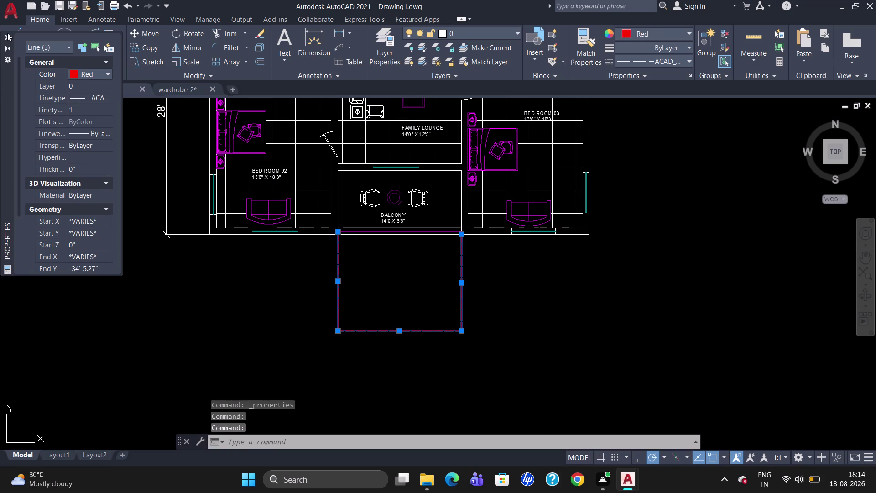
click(7, 36)
key(Escape)
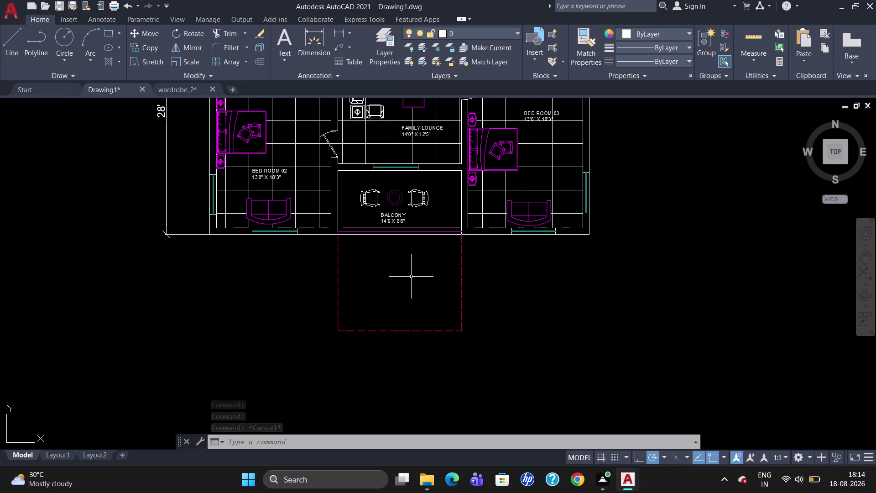
Start a multiline text label with its first corner inside the portico.
key(t)
key(Return)
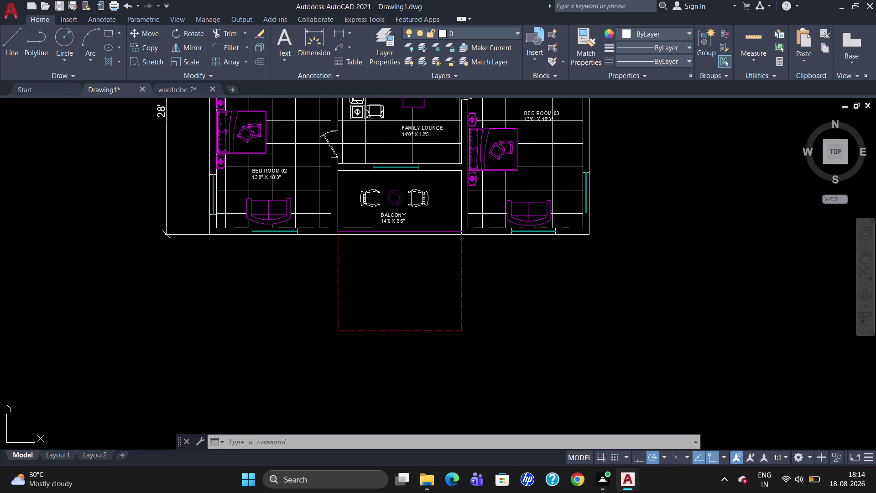
click(374, 256)
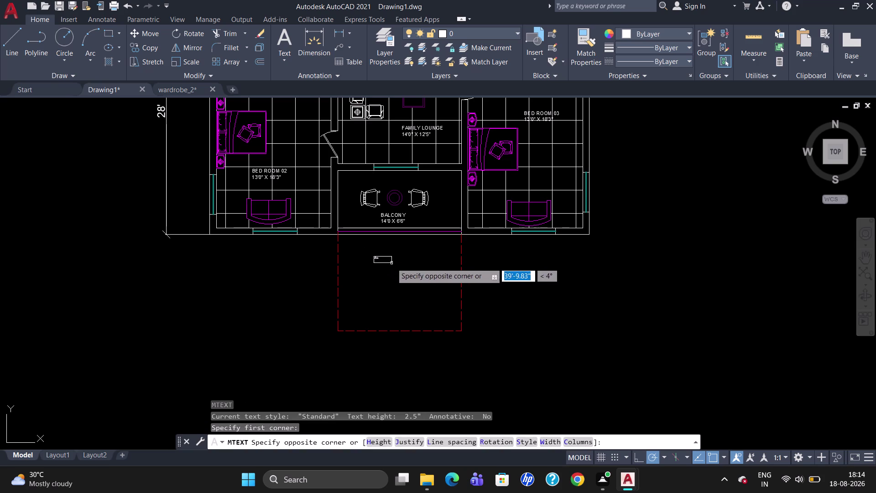
Type a first PORTICO BELOW label, then abandon and discard it.
click(425, 298)
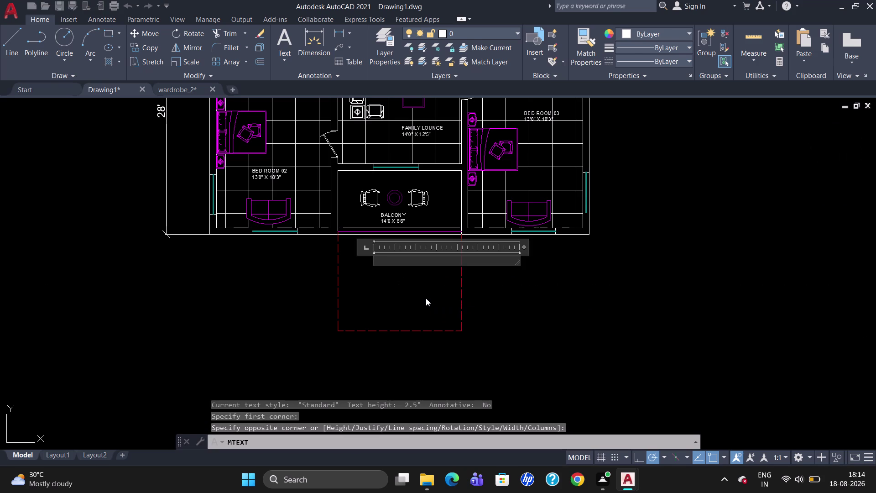
text(PO)
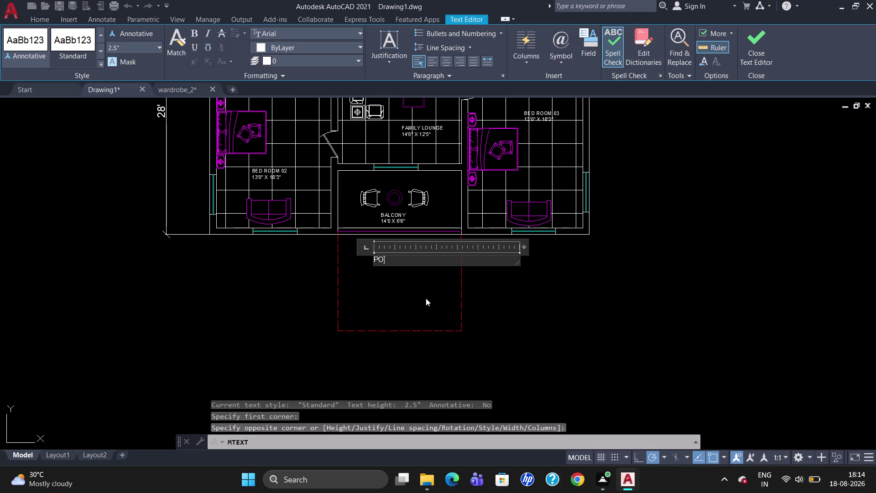
text(RT)
text(IC)
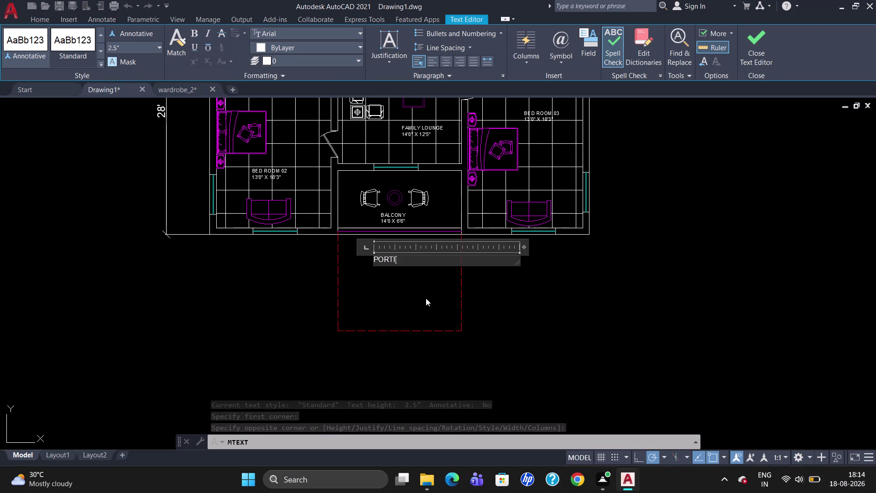
text(O)
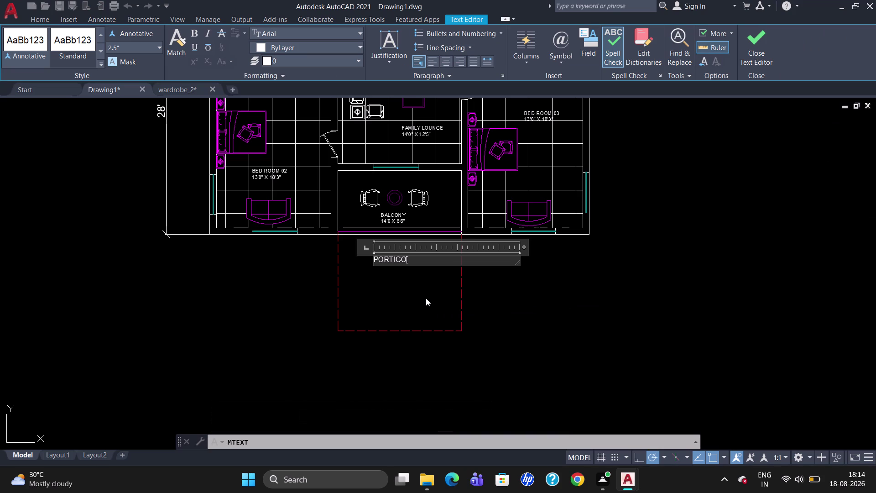
key(Return)
text(BELO)
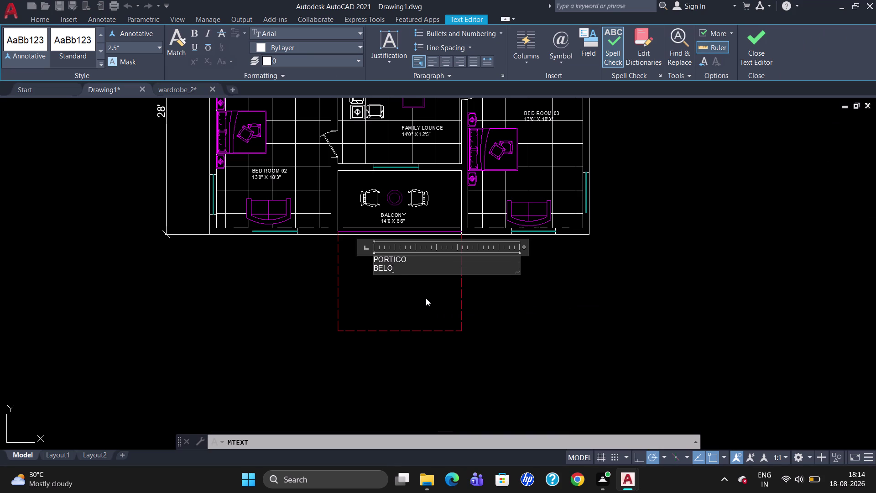
text(W)
drag(419, 274, 417, 274)
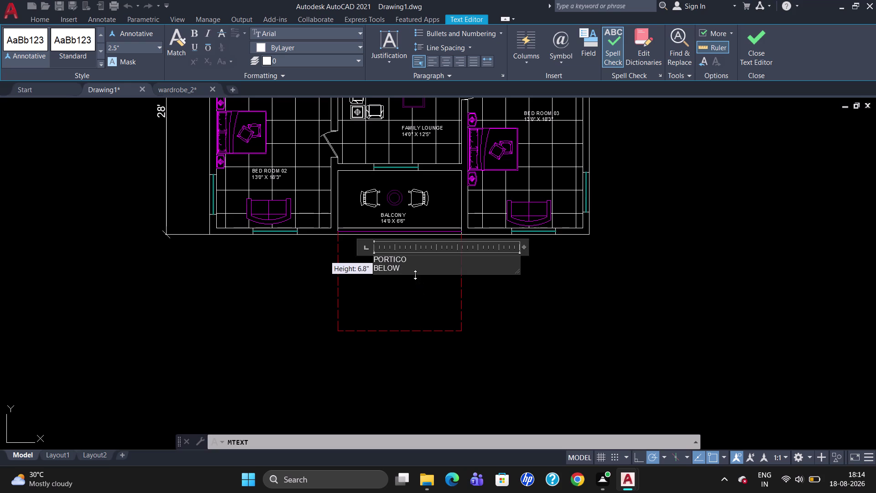
drag(417, 275, 368, 269)
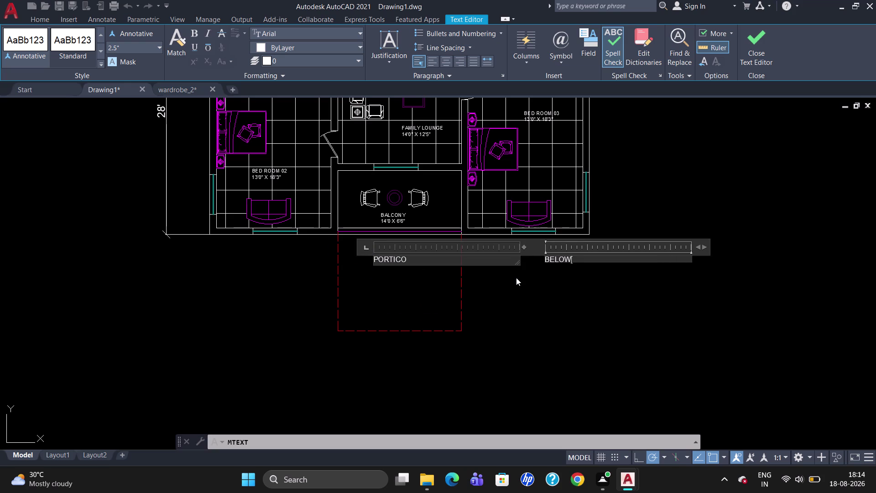
key(Escape)
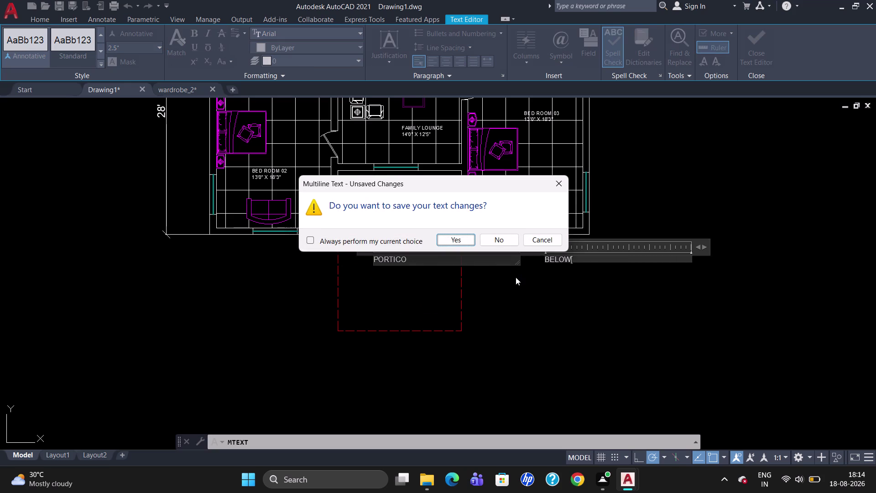
click(497, 239)
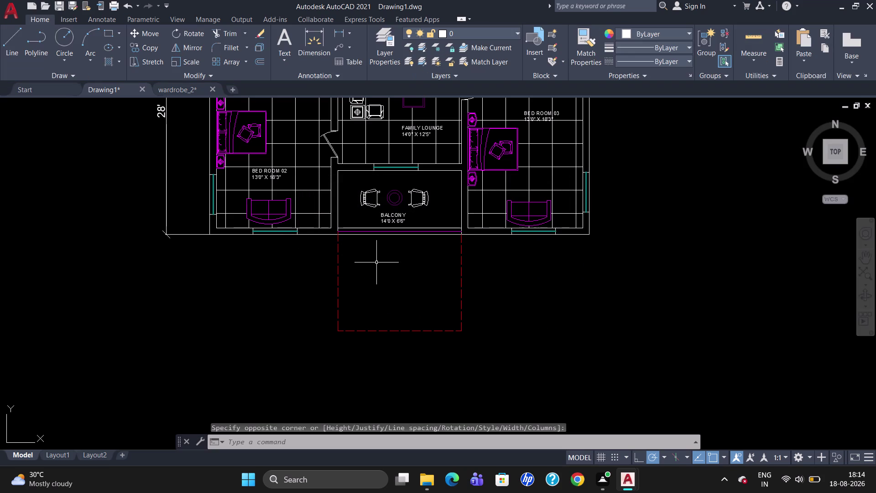
Place a new multiline text box in the portico with 7" text height.
key(t)
key(Return)
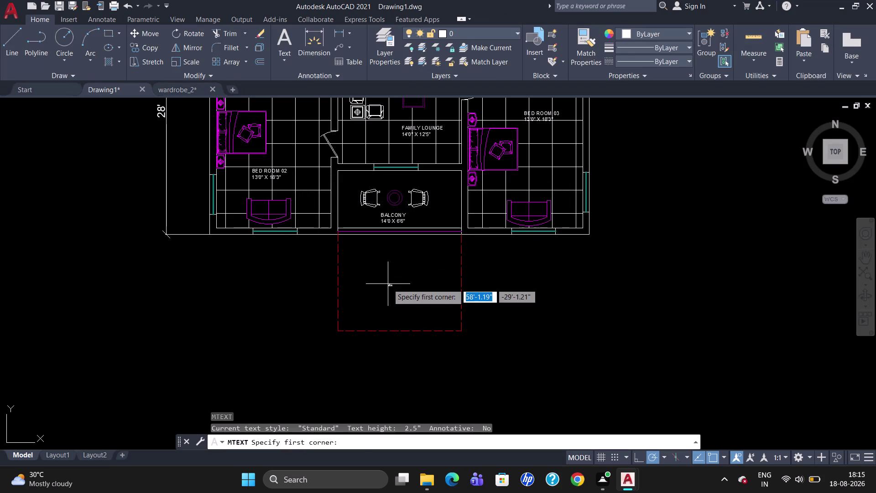
click(381, 271)
click(427, 301)
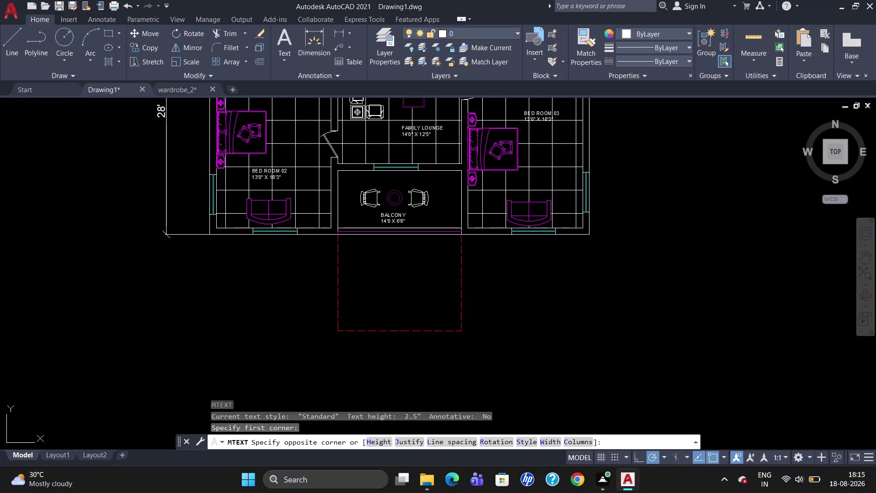
click(146, 45)
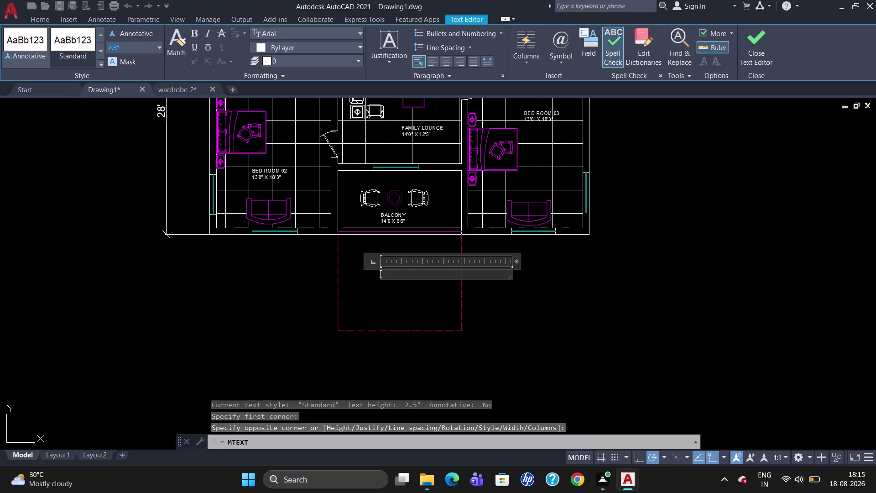
key(BackSpace)
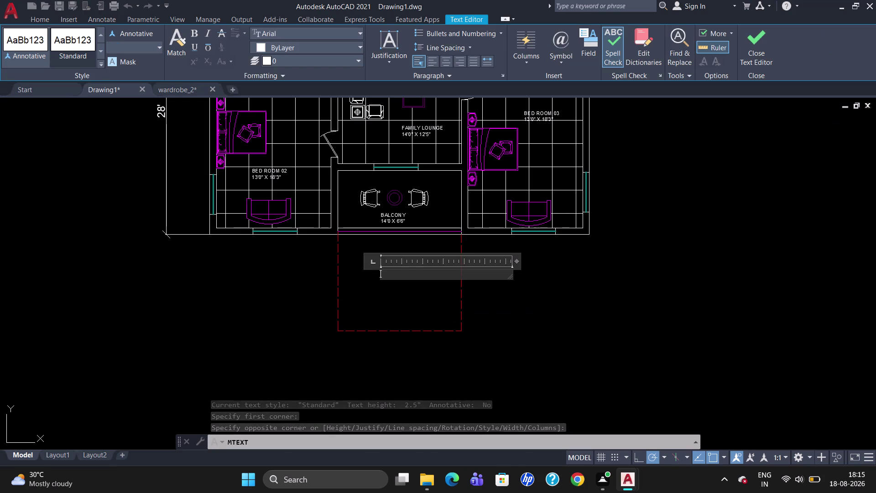
key(7)
key(Return)
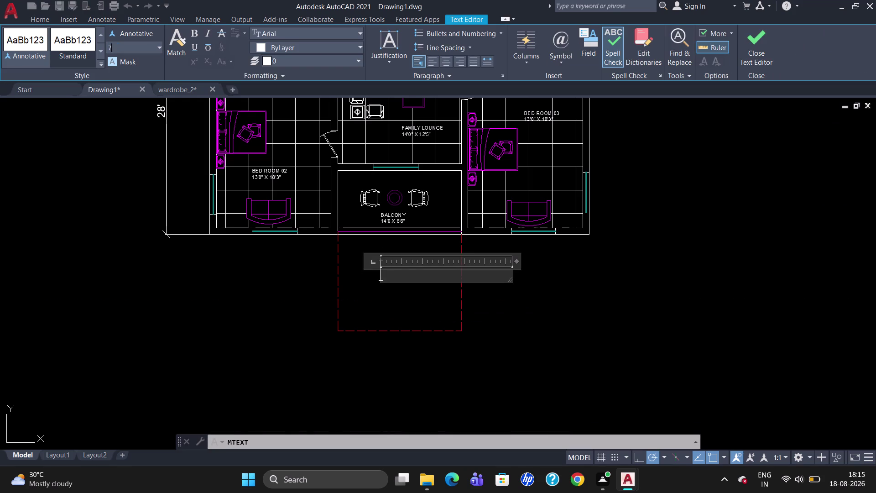
Type PORTICO and BELOW on two lines and close the text editor.
text(PO)
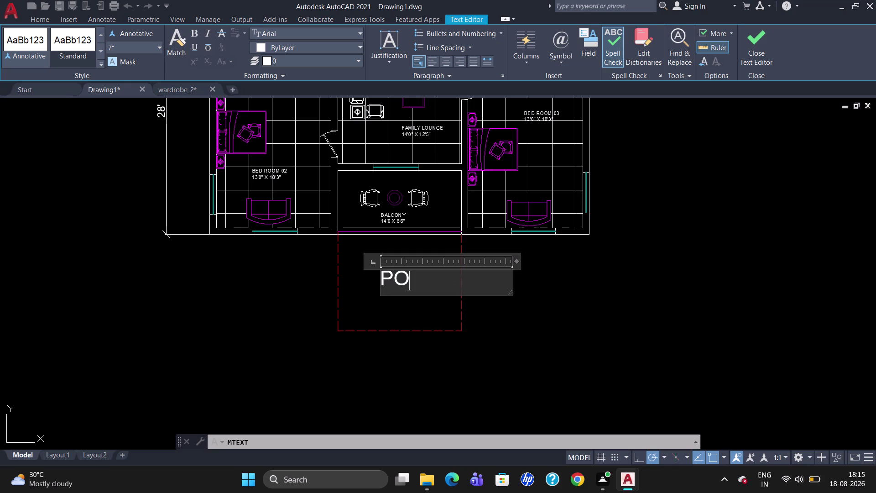
text(RTICO)
key(space)
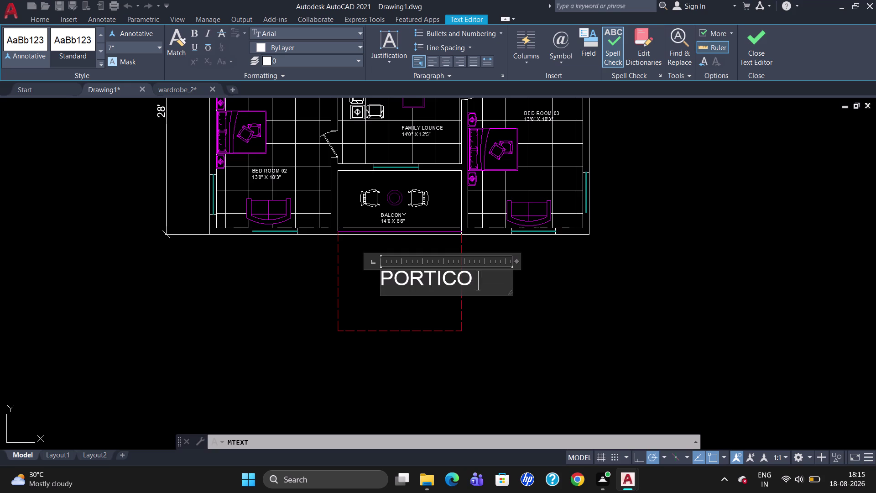
key(BackSpace)
key(Return)
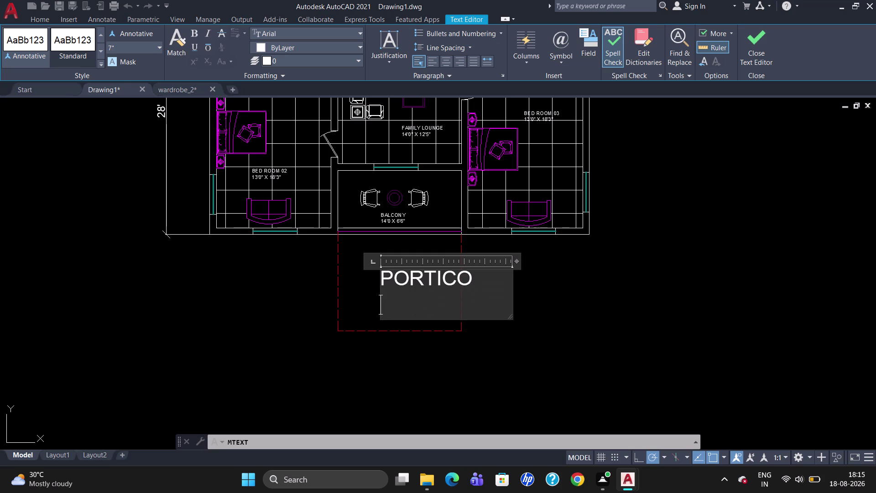
text(BELOW)
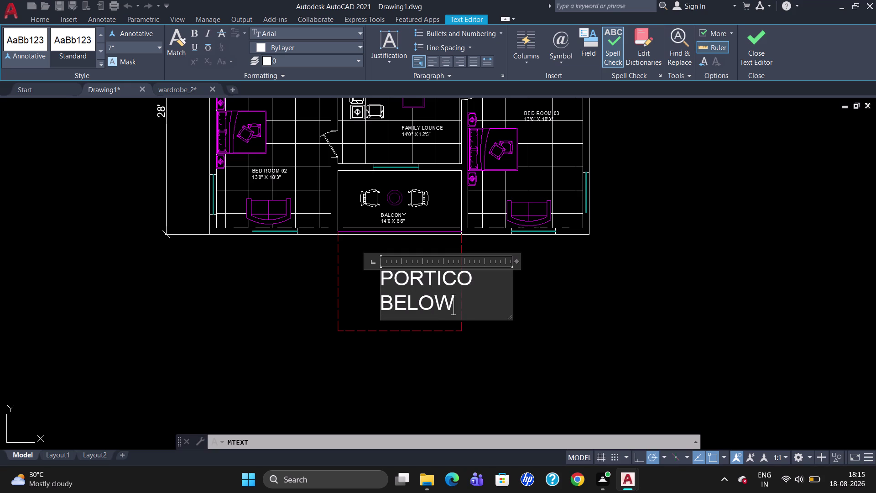
click(280, 254)
click(381, 277)
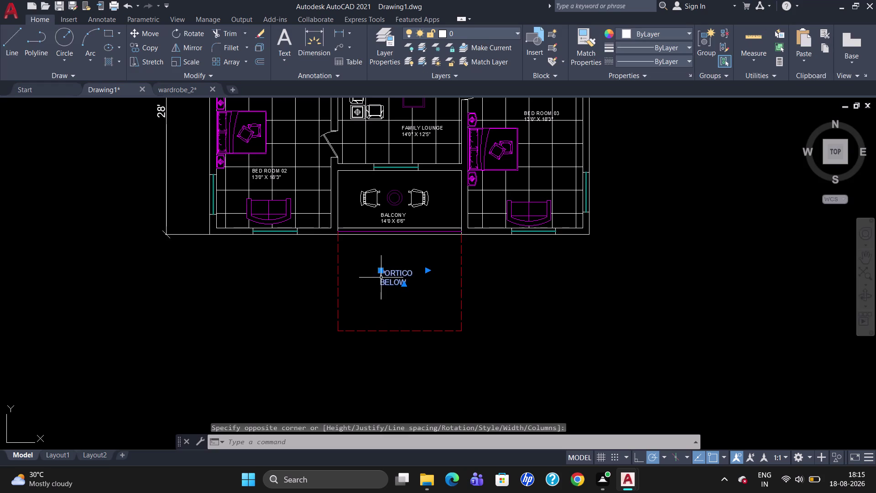
Cancel the accidental stretch of the PORTICO BELOW label and clear the selection.
drag(383, 269, 388, 273)
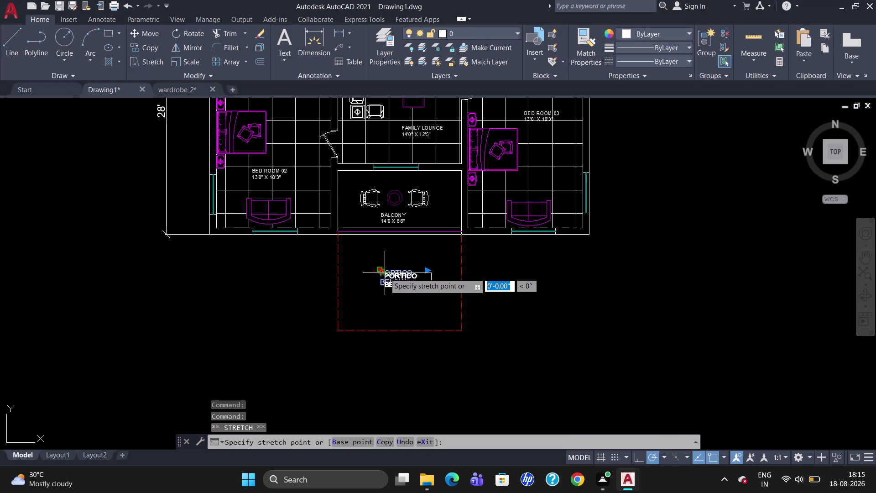
click(385, 272)
click(381, 298)
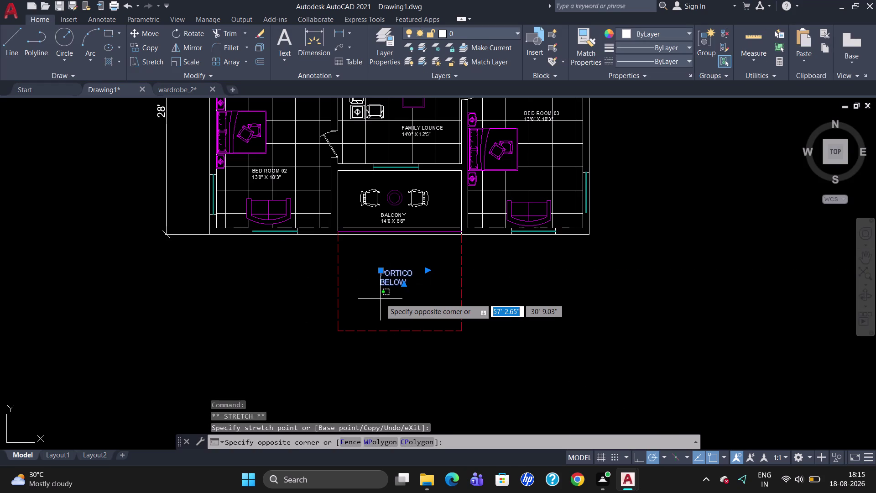
key(Escape)
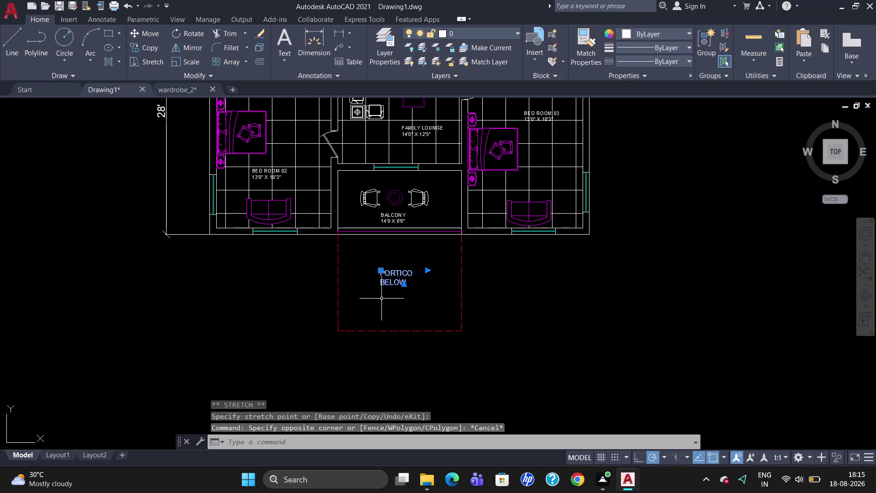
key(Escape)
Select the stray text and objects outside the plan and delete them.
scroll(down, 3)
scroll(up, 3)
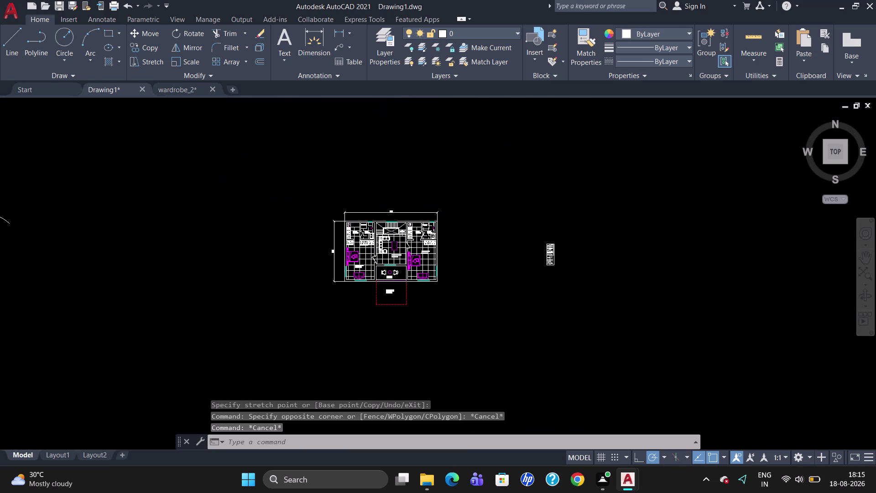
scroll(up, 3)
scroll(down, 3)
drag(763, 316, 705, 284)
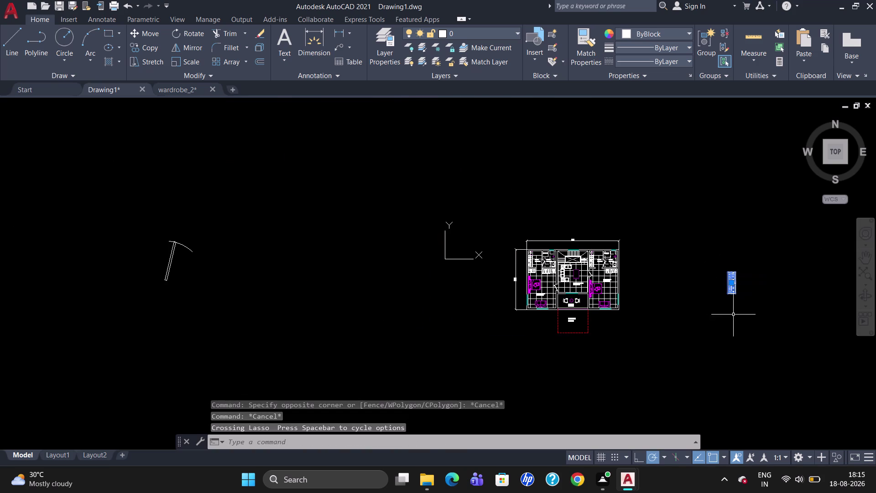
drag(216, 280, 101, 229)
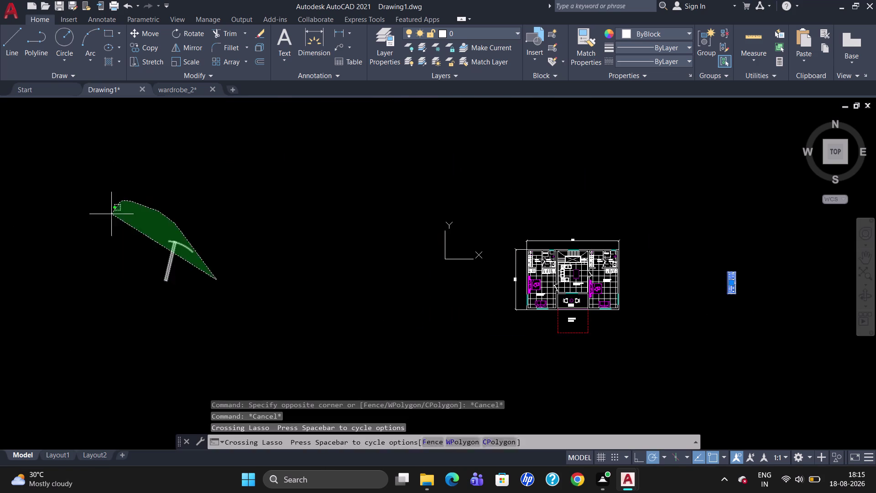
drag(101, 229, 92, 243)
key(Delete)
Zoom back to the floor plan and begin saving the drawing.
scroll(up, 3)
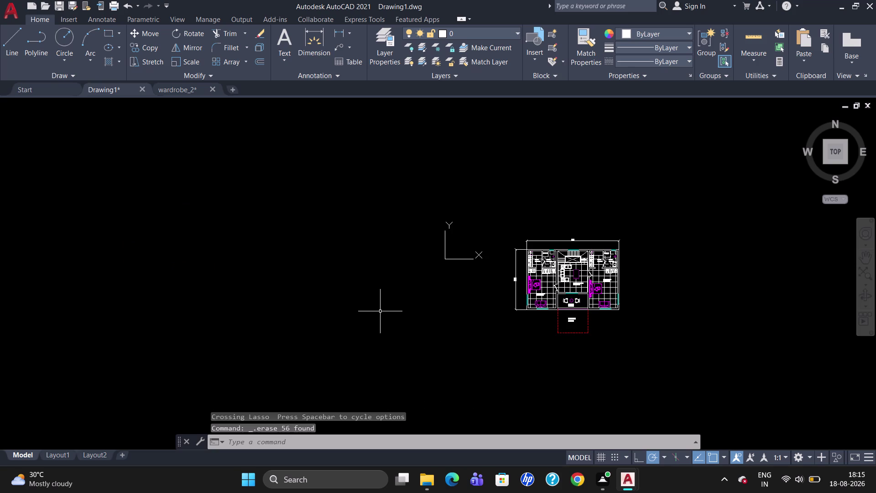
scroll(up, 3)
scroll(down, 3)
scroll(up, 3)
scroll(down, 3)
scroll(up, 3)
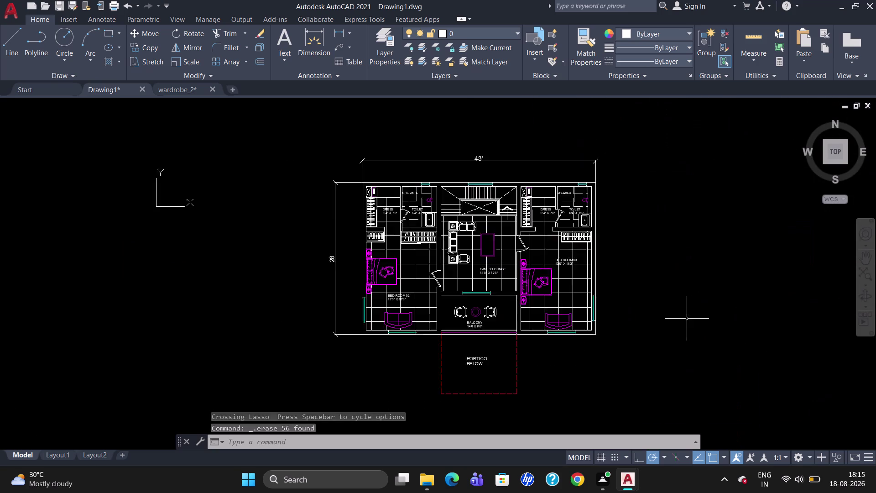
scroll(up, 3)
scroll(down, 3)
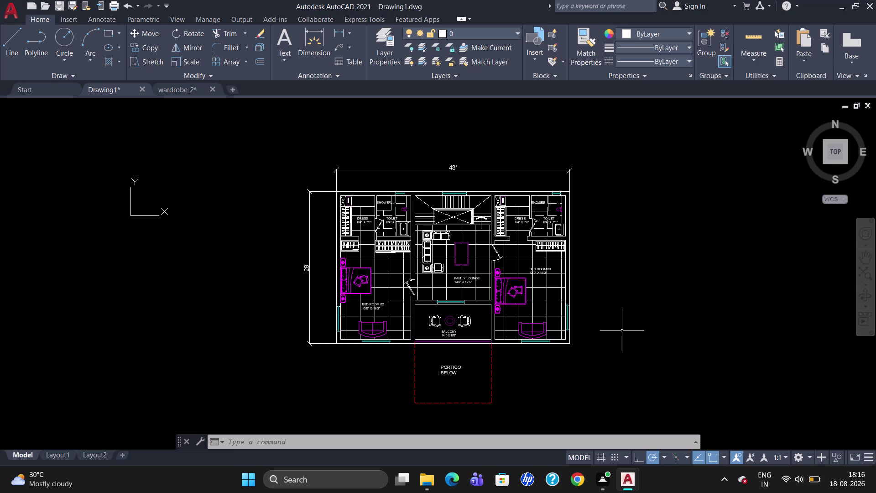
key(ctrl+s)
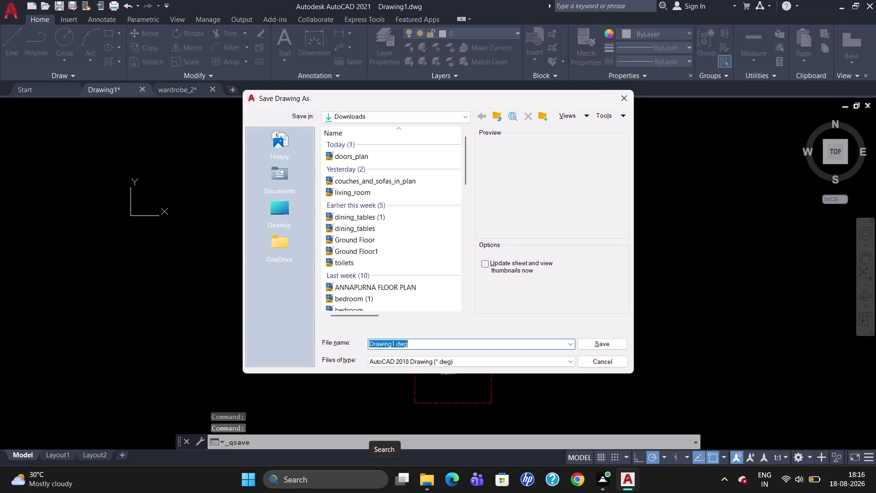
Replace the file name with 28'X43' FIRST FLOOR PLAN and save to Downloads.
click(395, 345)
key(BackSpace)
key(BackSpace)
key(BackSpace)
key(BackSpace)
key(BackSpace)
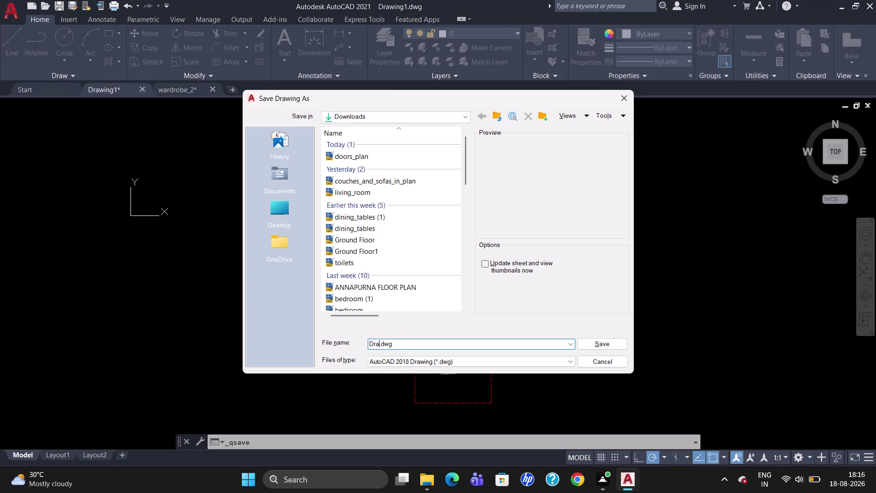
key(BackSpace)
key(BackSpace)
key(BackSpace)
text(28)
key(apostrophe)
key(x)
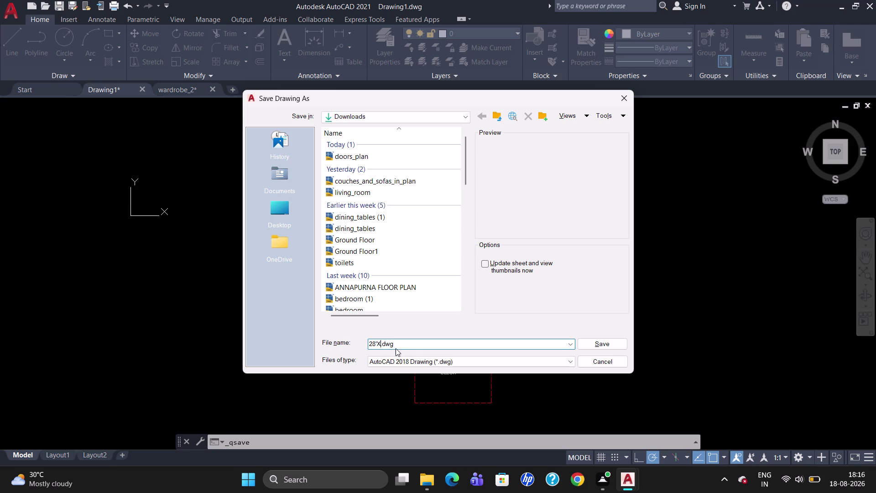
key(4)
key(3)
key(apostrophe)
key(space)
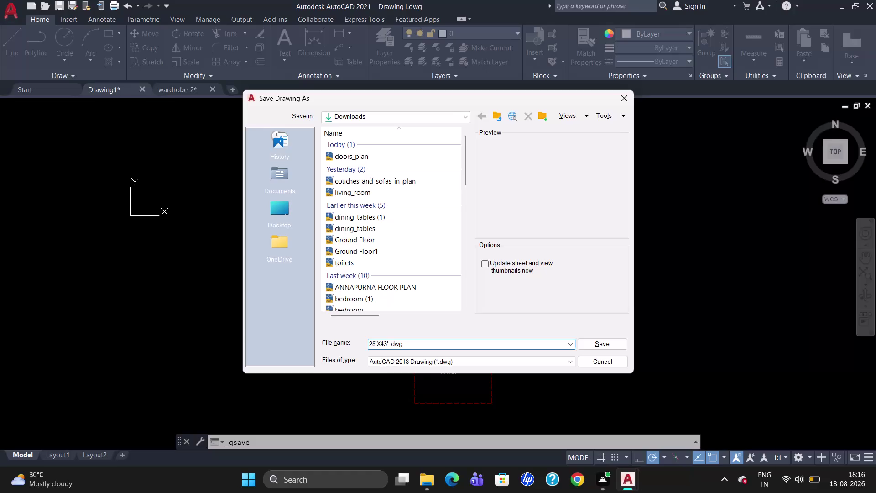
text(FI)
text(RS)
text(T FLOO)
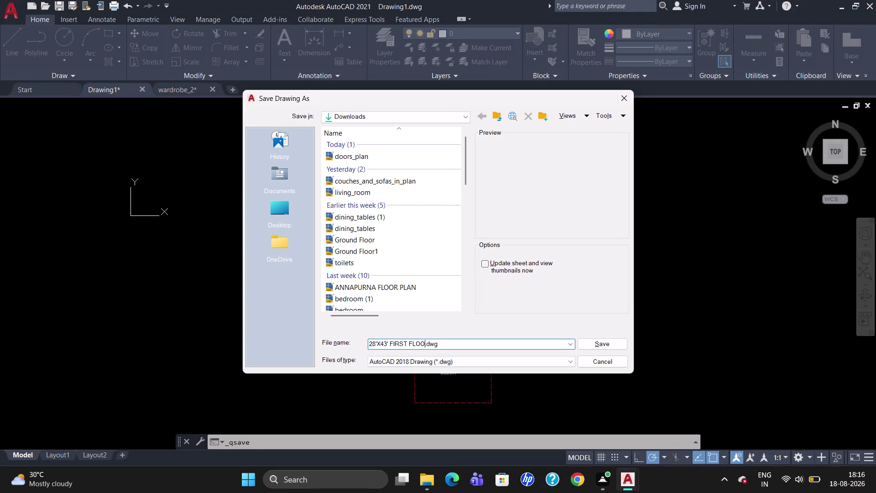
text(R)
key(space)
text(PL)
key(a)
key(n)
key(Return)
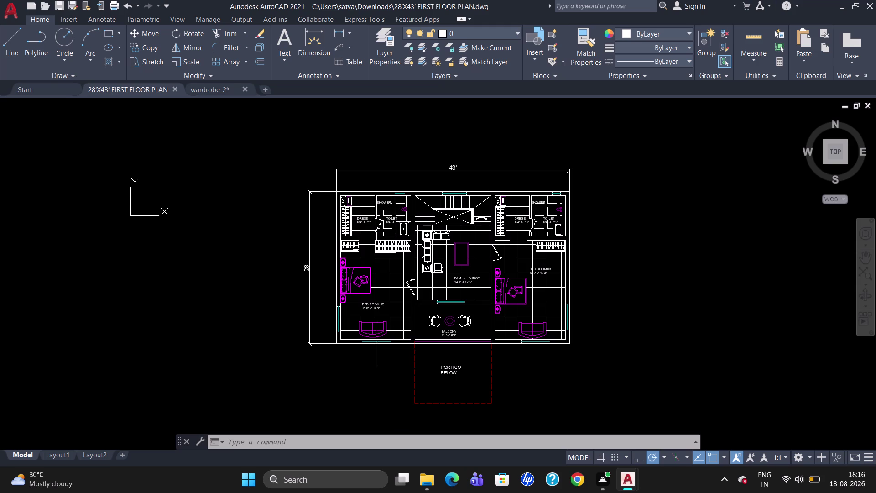
Start a gradient hatch and set both gradient colors to gray 99,100,102.
click(119, 63)
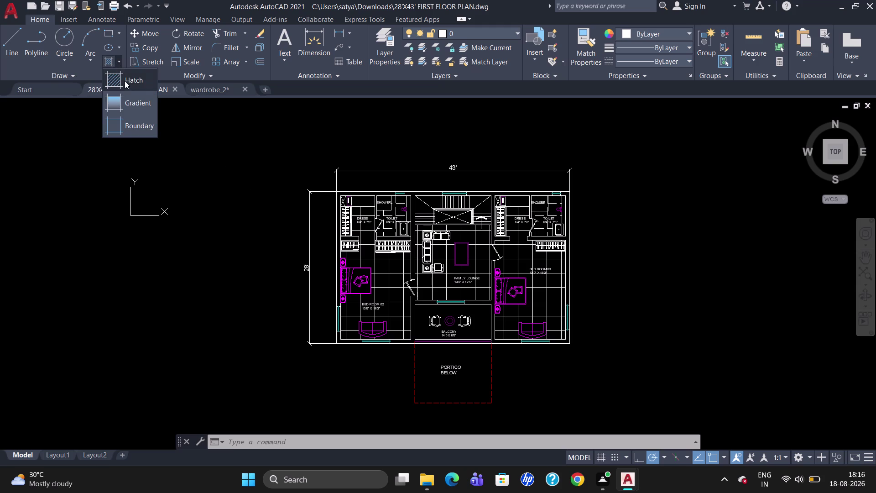
click(125, 82)
click(323, 32)
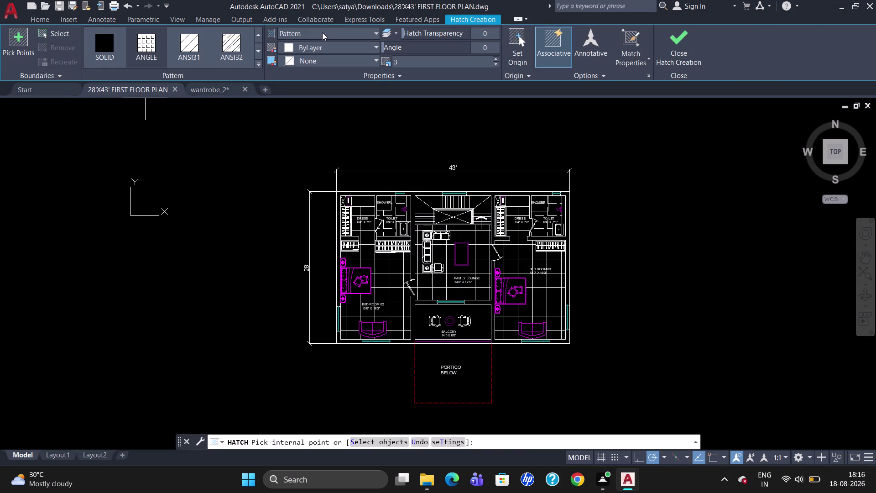
click(323, 61)
click(316, 49)
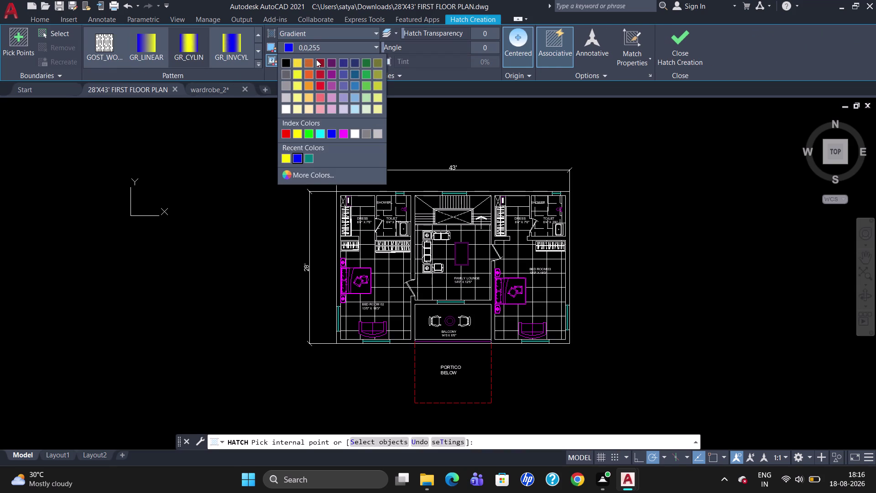
click(286, 74)
click(317, 62)
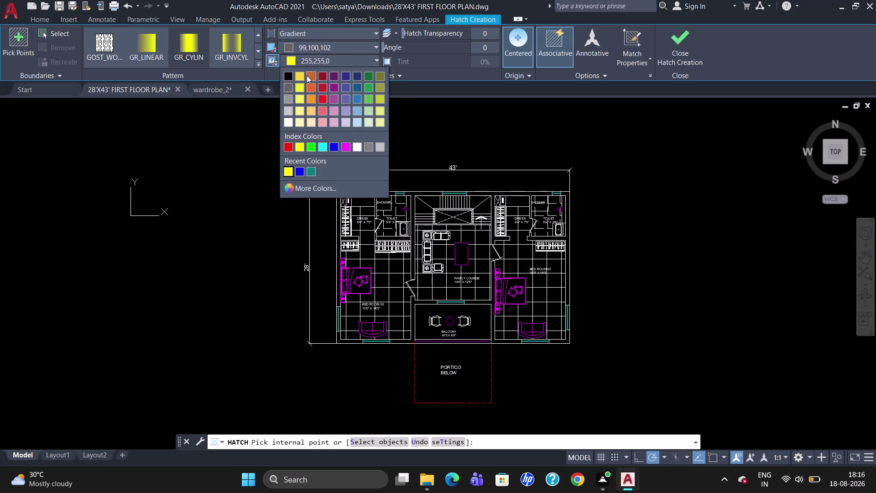
click(288, 88)
scroll(up, 3)
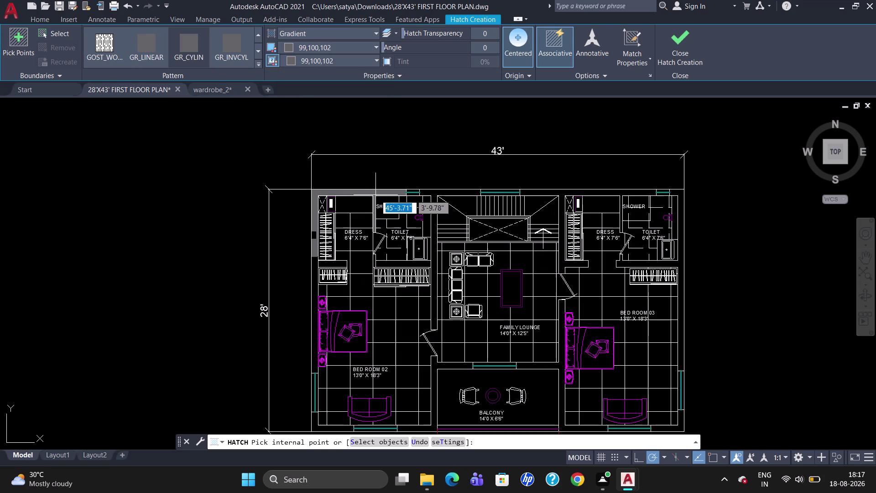
Fill the left outer wall, staircase wall, and top and right walls with gray hatch.
click(371, 194)
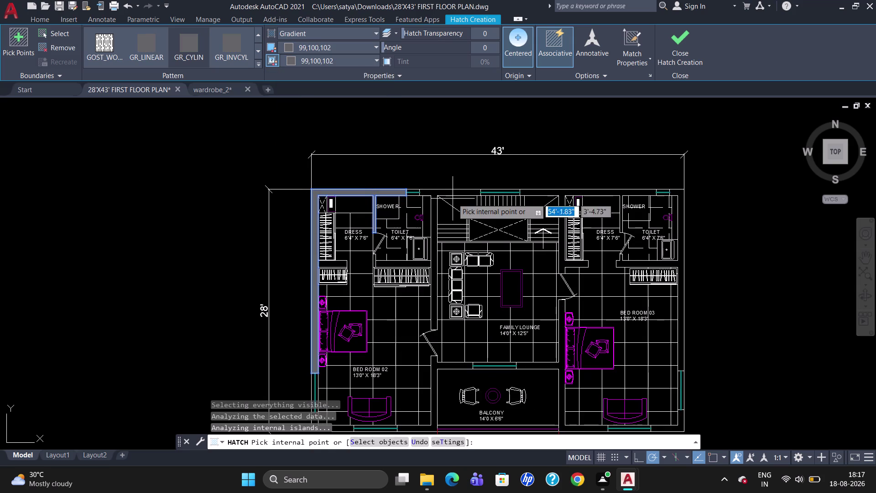
click(449, 193)
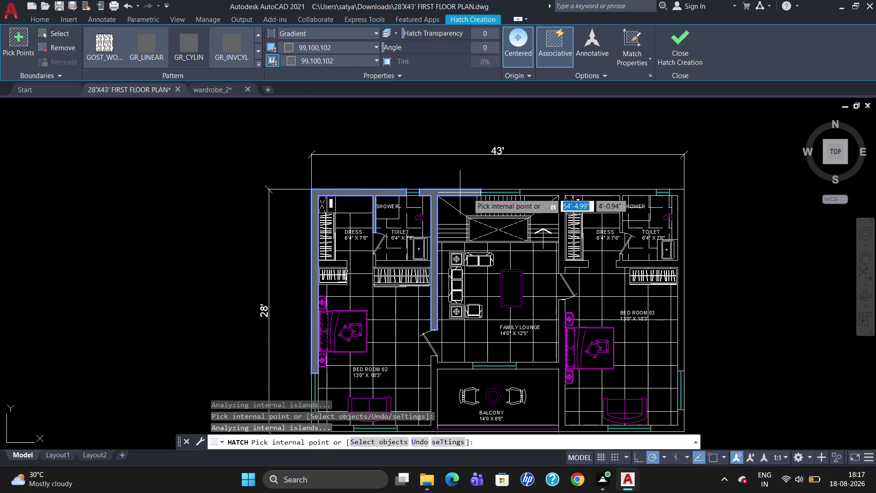
click(547, 194)
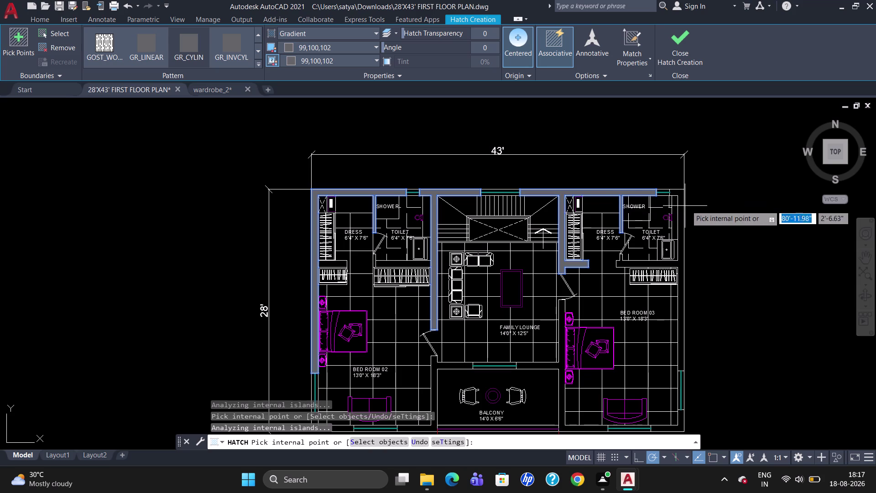
click(678, 192)
scroll(down, 3)
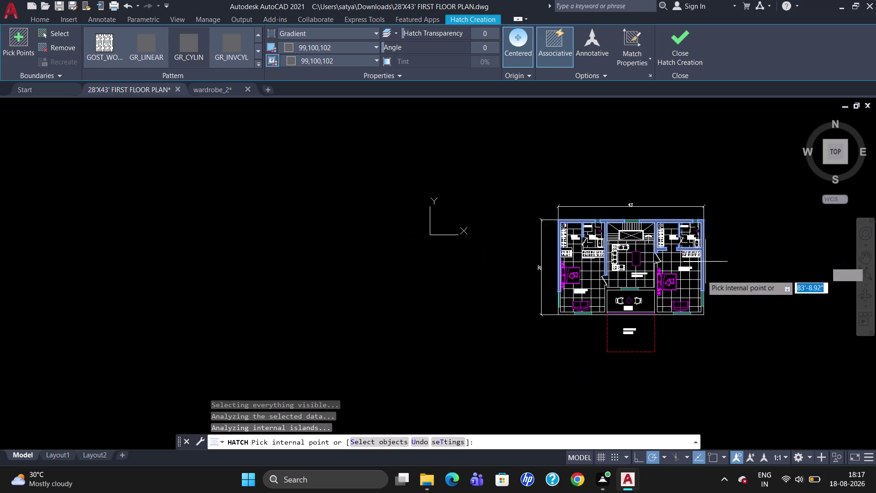
scroll(up, 3)
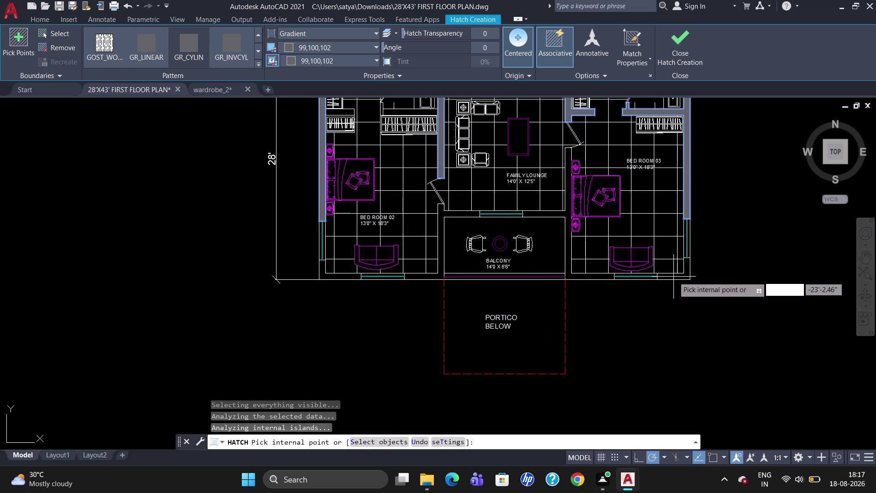
Fill the lower right, balcony, and lower left wall sections with gray hatch.
click(673, 275)
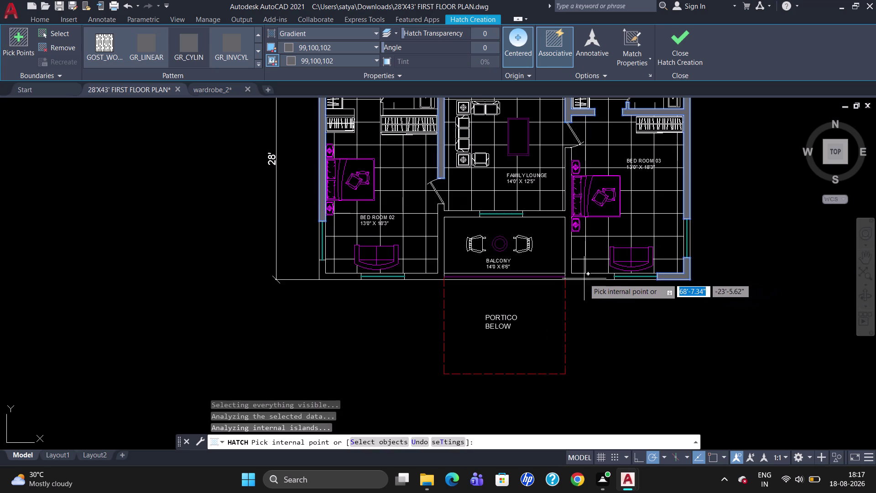
click(584, 276)
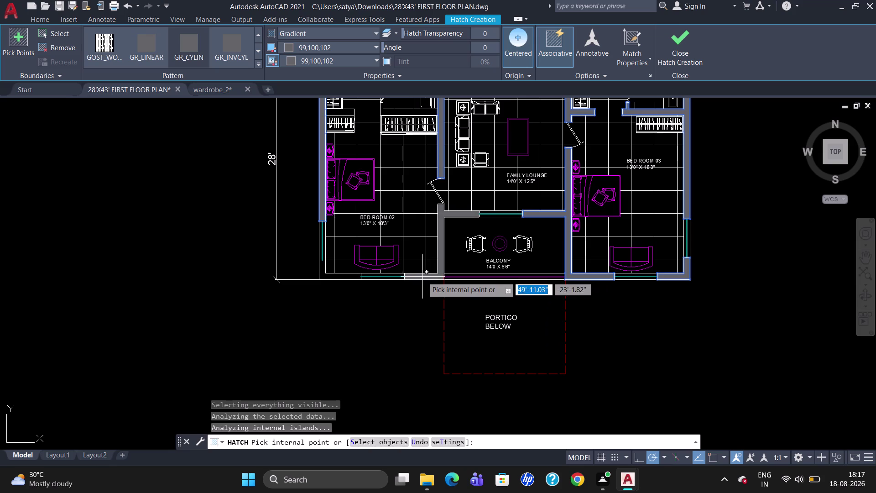
click(422, 276)
click(329, 276)
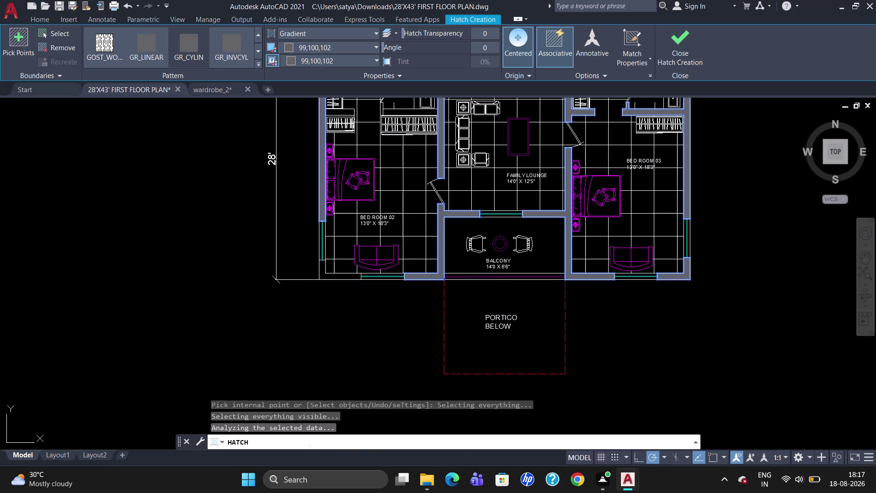
scroll(down, 3)
scroll(up, 3)
scroll(down, 3)
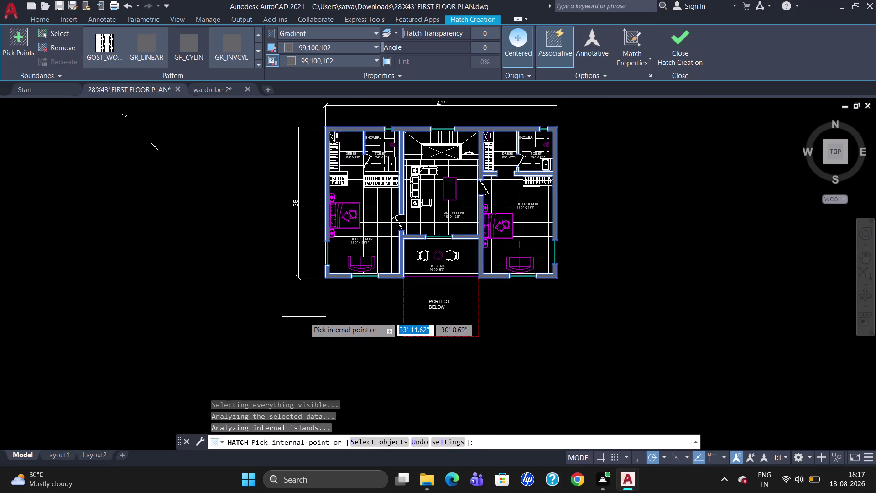
scroll(up, 3)
Fill the remaining wall pieces, including the short wardrobe wall, and end hatching.
click(339, 116)
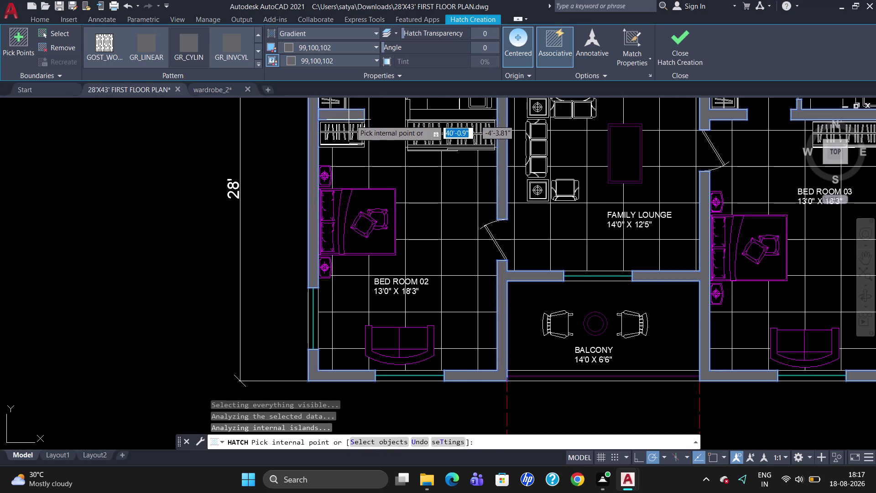
scroll(down, 3)
scroll(up, 3)
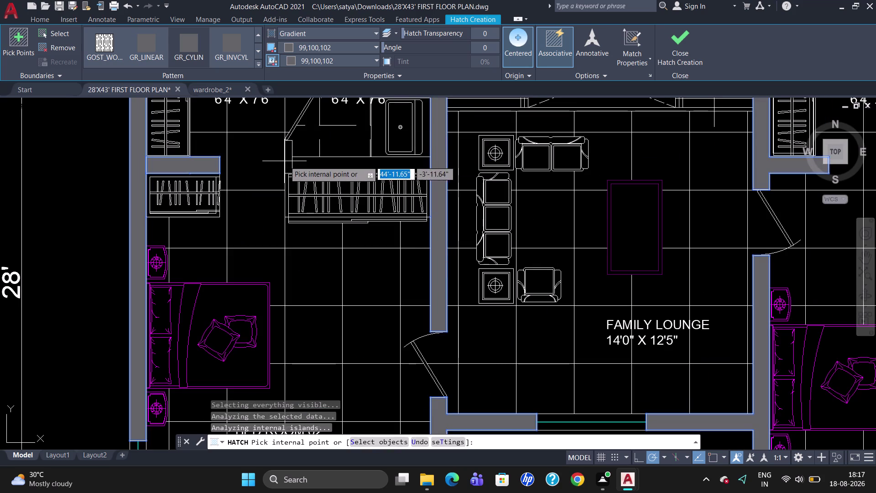
click(288, 158)
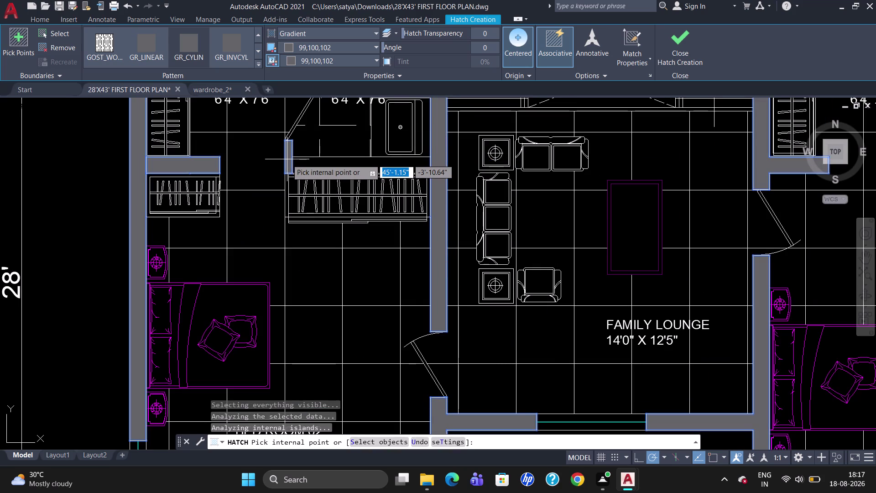
key(Escape)
scroll(down, 3)
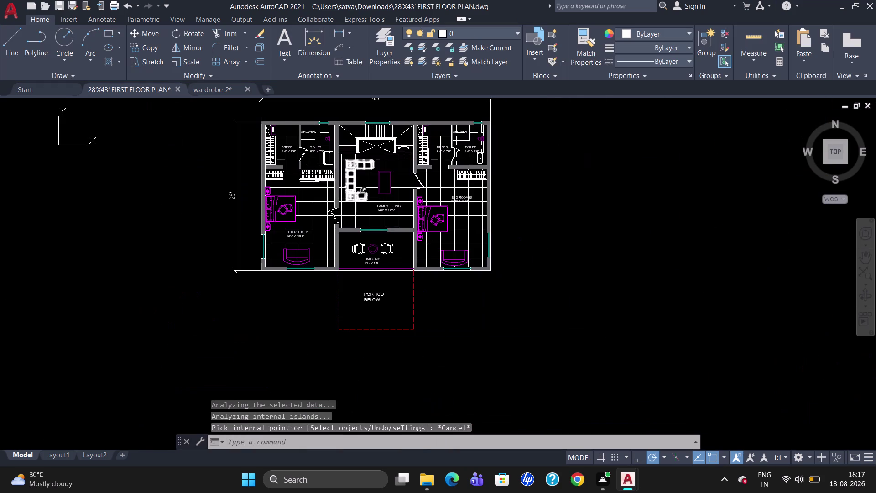
scroll(up, 3)
scroll(down, 3)
scroll(up, 3)
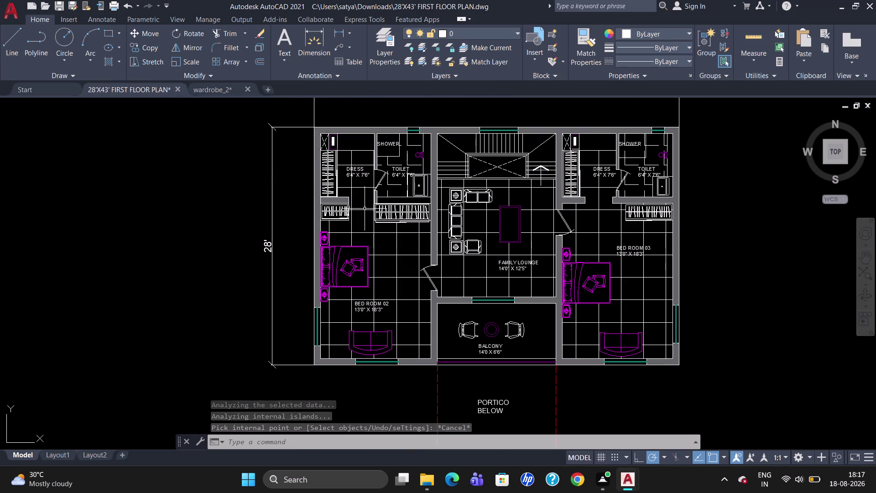
scroll(down, 3)
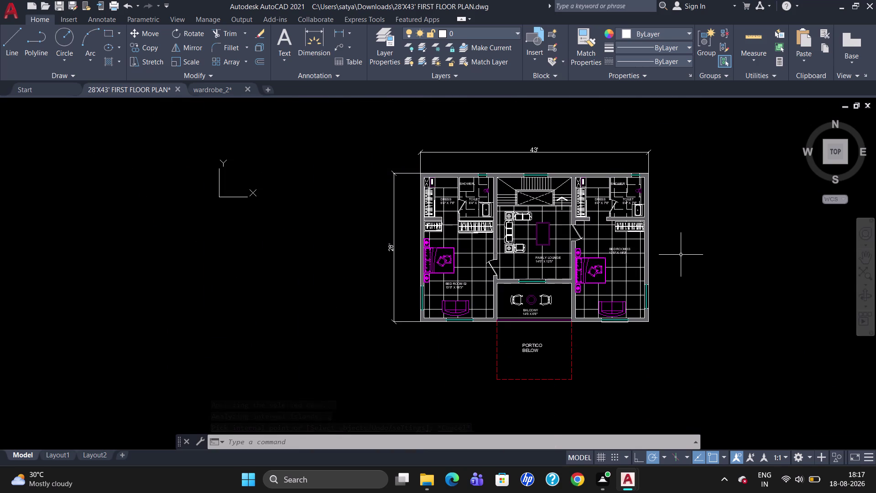